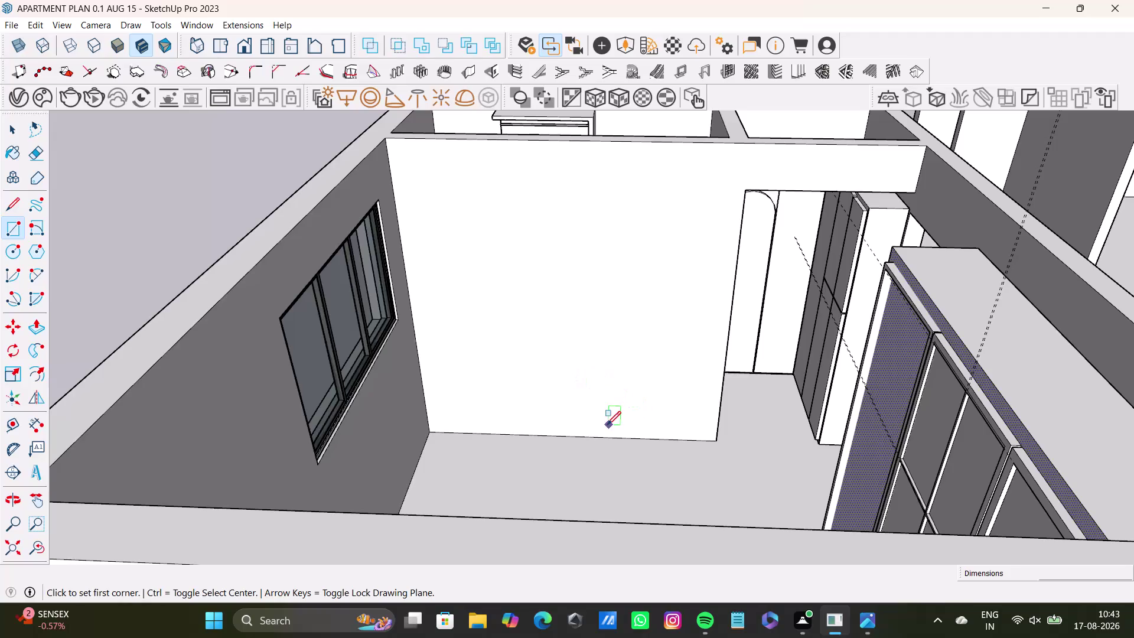
Frame the white wall head-on and draw a rectangle corner to corner across it.
scroll(down, 3)
scroll(up, 3)
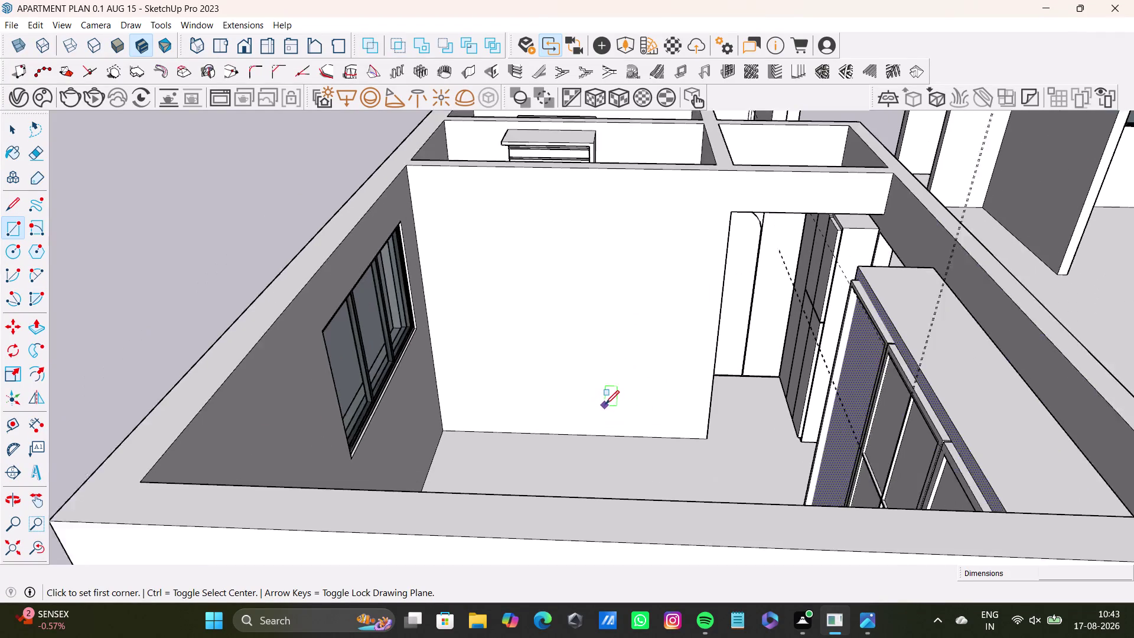
scroll(up, 3)
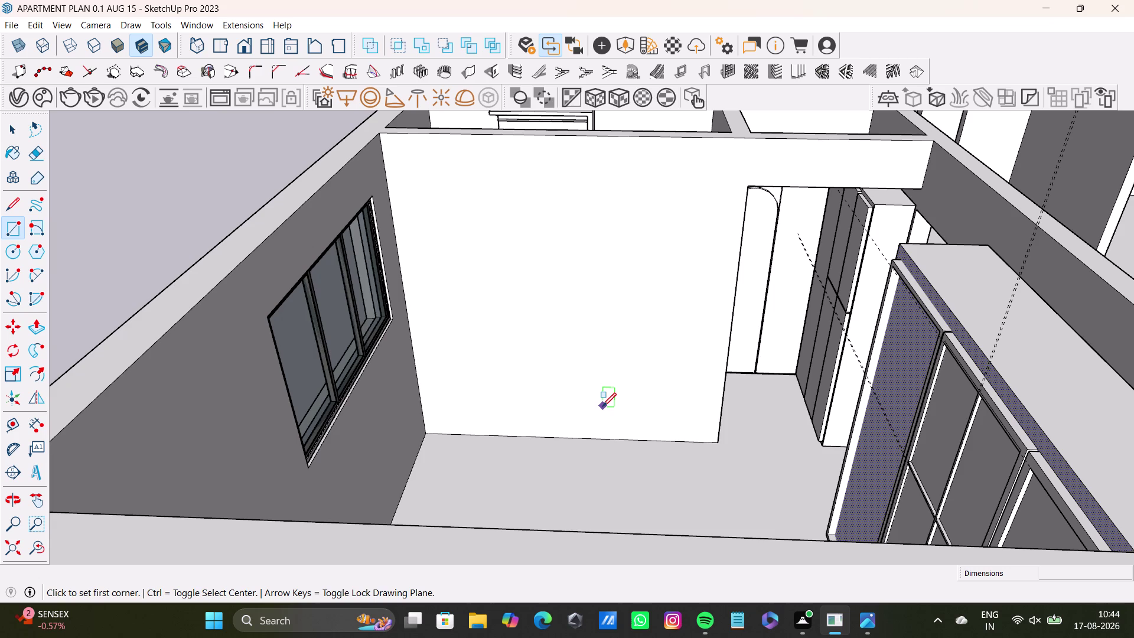
scroll(up, 3)
scroll(down, 3)
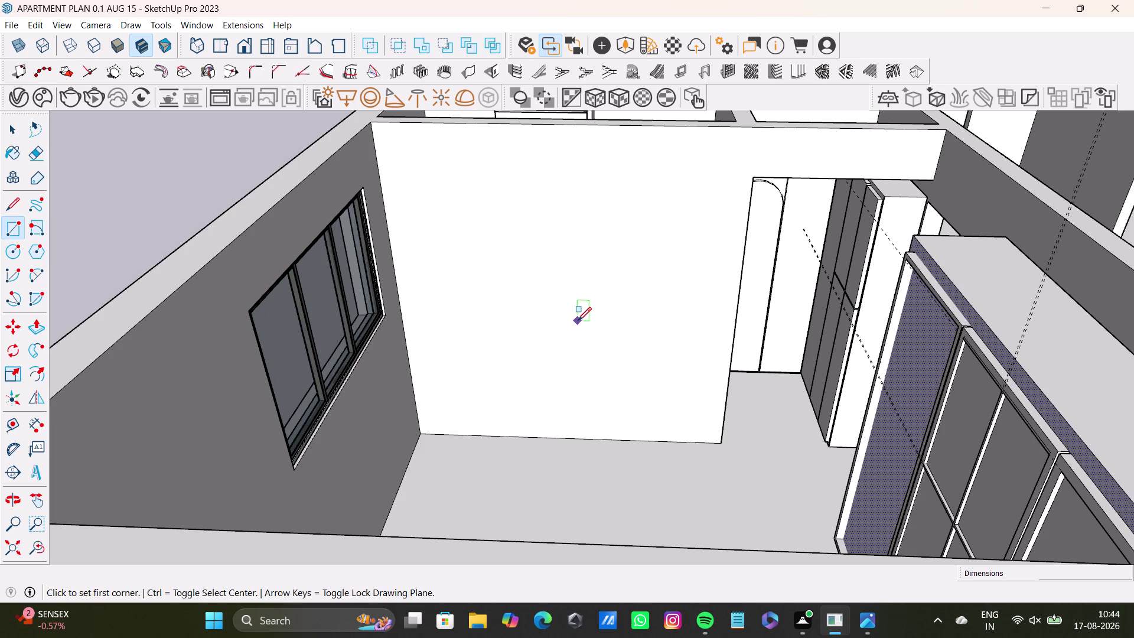
scroll(down, 3)
middle_drag(586, 314, 550, 457)
scroll(up, 3)
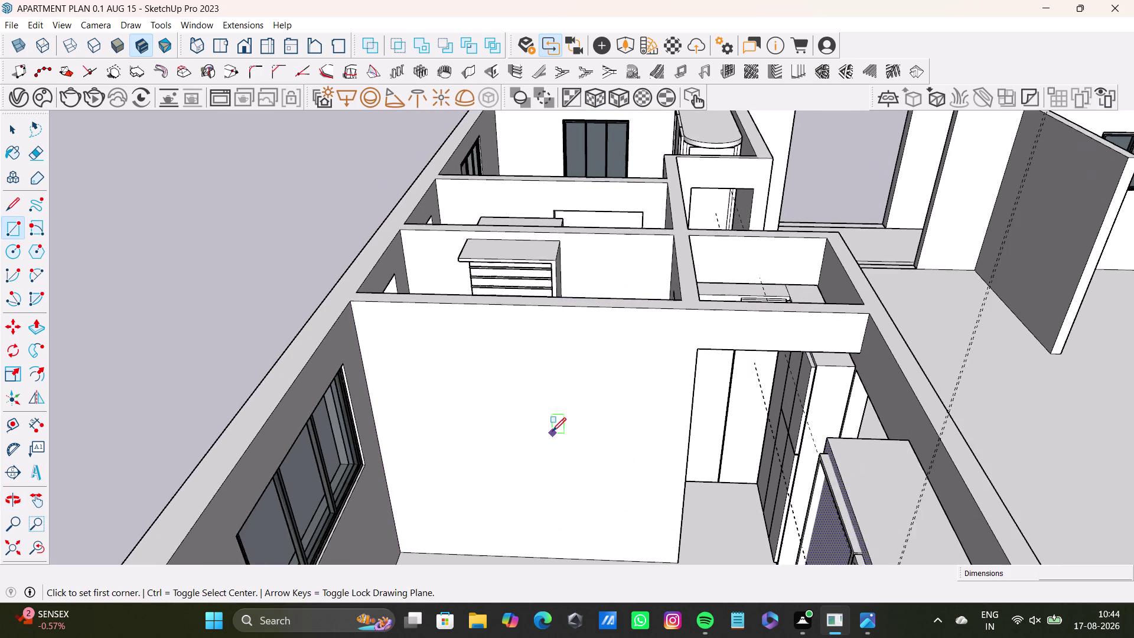
middle_drag(560, 407, 577, 357)
middle_drag(587, 386, 604, 482)
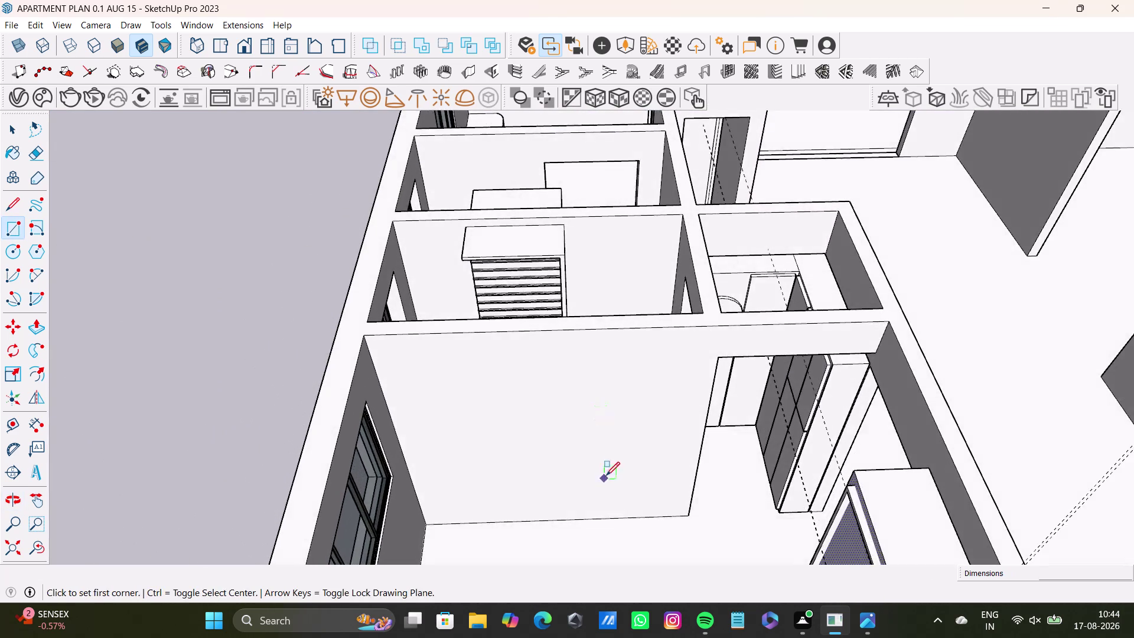
scroll(up, 3)
middle_drag(611, 461, 645, 426)
middle_drag(644, 433, 618, 349)
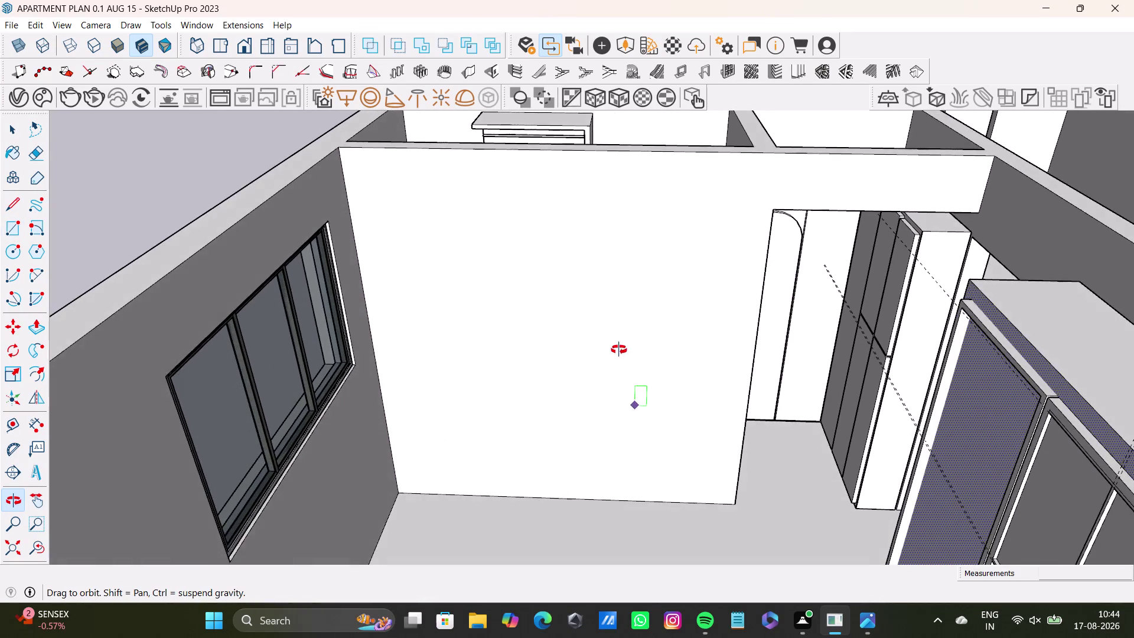
middle_drag(618, 350, 617, 374)
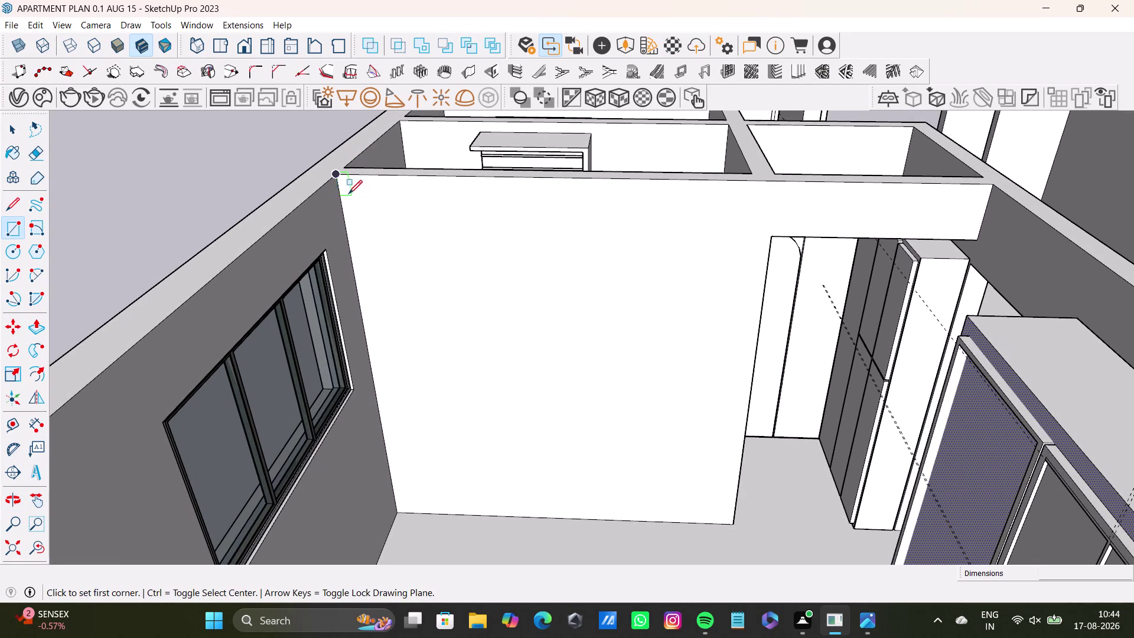
click(337, 177)
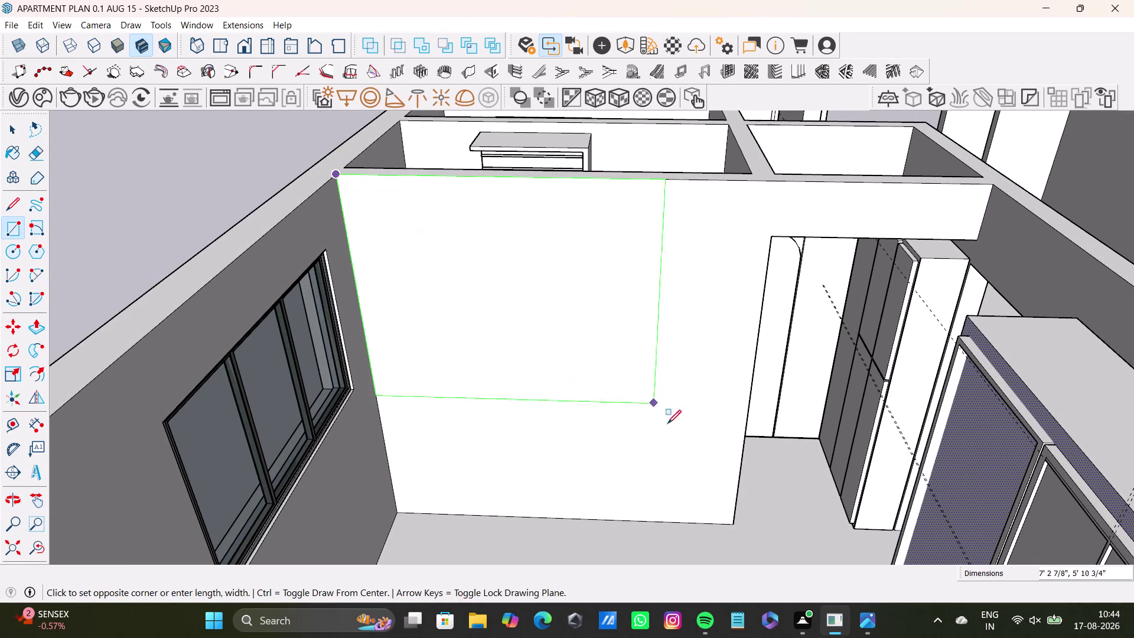
scroll(down, 3)
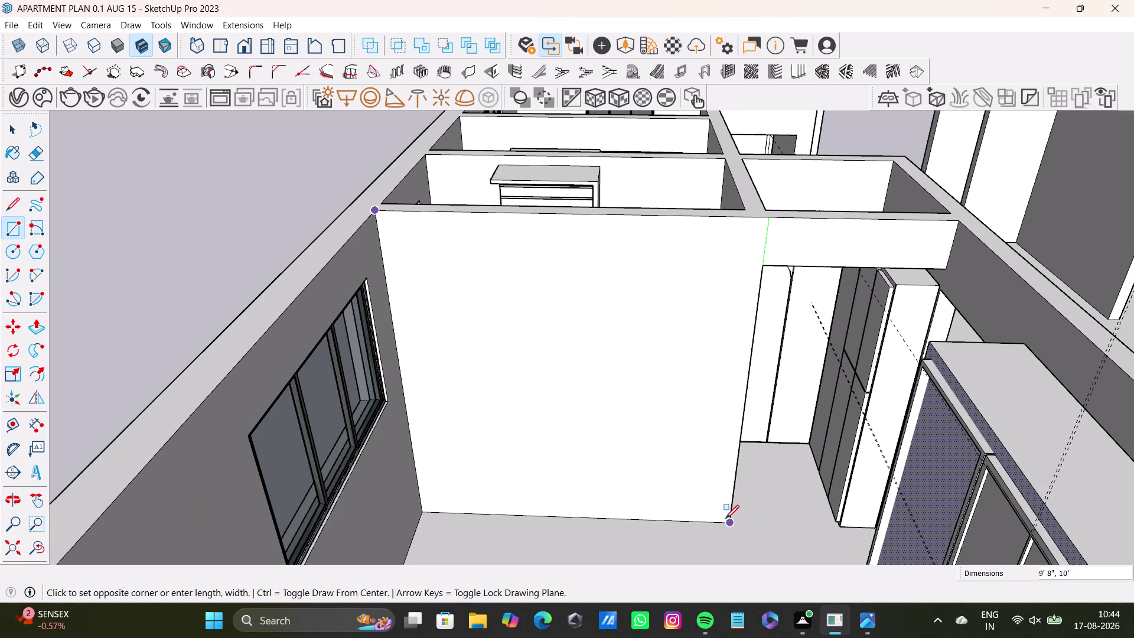
click(724, 521)
key(space)
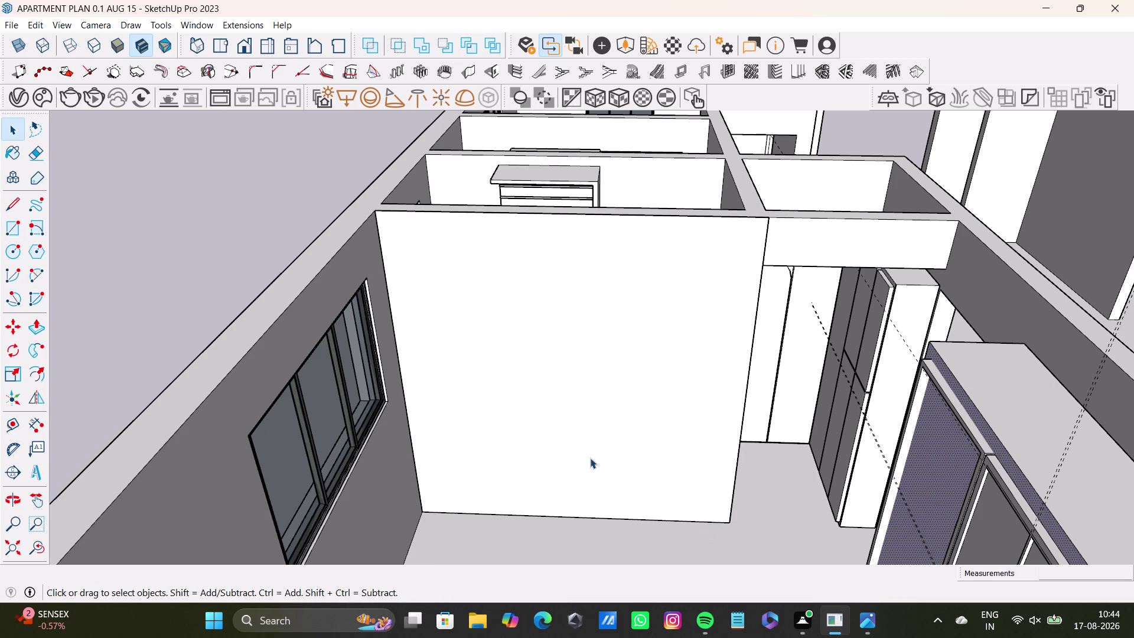
Select the rectangle face and Push/Pull it out 5/8" from the wall.
right_click(590, 456)
triple_click(538, 388)
click(540, 387)
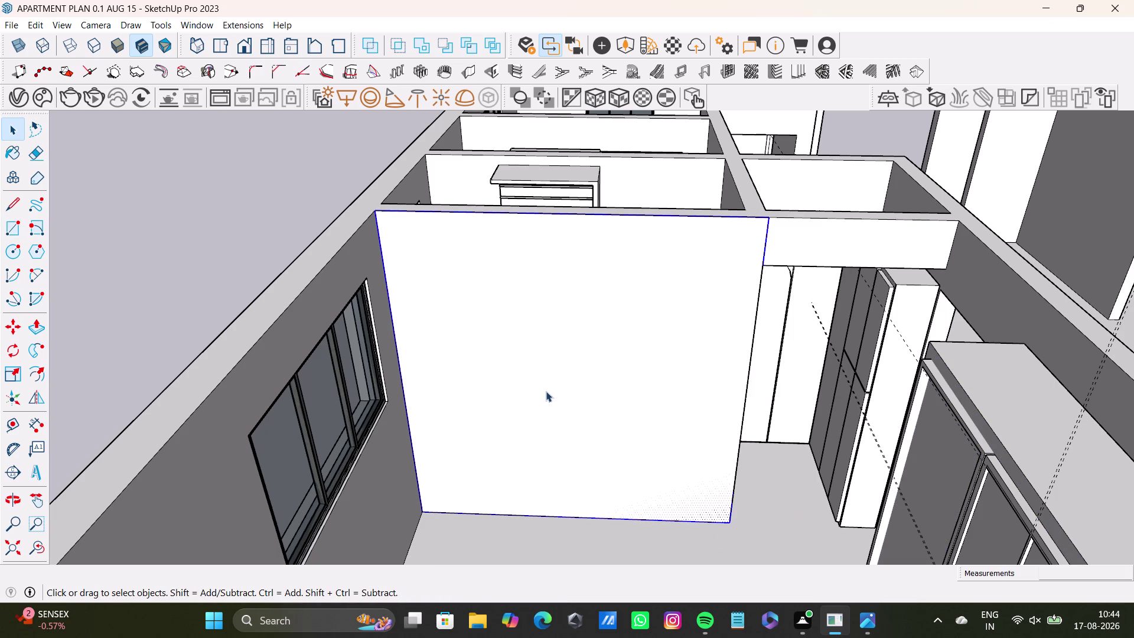
middle_drag(649, 398, 439, 452)
middle_drag(535, 404, 557, 448)
scroll(up, 3)
middle_drag(565, 406, 586, 346)
key(p)
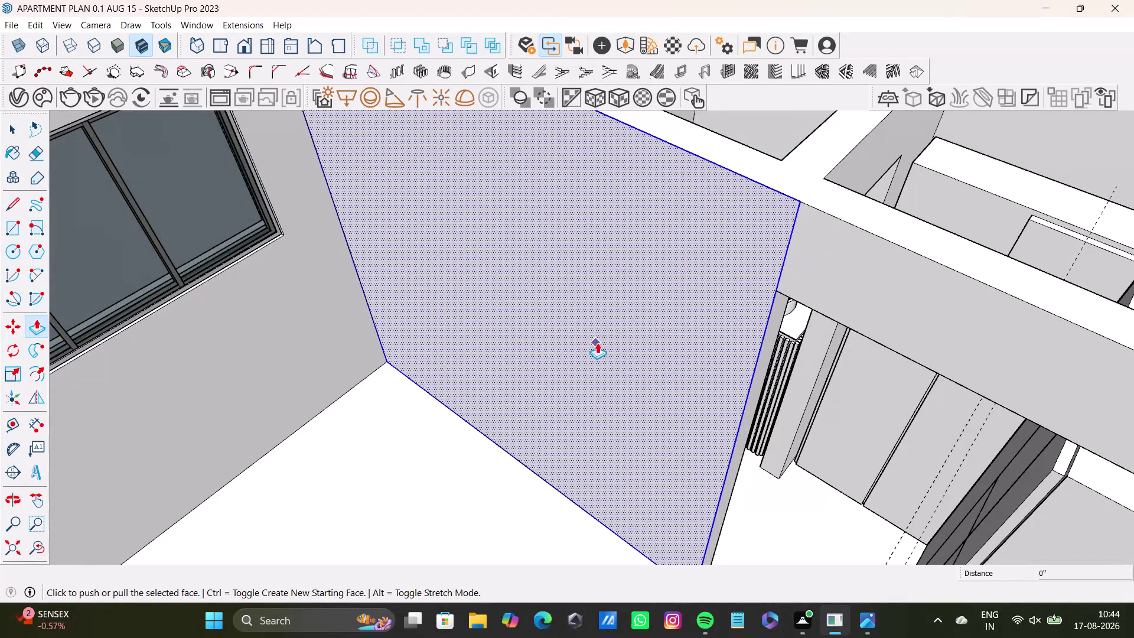
click(598, 339)
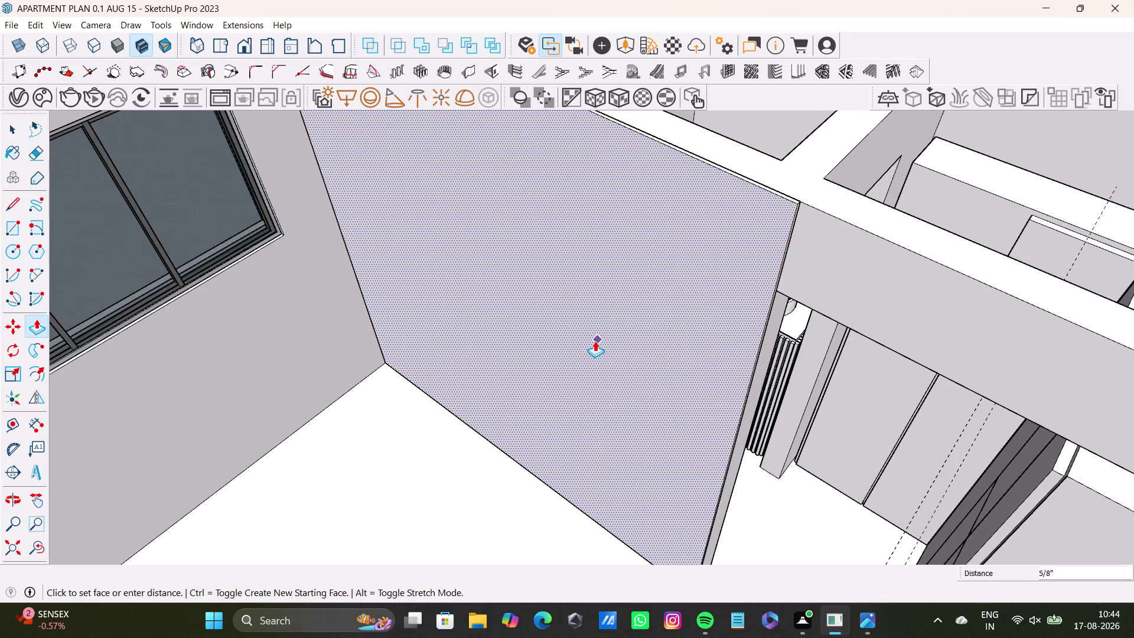
click(594, 340)
key(space)
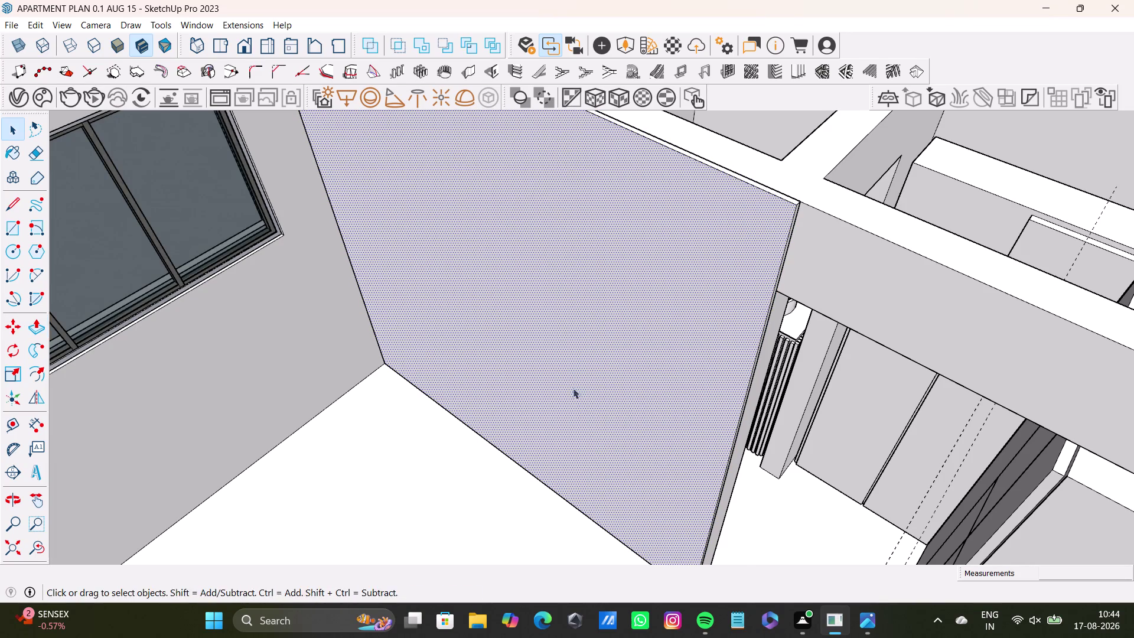
Orbit around the pulled panel to inspect its thickness and sides.
middle_drag(578, 403, 658, 417)
triple_click(621, 393)
middle_drag(620, 419, 726, 471)
middle_drag(723, 445, 723, 390)
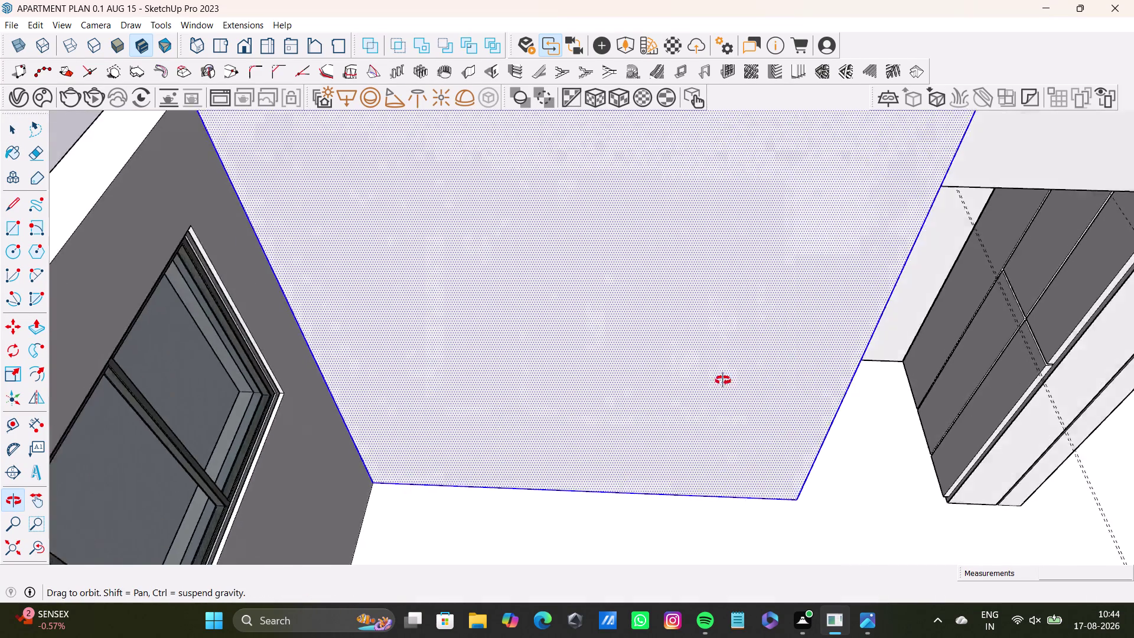
middle_drag(723, 390, 795, 502)
scroll(up, 3)
middle_drag(511, 420, 500, 456)
scroll(up, 3)
middle_drag(466, 429, 592, 297)
scroll(up, 3)
middle_drag(515, 368, 481, 263)
scroll(down, 3)
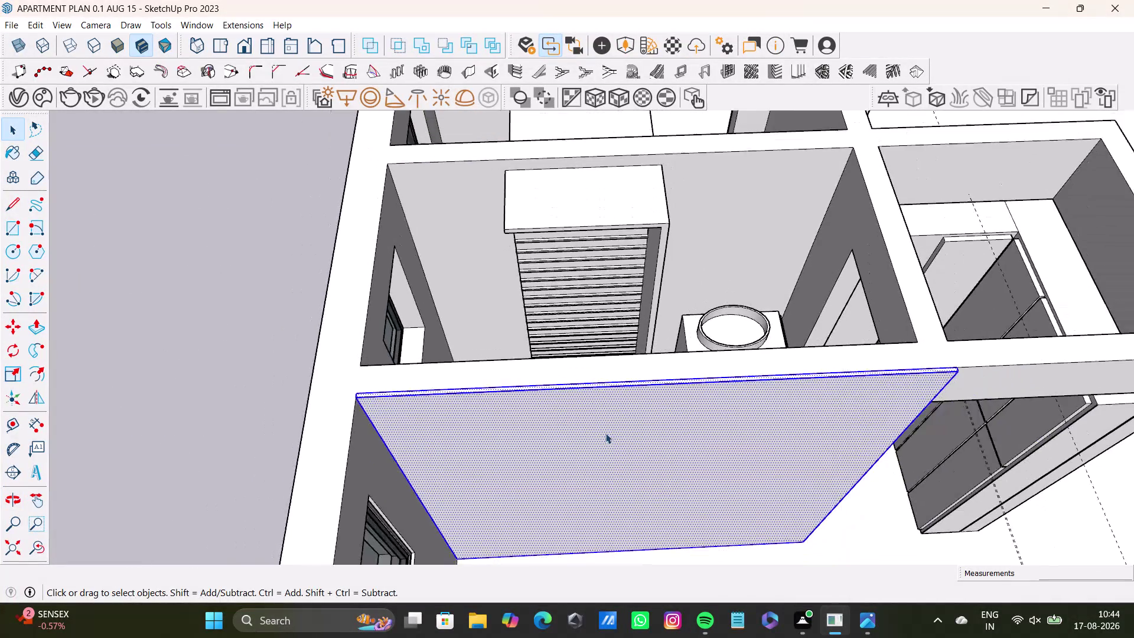
scroll(down, 3)
middle_drag(626, 448, 511, 316)
middle_drag(563, 368, 242, 329)
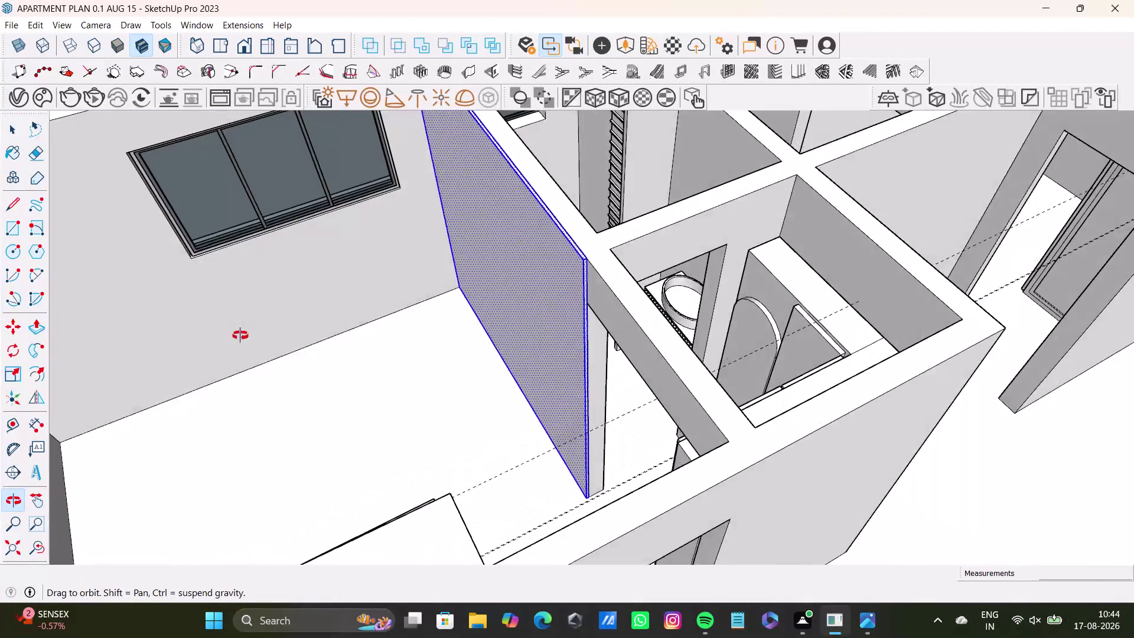
middle_drag(242, 330, 535, 325)
middle_drag(559, 357, 633, 346)
Reverse the panel's faces, then select the whole panel from an overview.
right_click(542, 337)
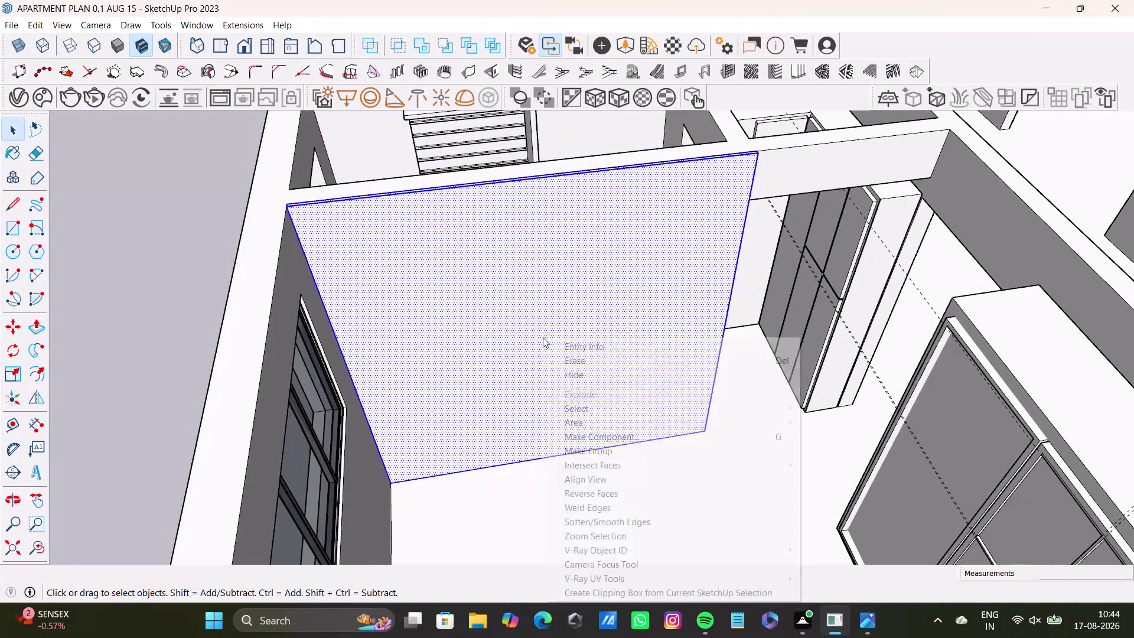
right_click(543, 338)
right_click(542, 337)
click(597, 449)
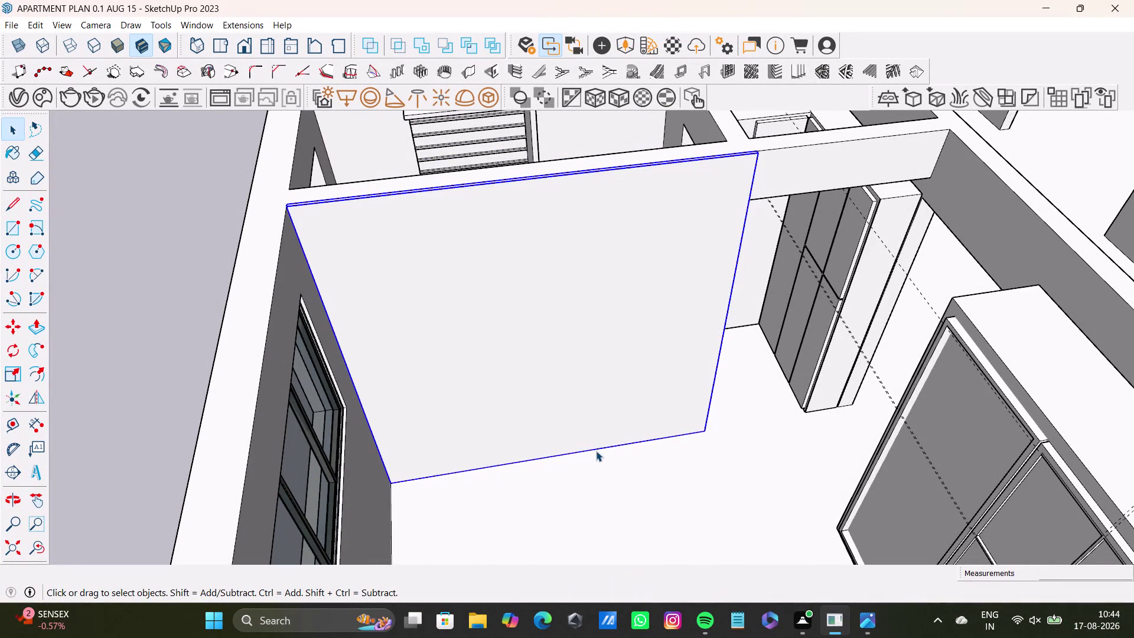
key(space)
scroll(down, 3)
middle_drag(558, 444, 483, 360)
key(space)
triple_click(497, 355)
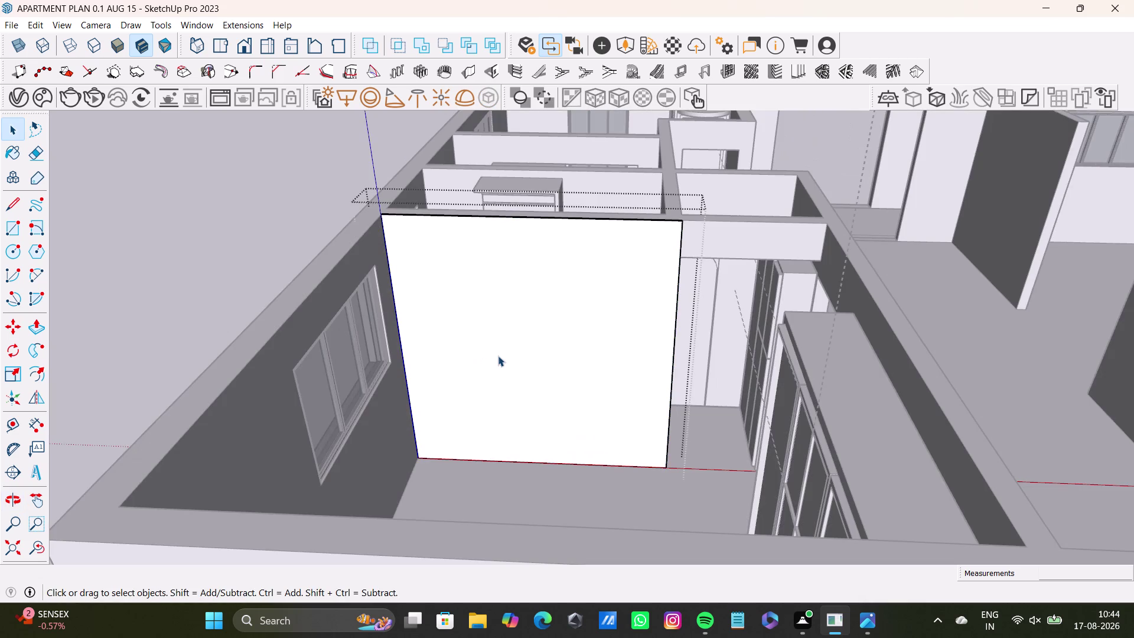
click(497, 379)
With the Tape Measure, place horizontal guides offset below the panel's top edge.
key(space)
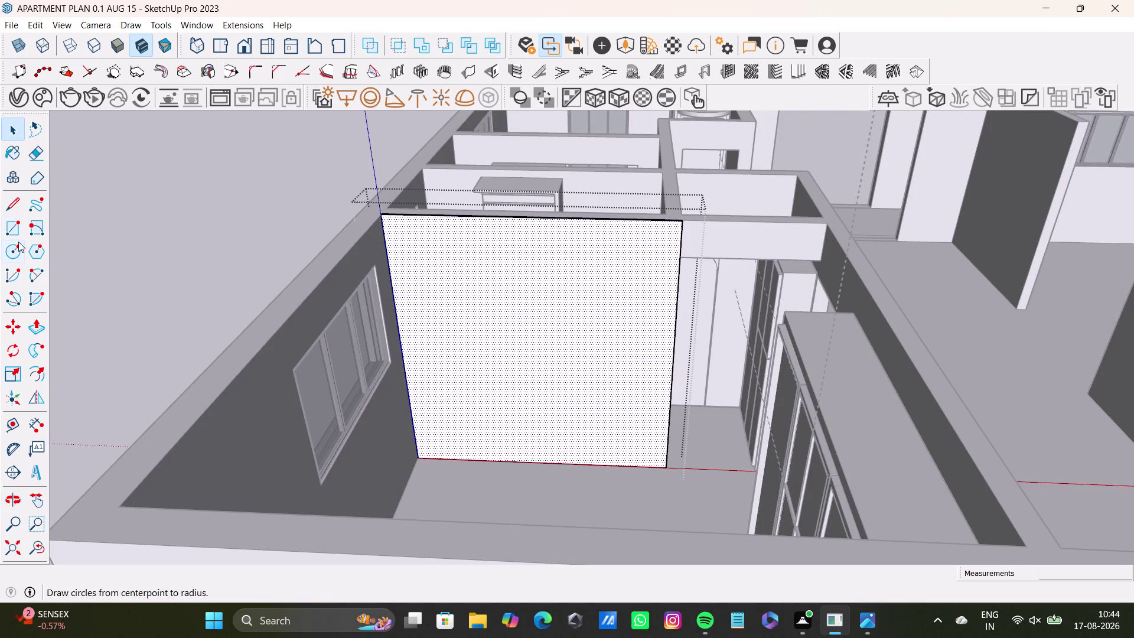
middle_drag(558, 384, 541, 466)
middle_drag(537, 485, 563, 456)
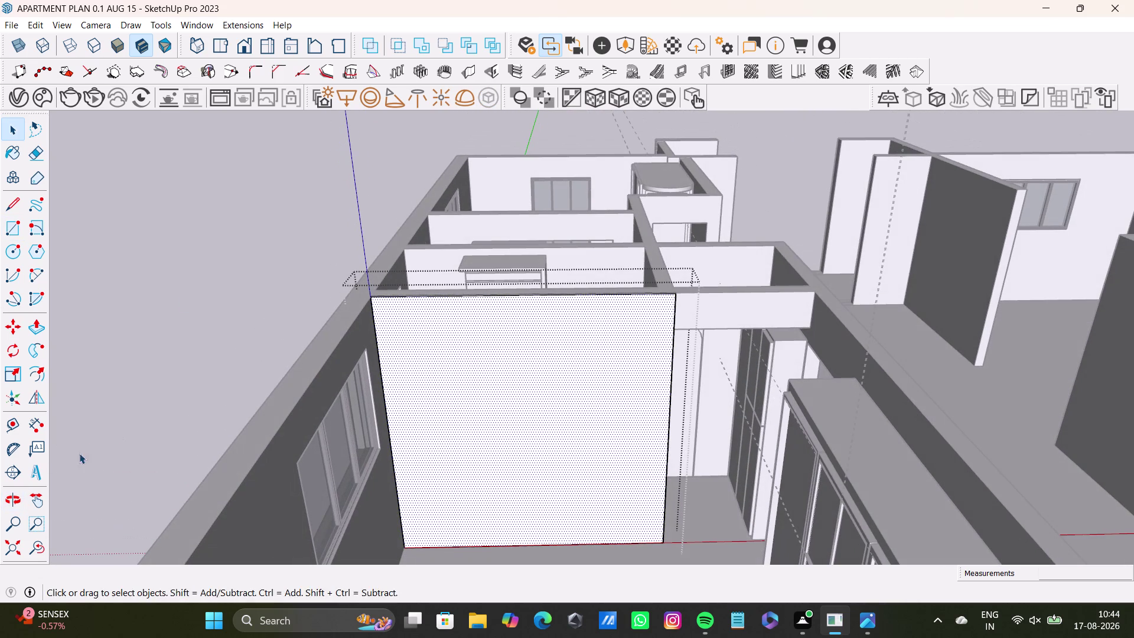
click(13, 424)
scroll(up, 3)
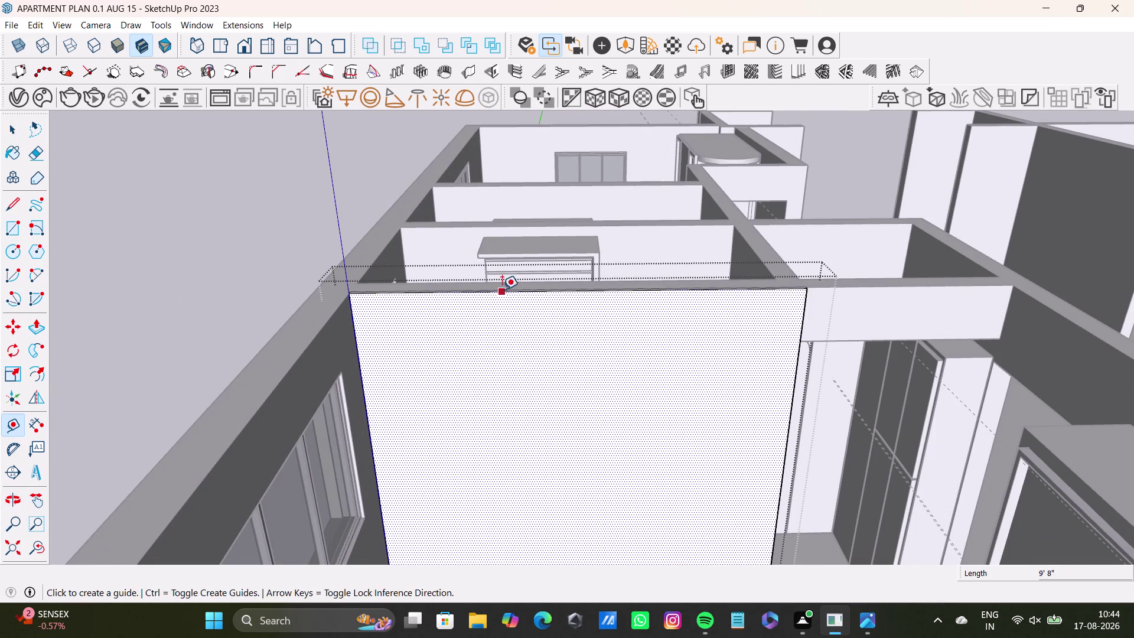
click(502, 290)
click(509, 320)
scroll(down, 3)
middle_drag(584, 388, 504, 319)
click(528, 259)
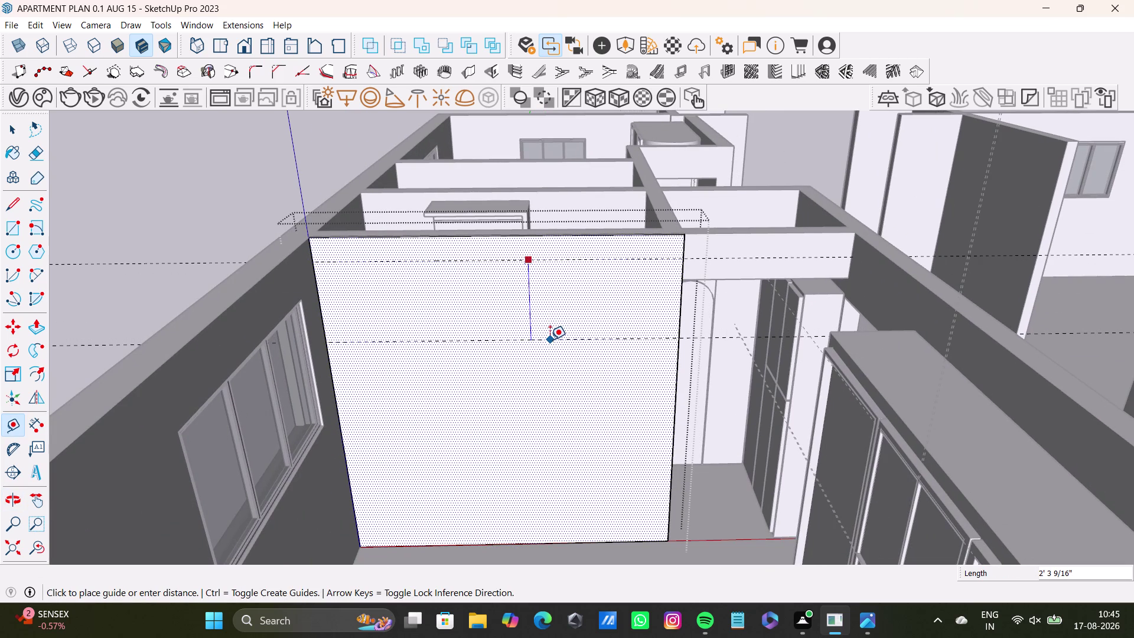
click(549, 340)
middle_drag(557, 424, 549, 430)
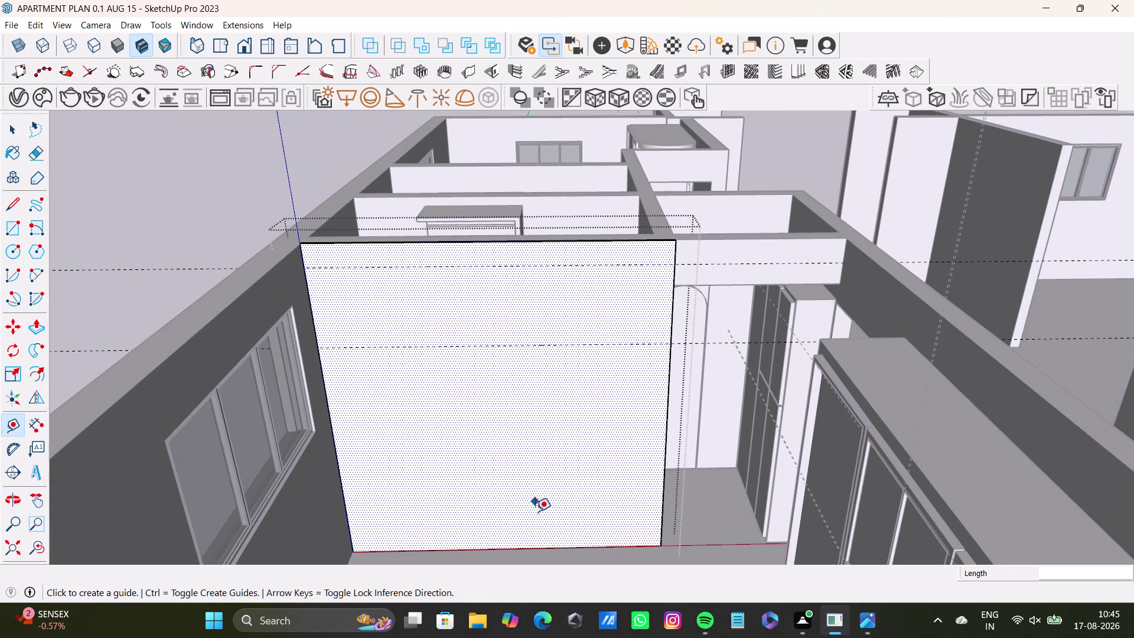
Place guides offset upward from the panel's bottom edge.
click(530, 546)
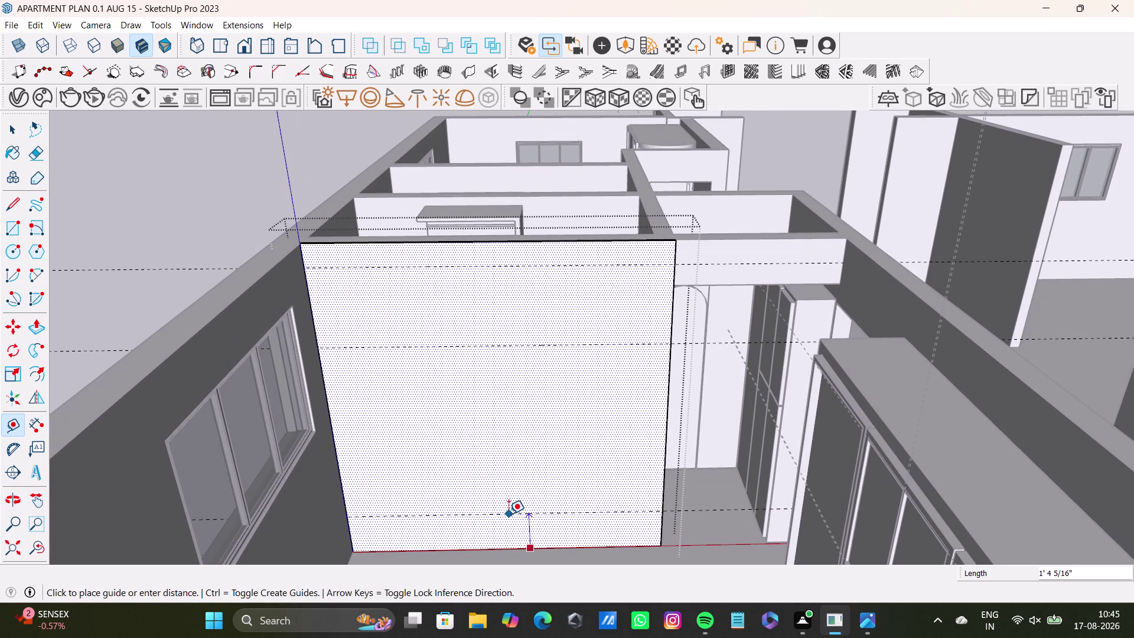
key(Up)
click(522, 512)
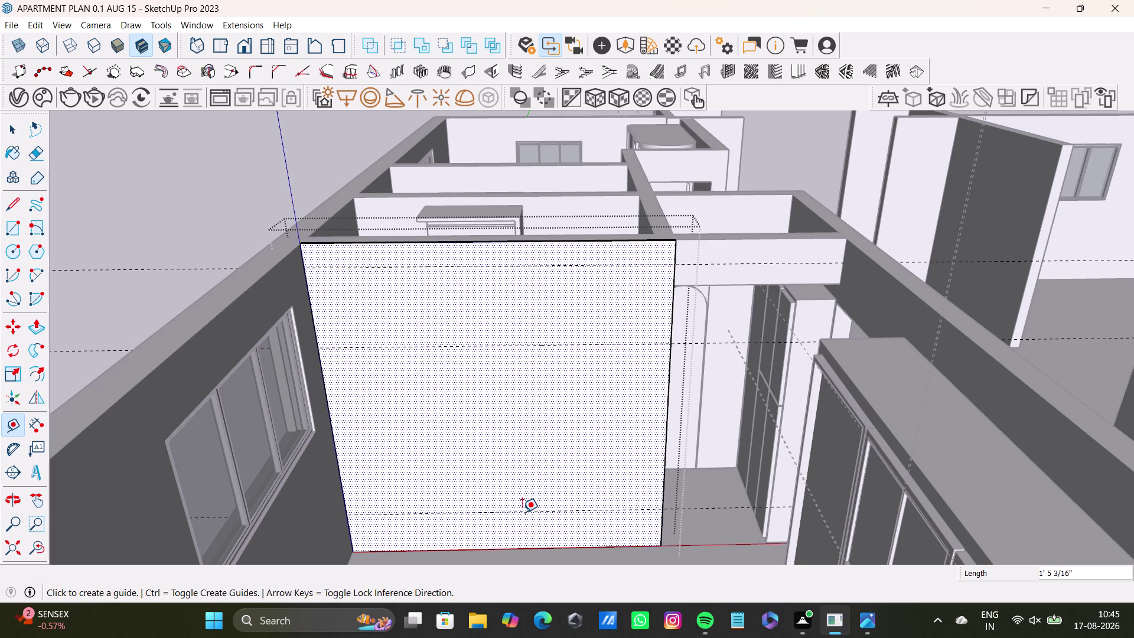
click(540, 547)
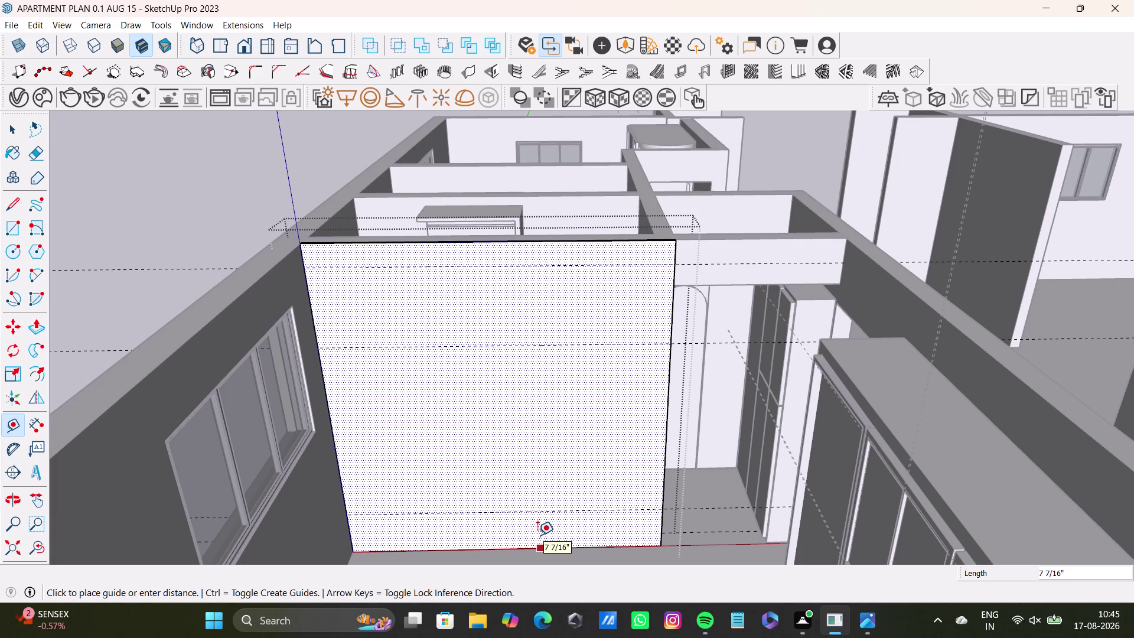
key(Up)
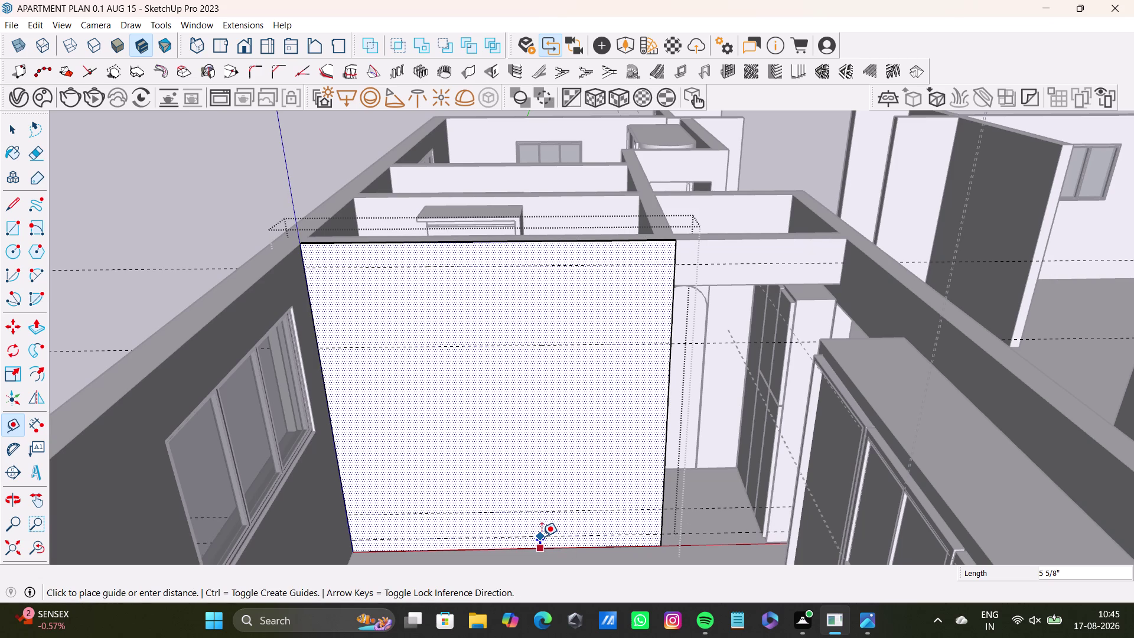
scroll(up, 3)
scroll(up, 3)
scroll(down, 3)
Add one more guide up from the bottom edge and check the lower panel.
middle_drag(543, 530, 539, 449)
middle_drag(535, 435, 514, 534)
middle_drag(539, 304, 518, 543)
middle_drag(540, 526, 546, 480)
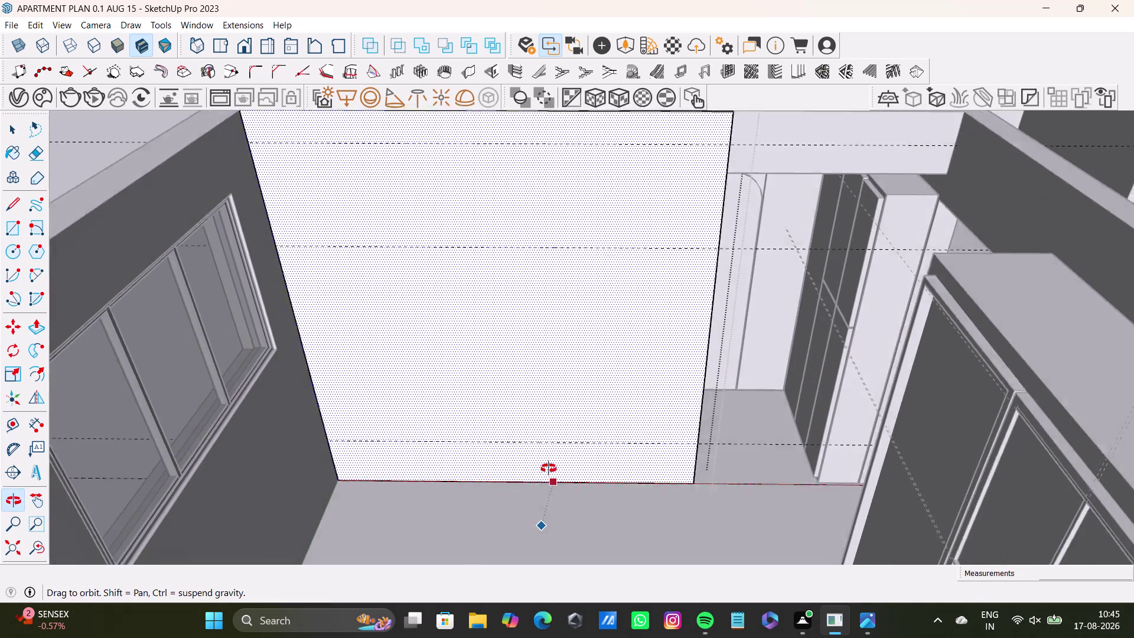
middle_drag(546, 480, 542, 468)
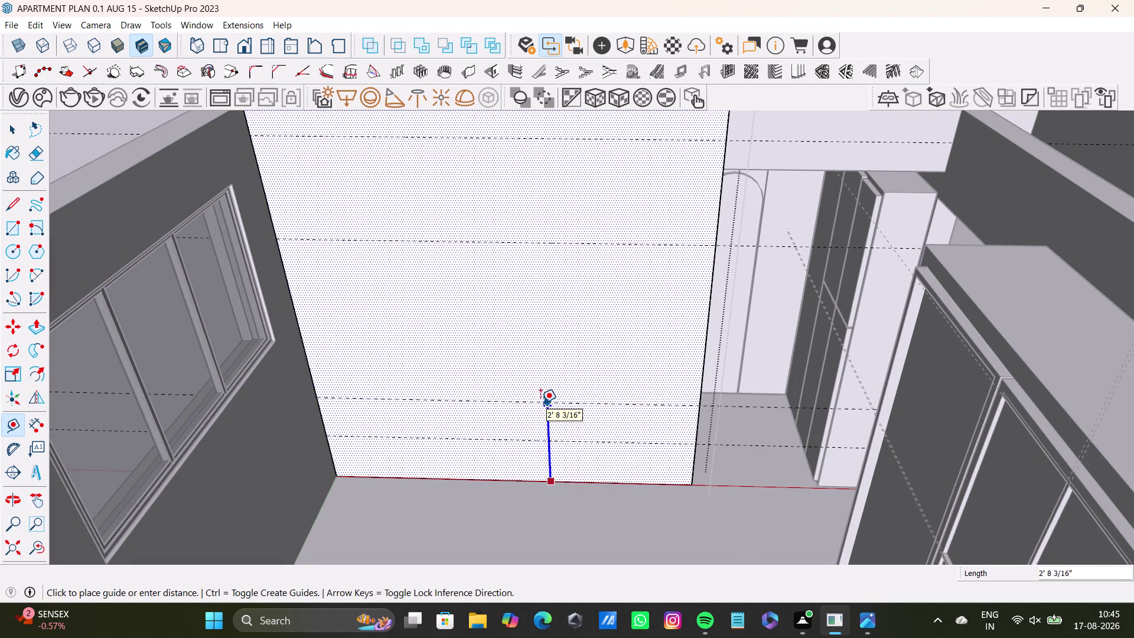
click(540, 403)
key(space)
scroll(down, 3)
middle_drag(508, 464, 509, 524)
scroll(up, 3)
middle_drag(313, 452, 368, 447)
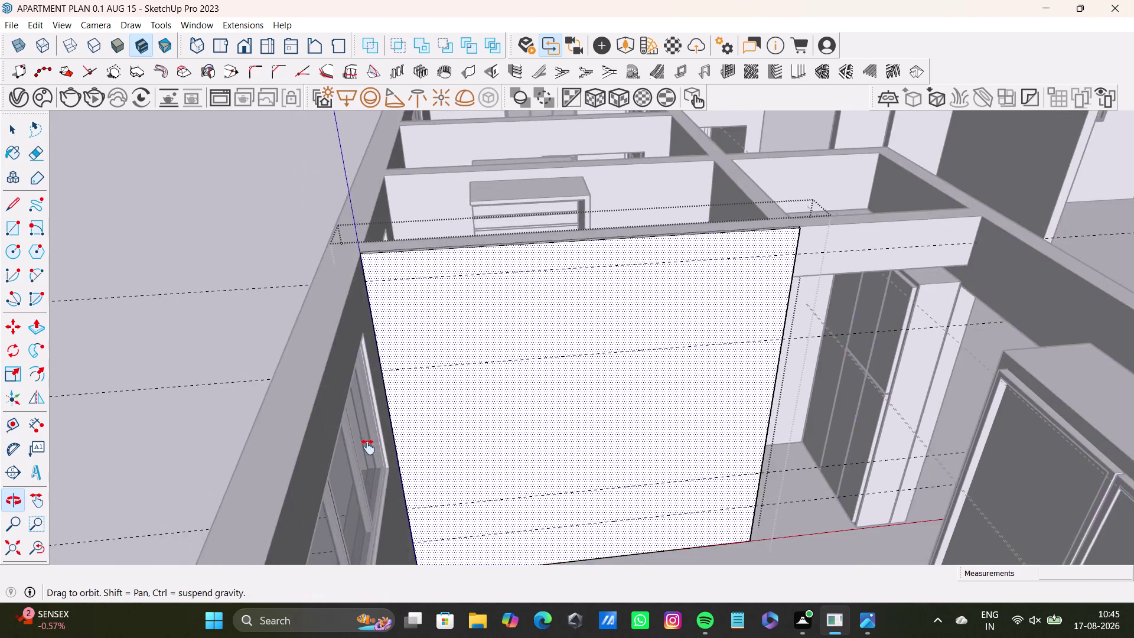
middle_drag(368, 447, 300, 427)
middle_drag(485, 512, 440, 481)
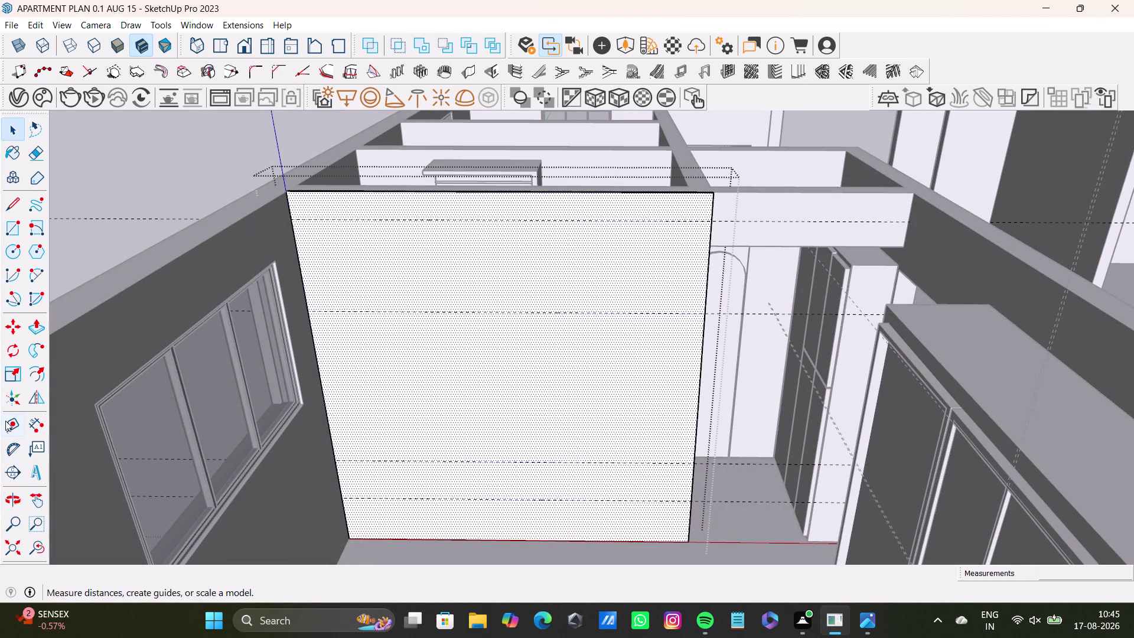
Place vertical guides inset from the panel's left and right edges.
click(5, 420)
scroll(up, 3)
click(339, 400)
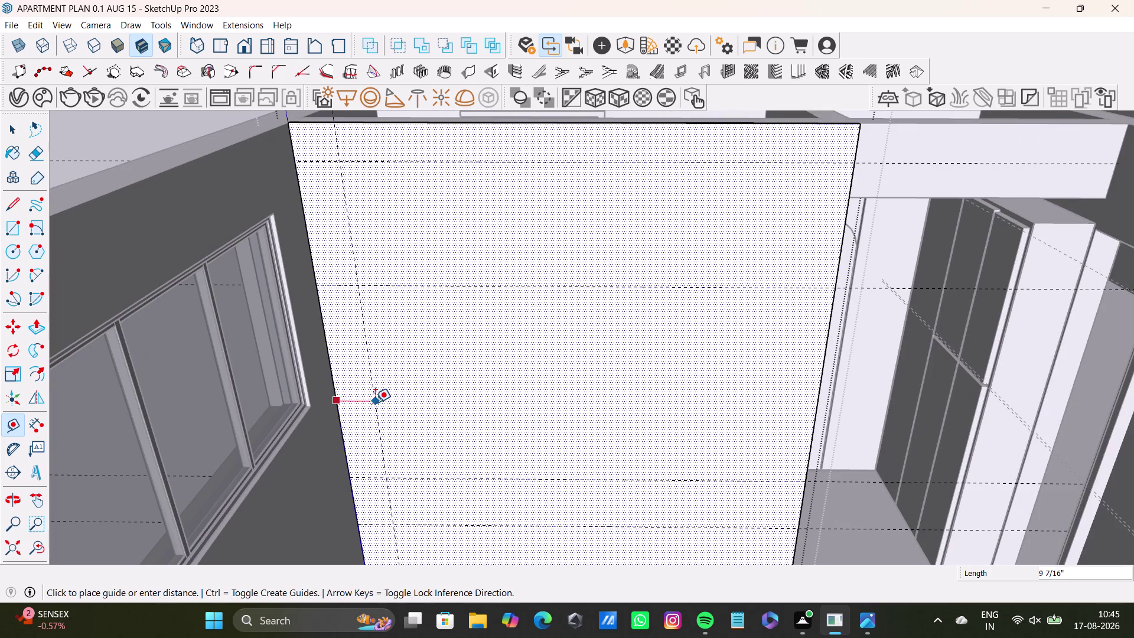
click(375, 402)
click(809, 451)
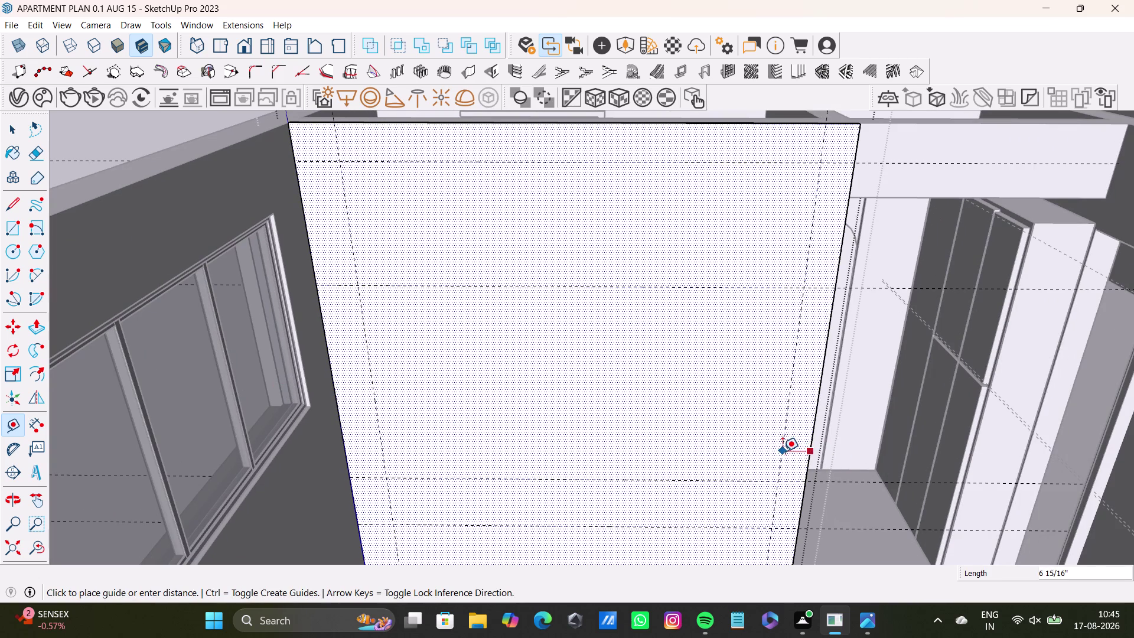
click(782, 451)
key(space)
Select and delete an unwanted item on the panel.
scroll(down, 3)
middle_drag(605, 469, 591, 511)
key(space)
click(596, 380)
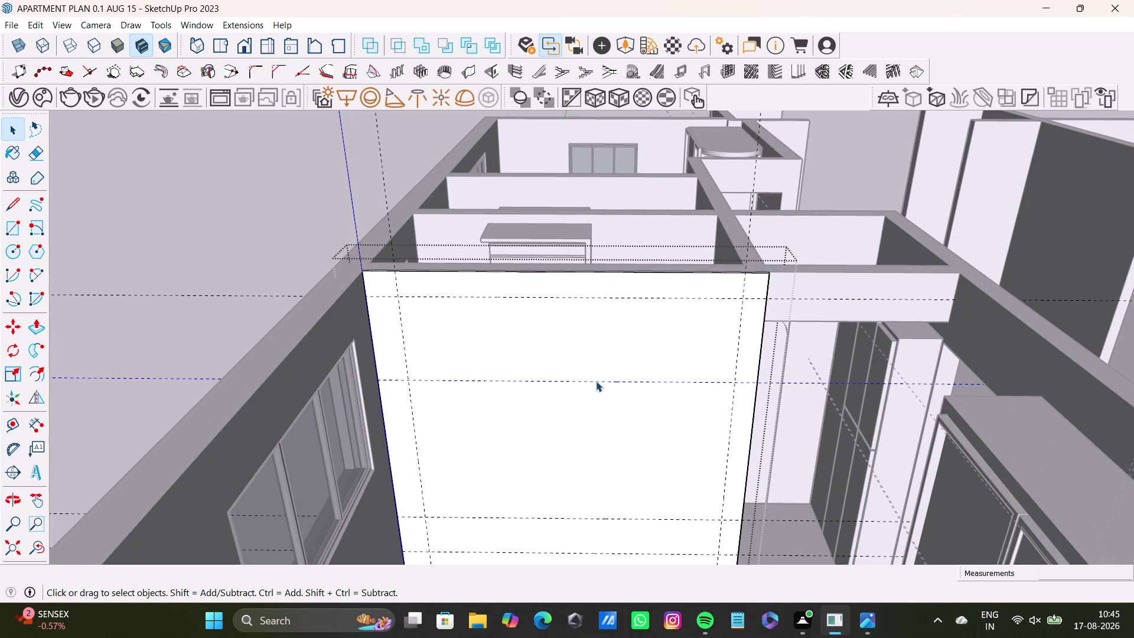
key(Delete)
scroll(down, 3)
middle_drag(567, 408, 559, 426)
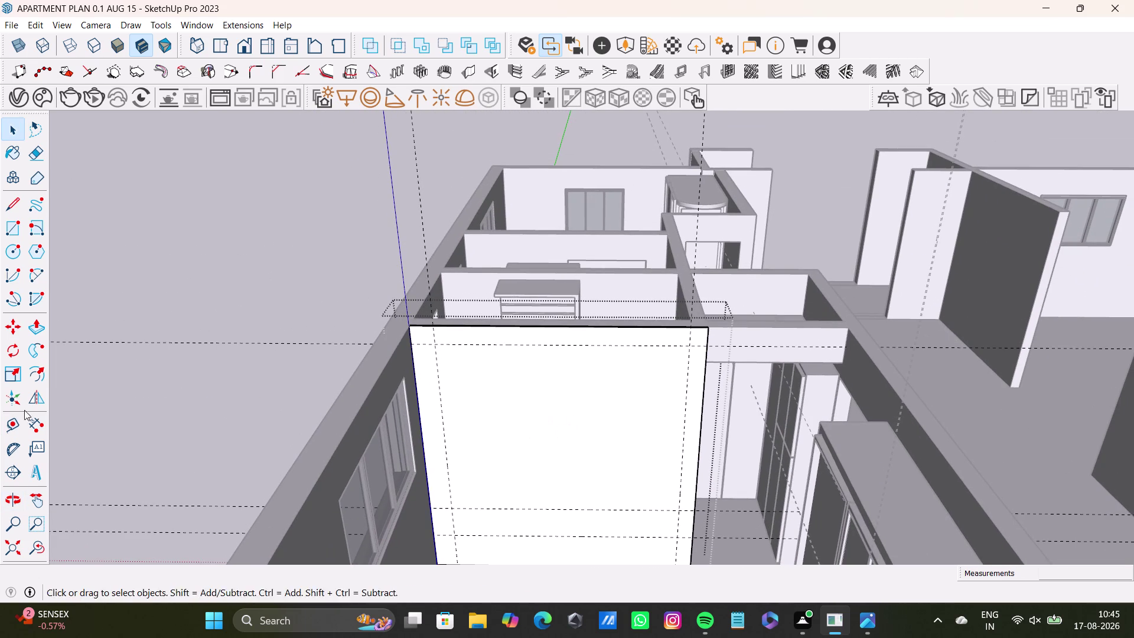
drag(10, 233, 25, 232)
scroll(up, 3)
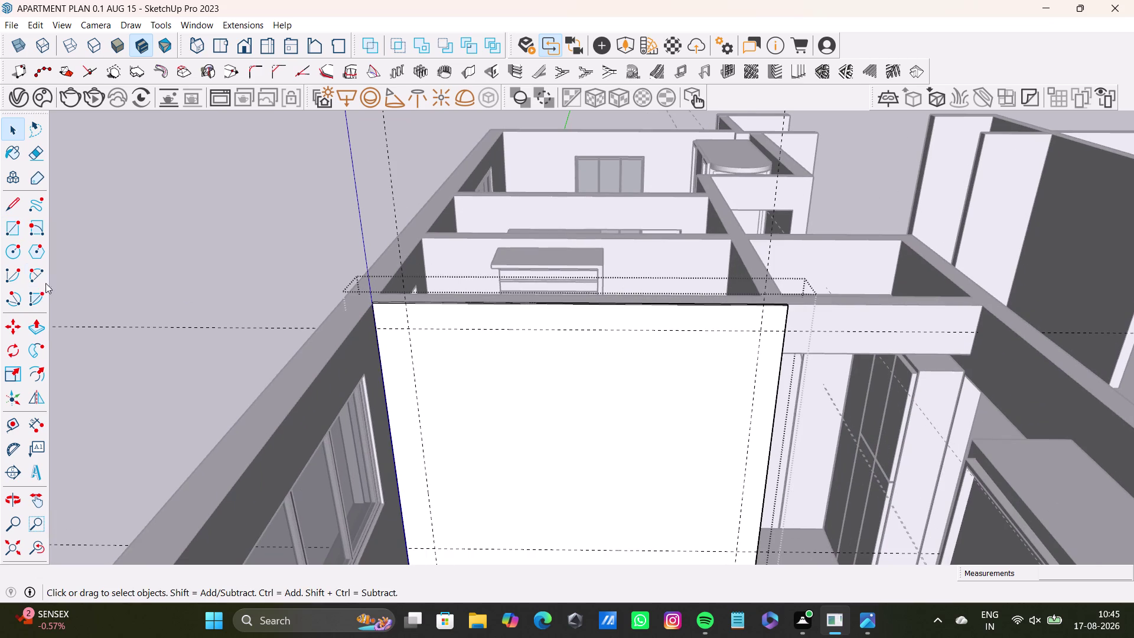
Add horizontal guides below the top guide across the panel's upper part.
click(9, 430)
scroll(up, 3)
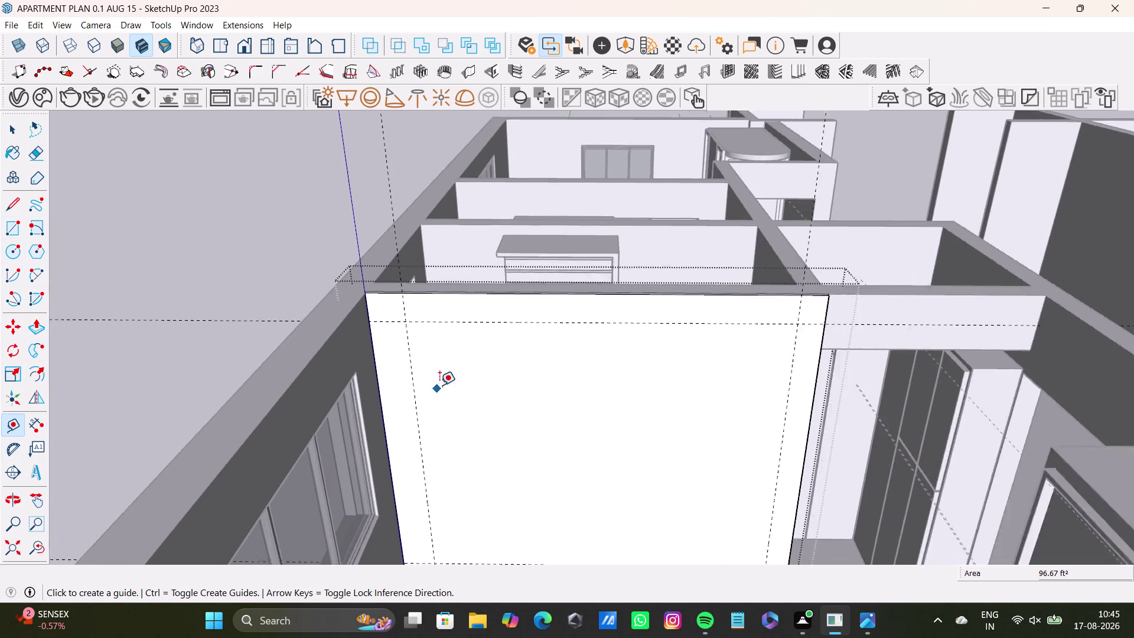
scroll(up, 3)
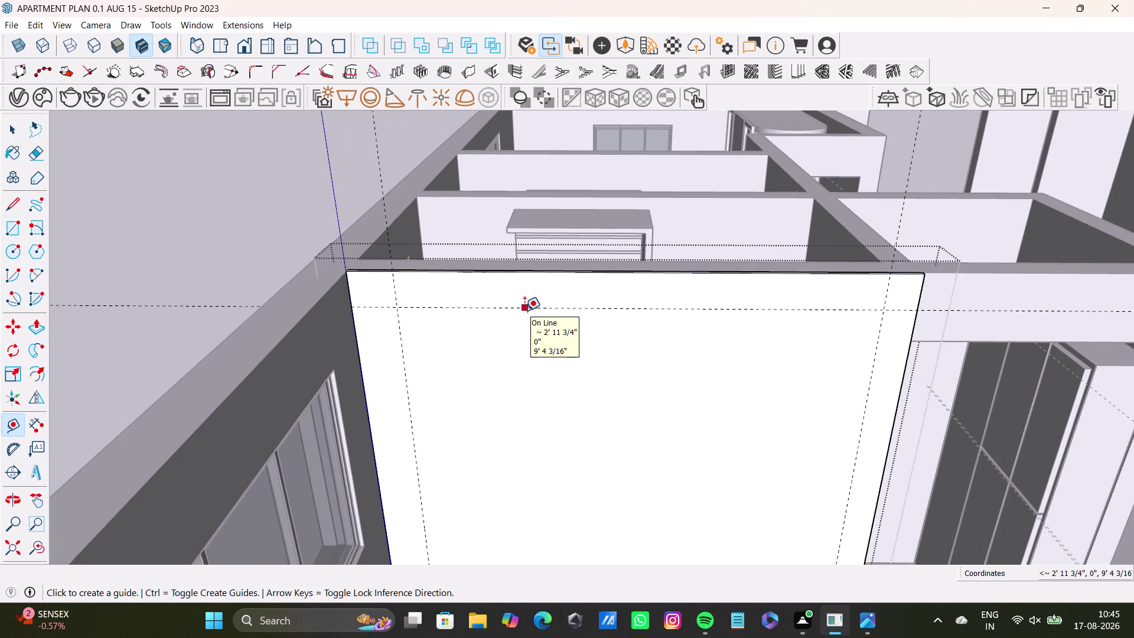
click(526, 310)
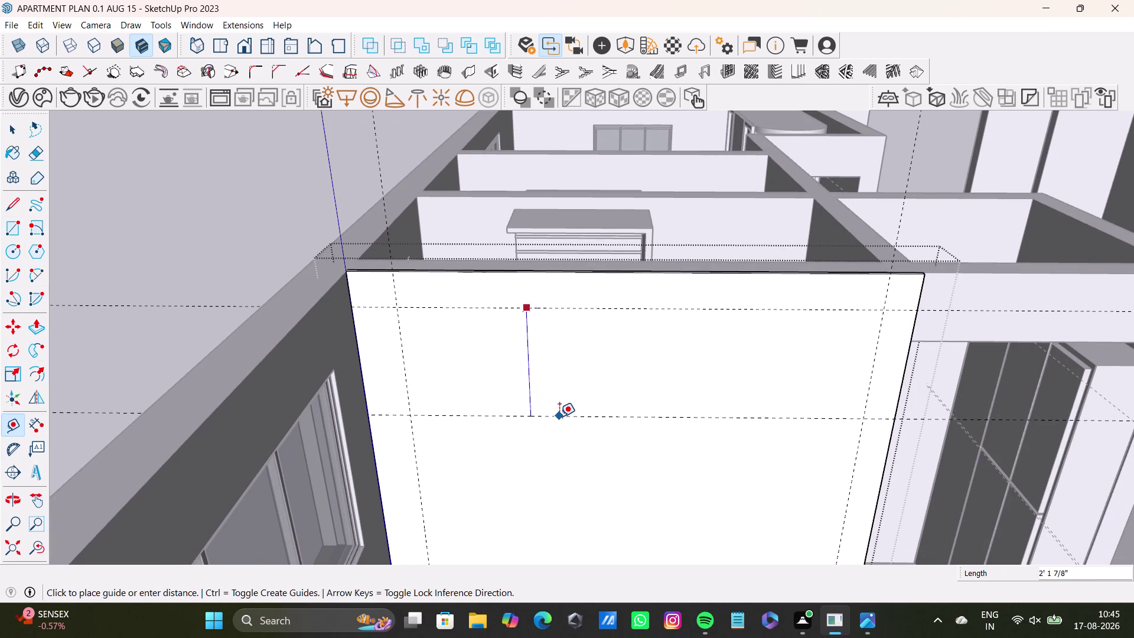
click(687, 350)
middle_drag(675, 430, 676, 469)
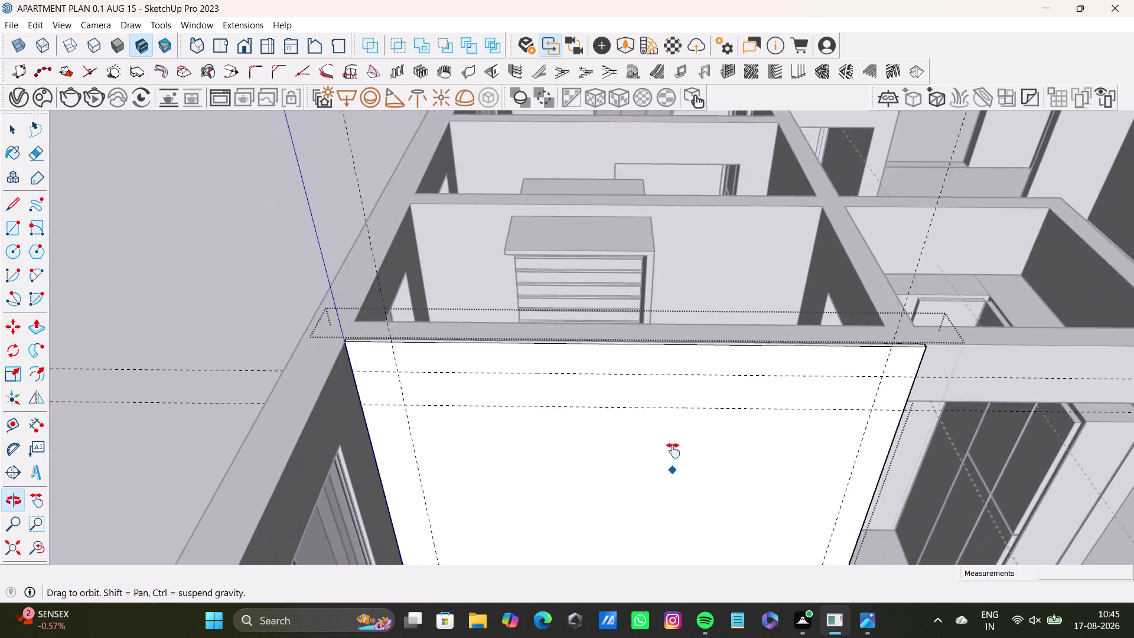
middle_drag(676, 468, 648, 391)
middle_drag(649, 389, 631, 374)
drag(642, 307, 647, 317)
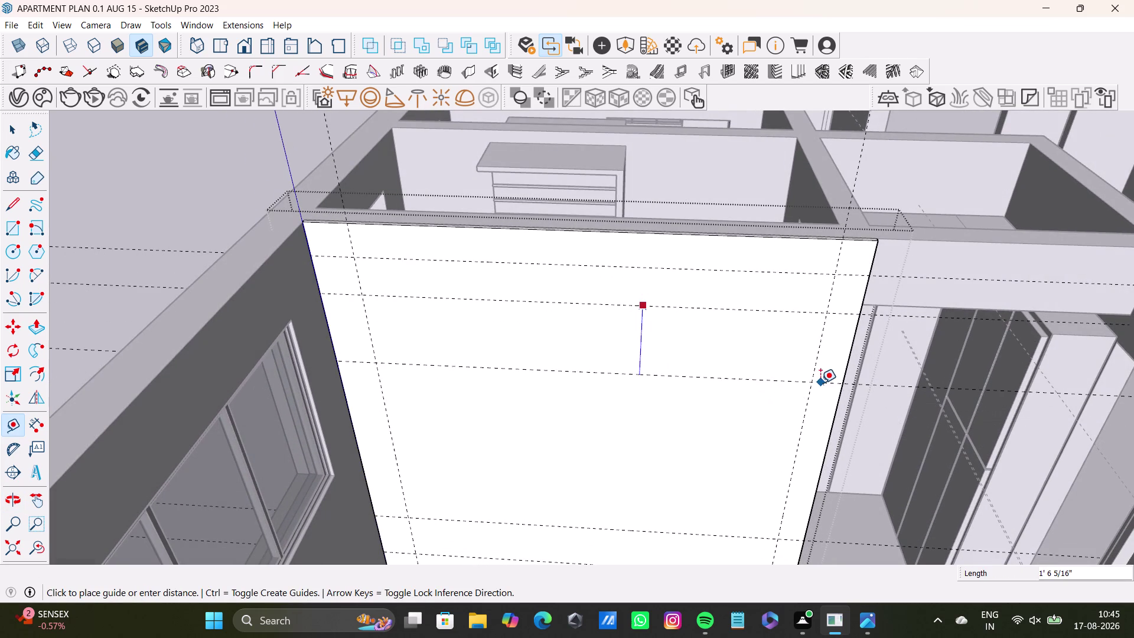
click(816, 392)
key(space)
scroll(down, 3)
middle_drag(579, 431, 435, 413)
middle_drag(474, 430, 475, 431)
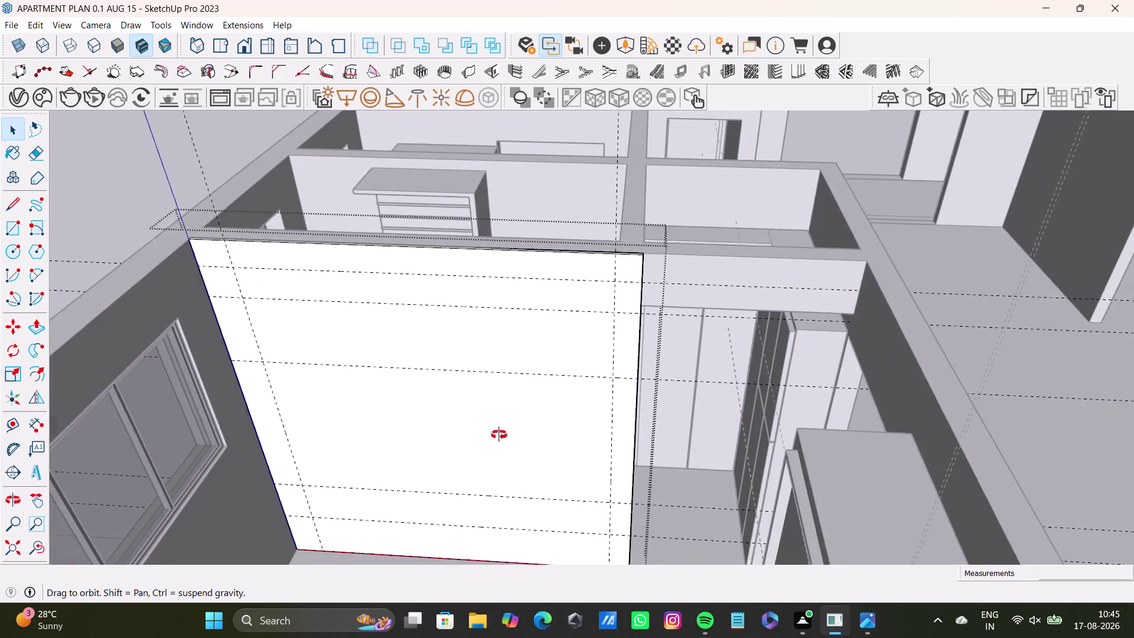
middle_drag(474, 431, 568, 426)
middle_drag(564, 440, 570, 414)
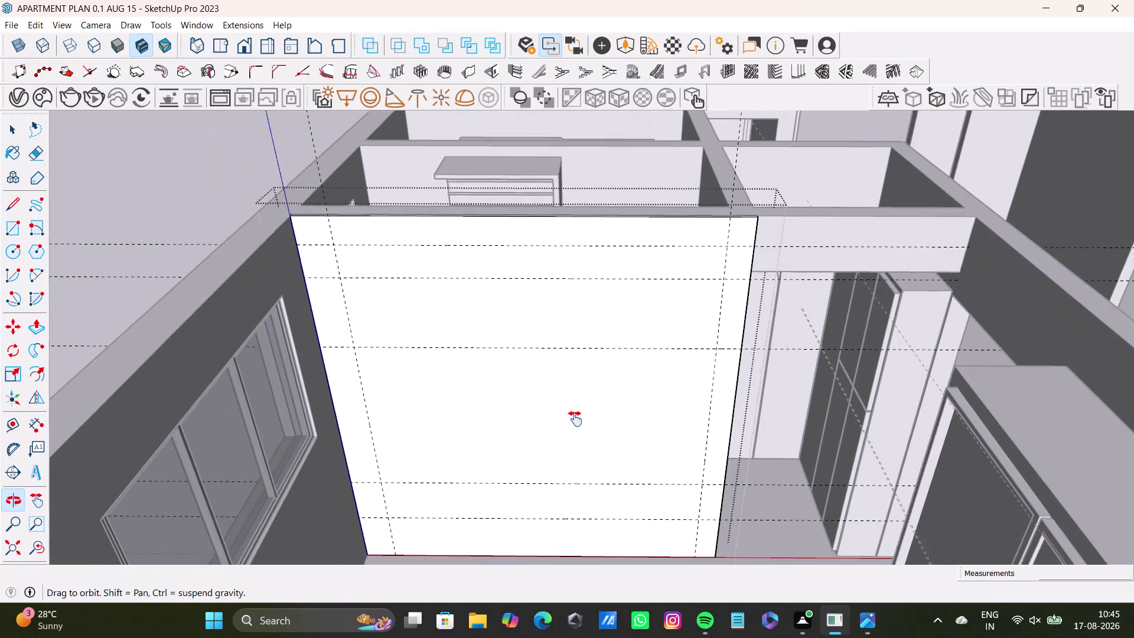
middle_drag(569, 414, 578, 424)
middle_drag(583, 431, 576, 441)
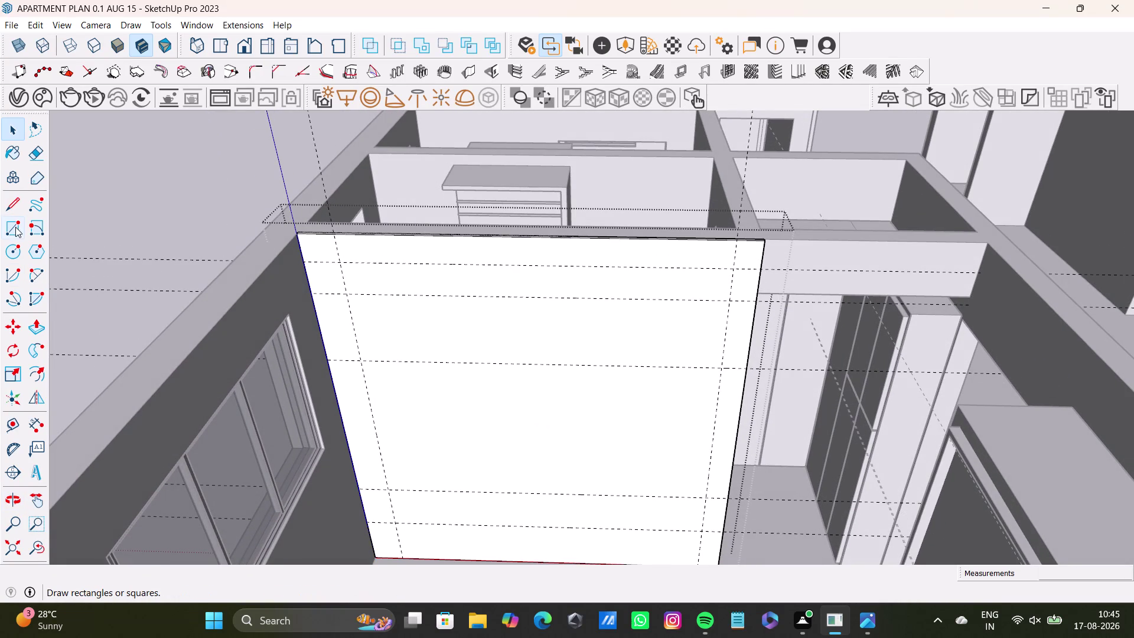
click(15, 226)
scroll(up, 3)
click(333, 287)
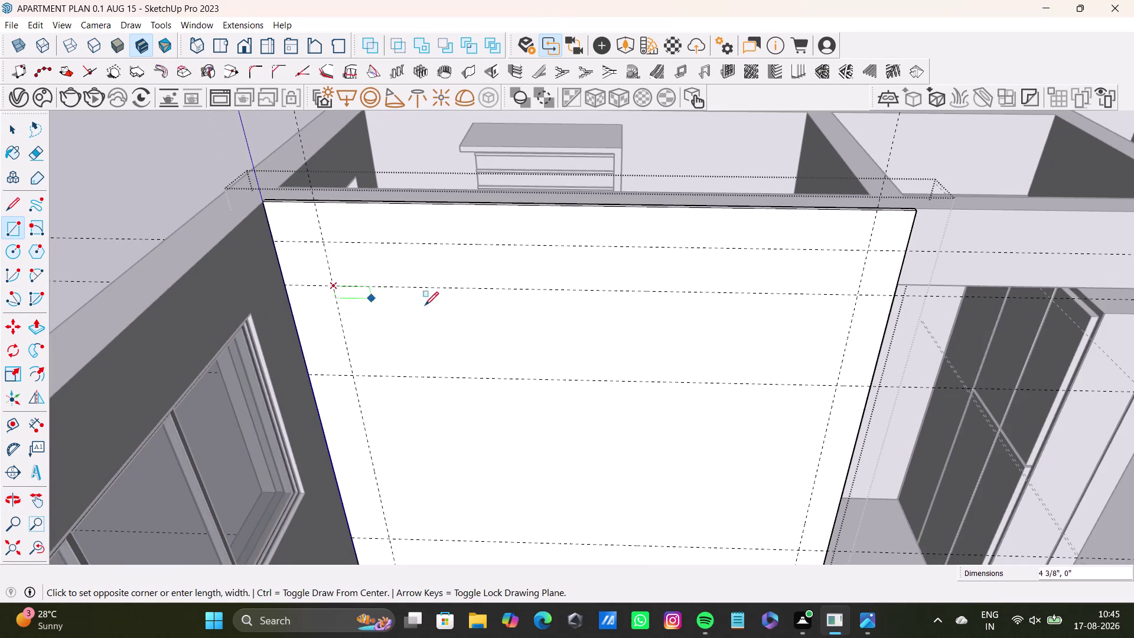
key(Right)
key(Left)
click(838, 386)
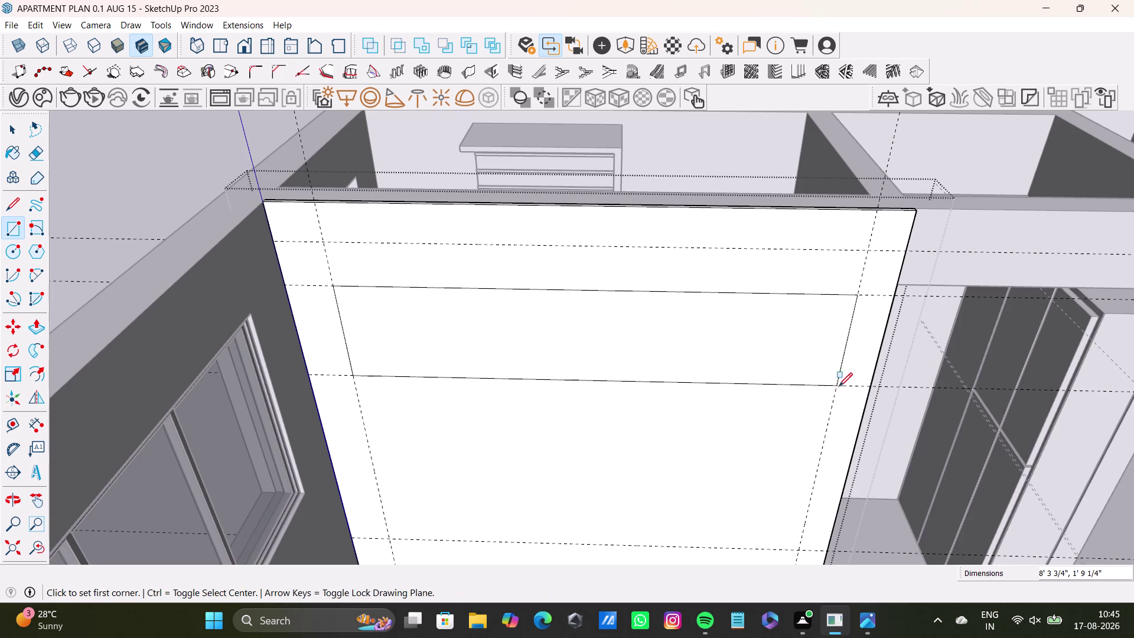
key(space)
scroll(down, 3)
middle_drag(426, 353, 398, 371)
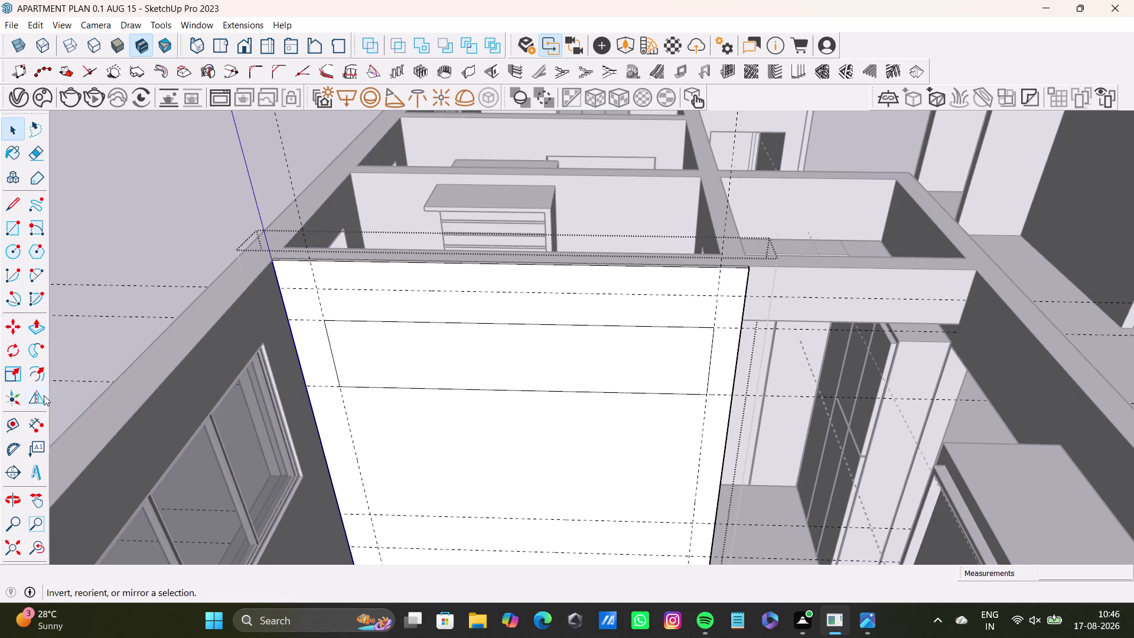
key(ctrl+z)
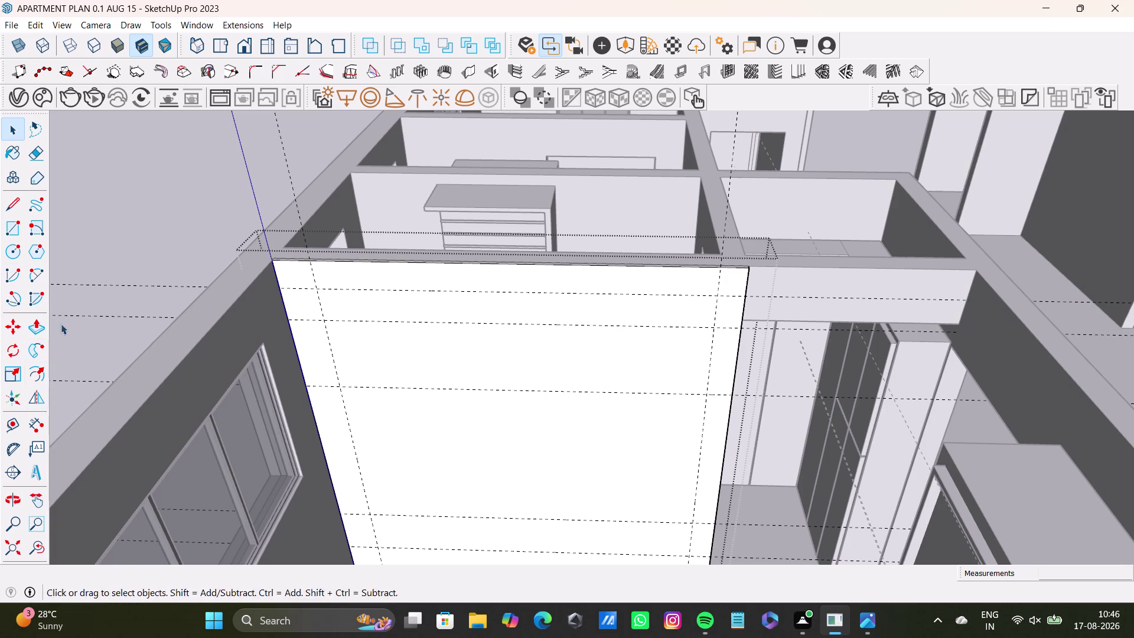
click(17, 419)
scroll(up, 3)
drag(330, 366, 337, 366)
key(space)
click(23, 425)
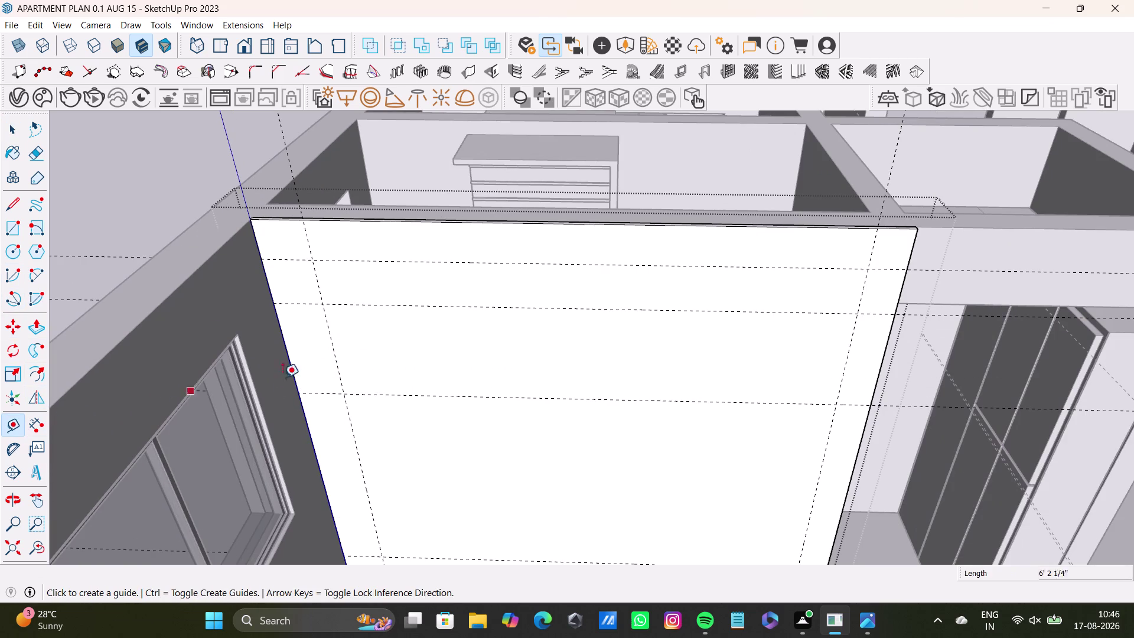
Add inset guides parallel to the panel's left and right edges.
drag(338, 372, 345, 372)
click(398, 379)
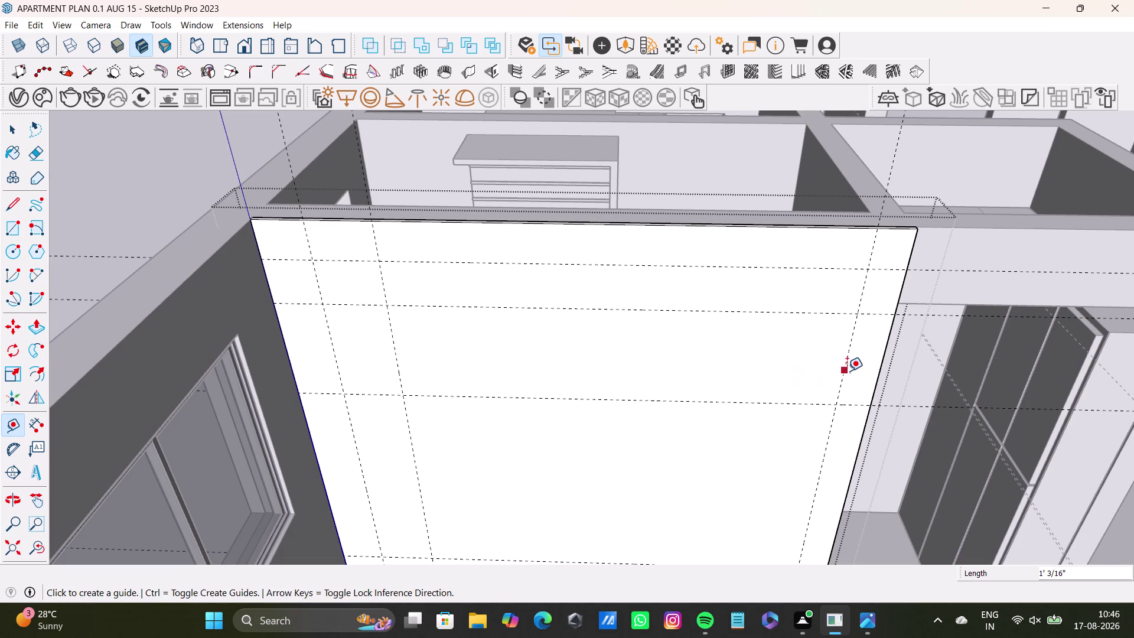
click(846, 373)
click(803, 375)
middle_drag(675, 415, 657, 336)
middle_drag(657, 370, 646, 374)
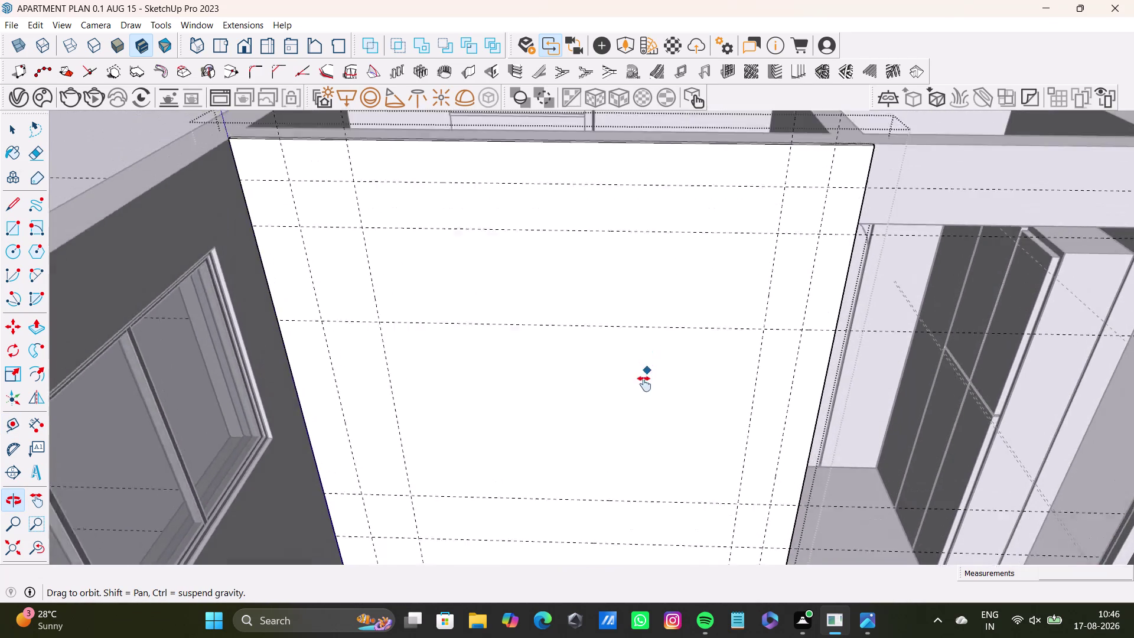
middle_drag(646, 374, 637, 411)
middle_drag(632, 413, 617, 354)
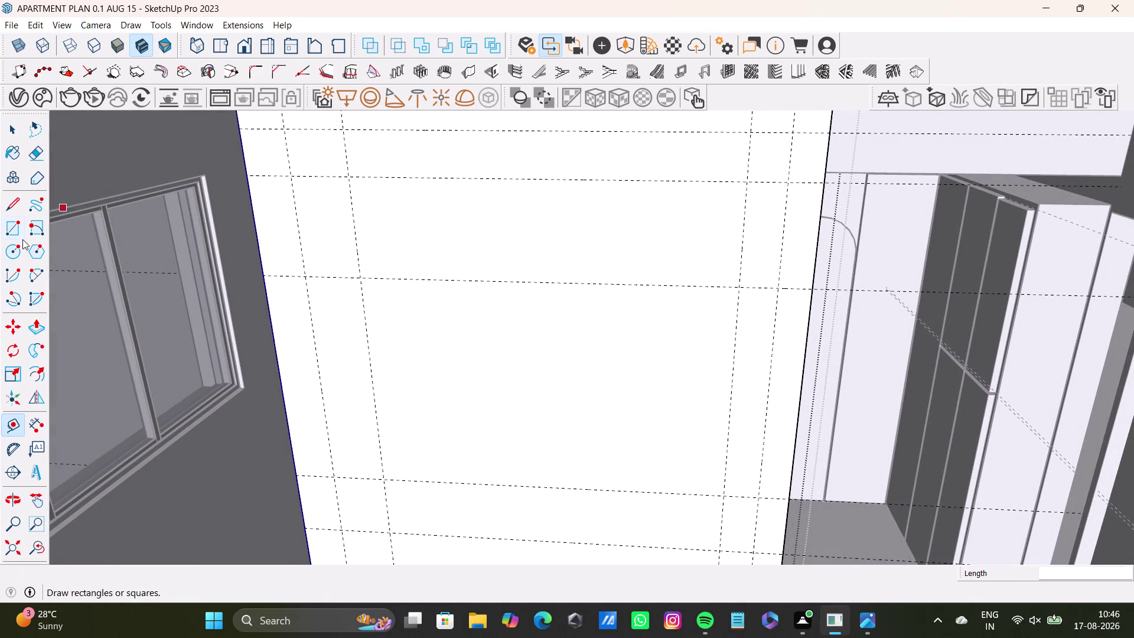
Draw the upper horizontal edge along the upper guide.
click(11, 233)
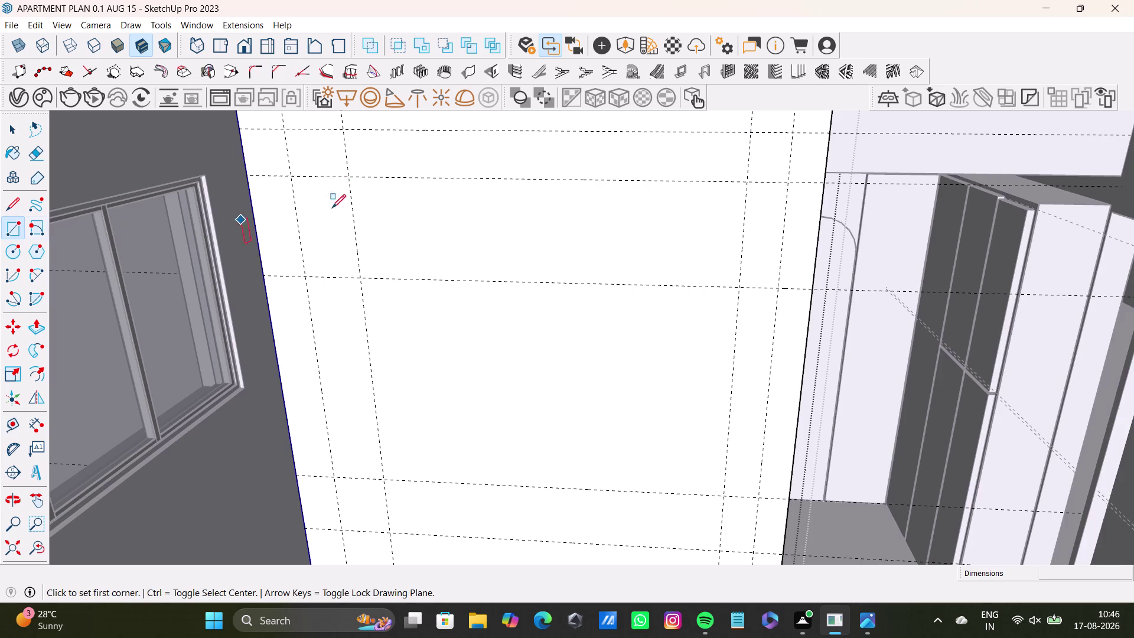
click(9, 208)
scroll(up, 3)
middle_drag(408, 192, 407, 233)
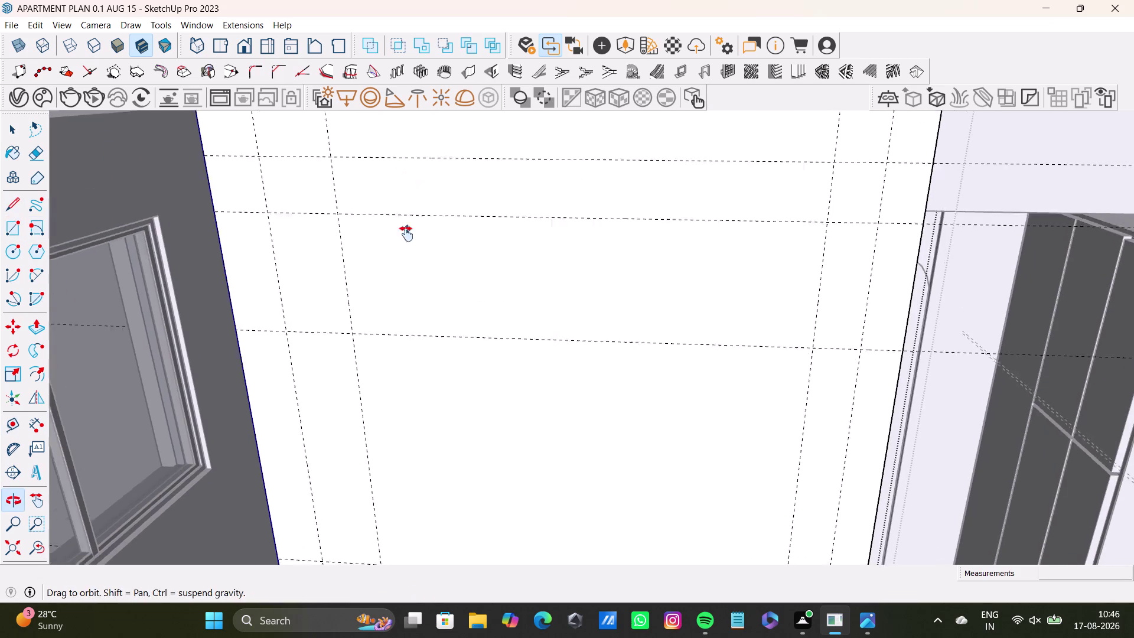
middle_drag(406, 232, 402, 253)
drag(331, 238, 359, 244)
click(823, 247)
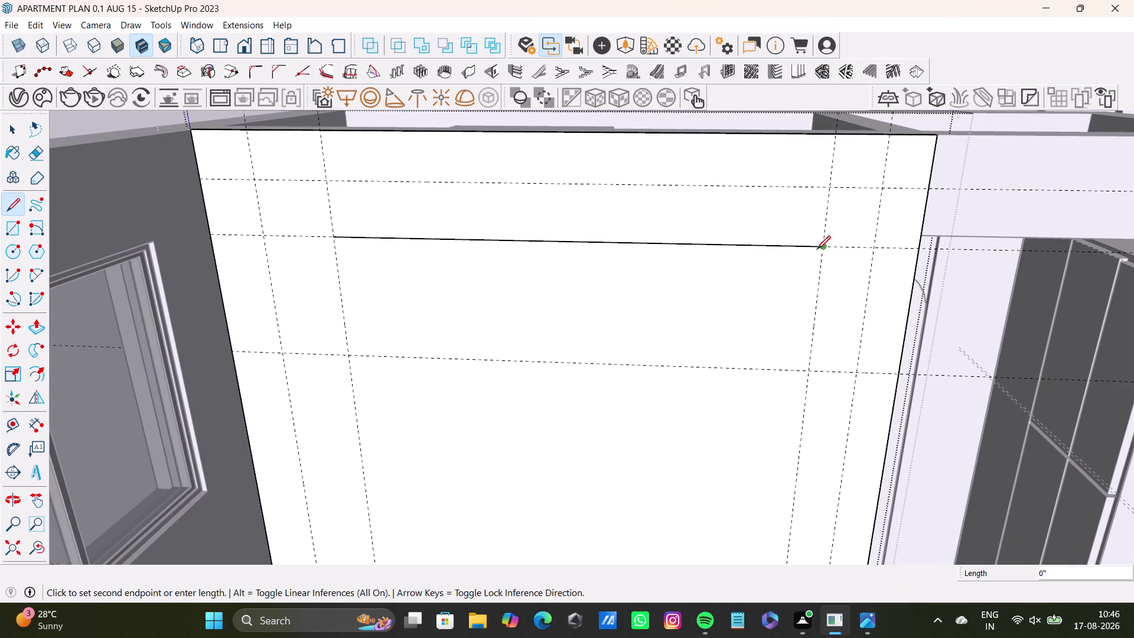
key(space)
Draw the lower horizontal edge, ending it at the right inner guide.
drag(8, 209, 29, 211)
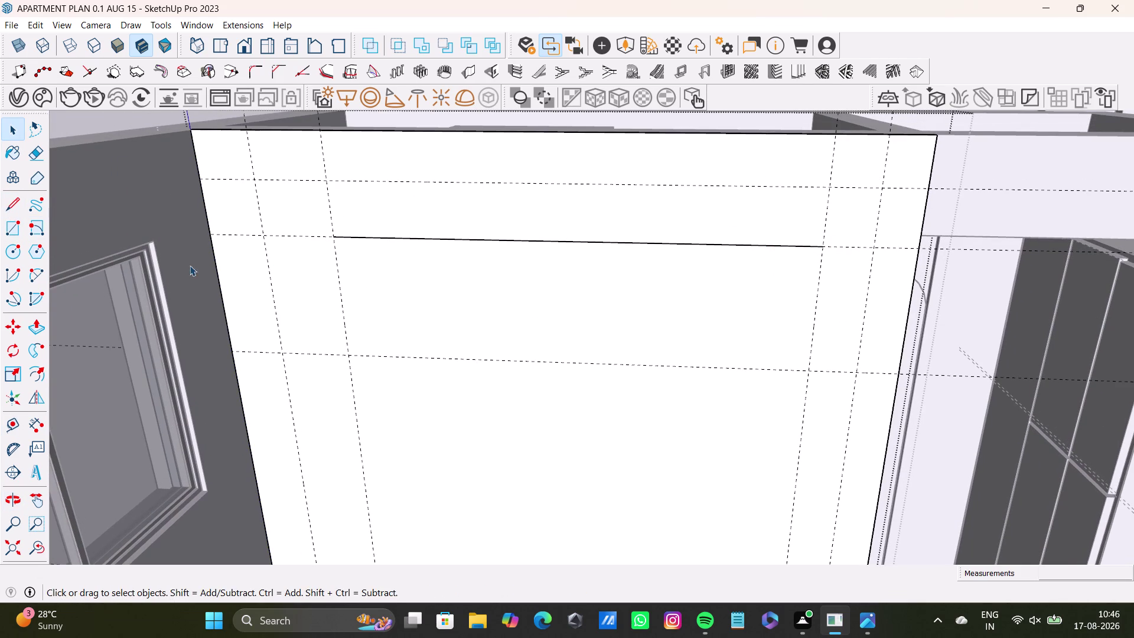
click(15, 209)
drag(346, 355, 374, 360)
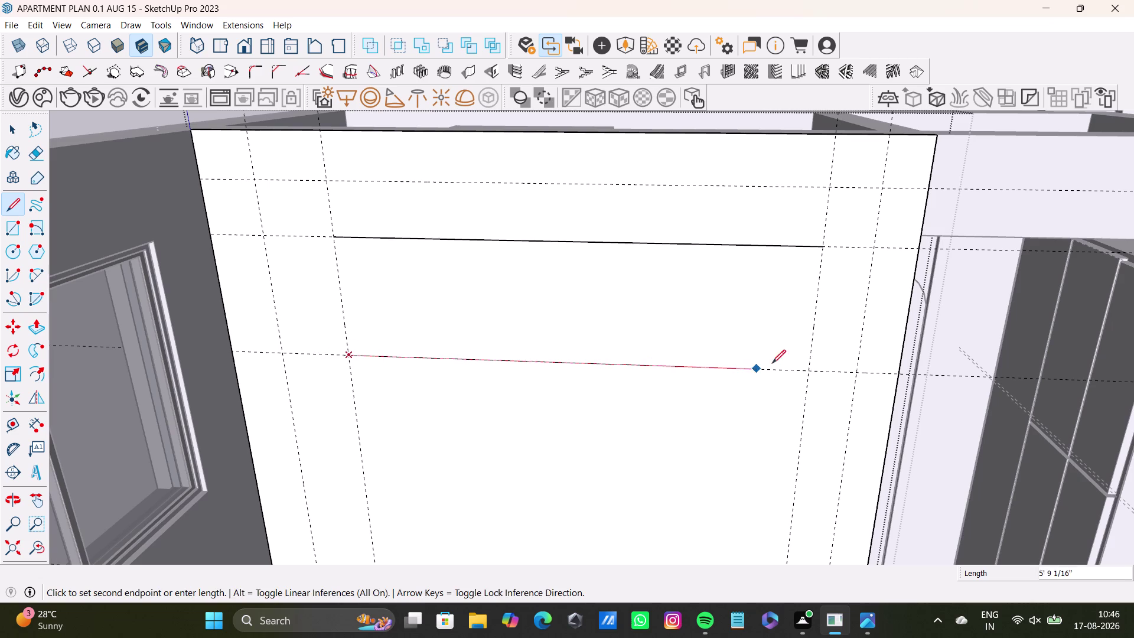
click(805, 369)
key(space)
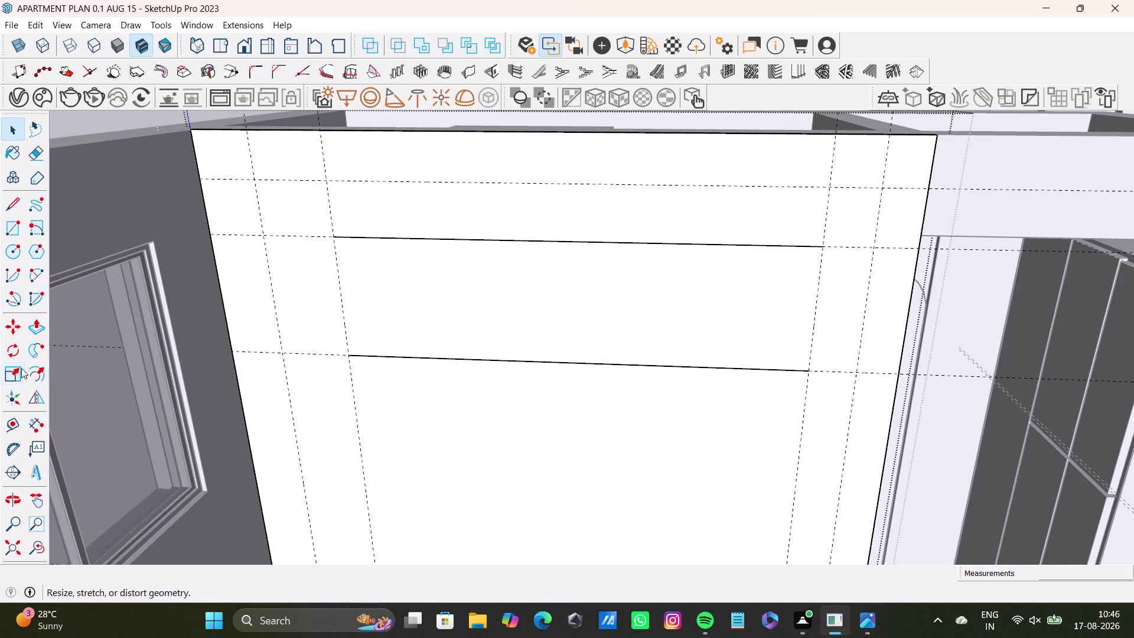
drag(38, 273, 44, 274)
click(334, 239)
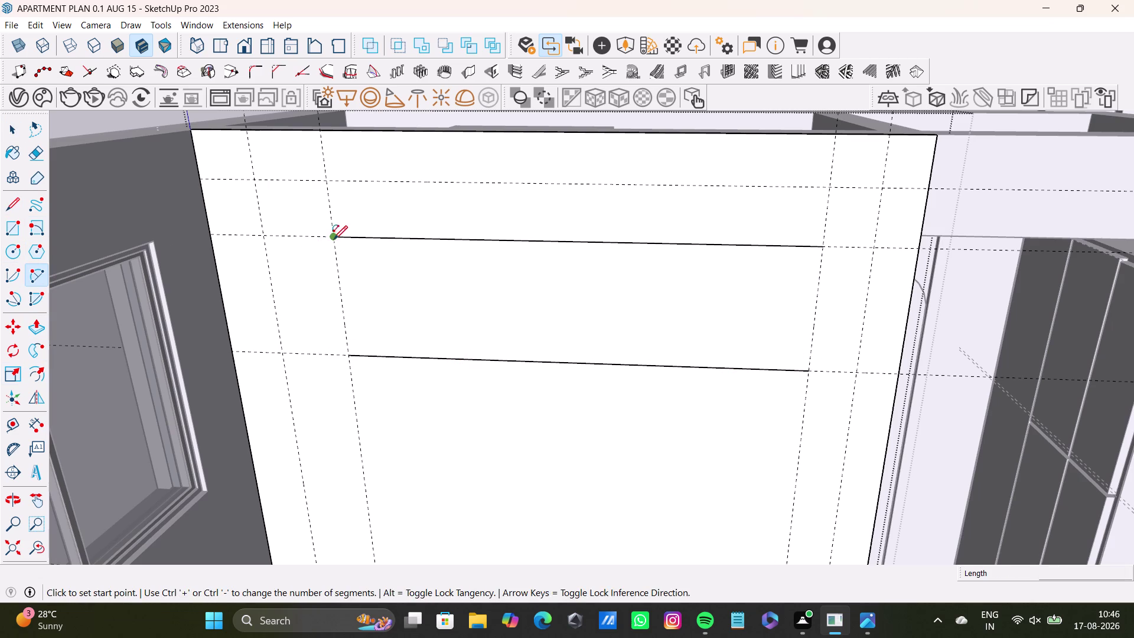
Round the outline's left end with a 2-point arc.
click(354, 351)
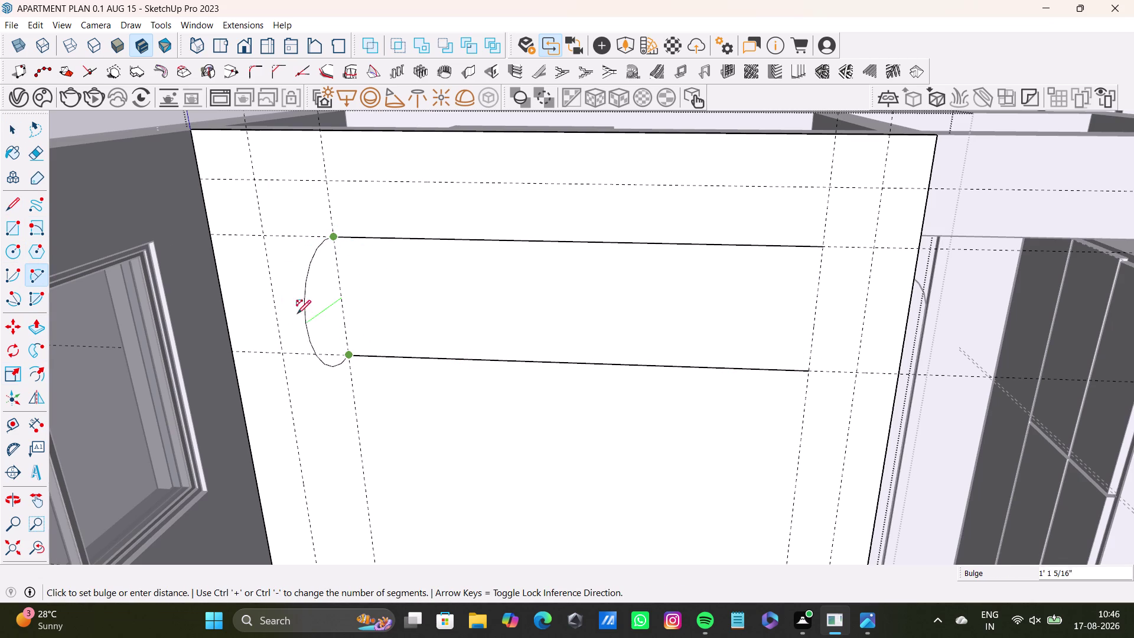
click(282, 297)
scroll(down, 3)
middle_drag(402, 288, 321, 295)
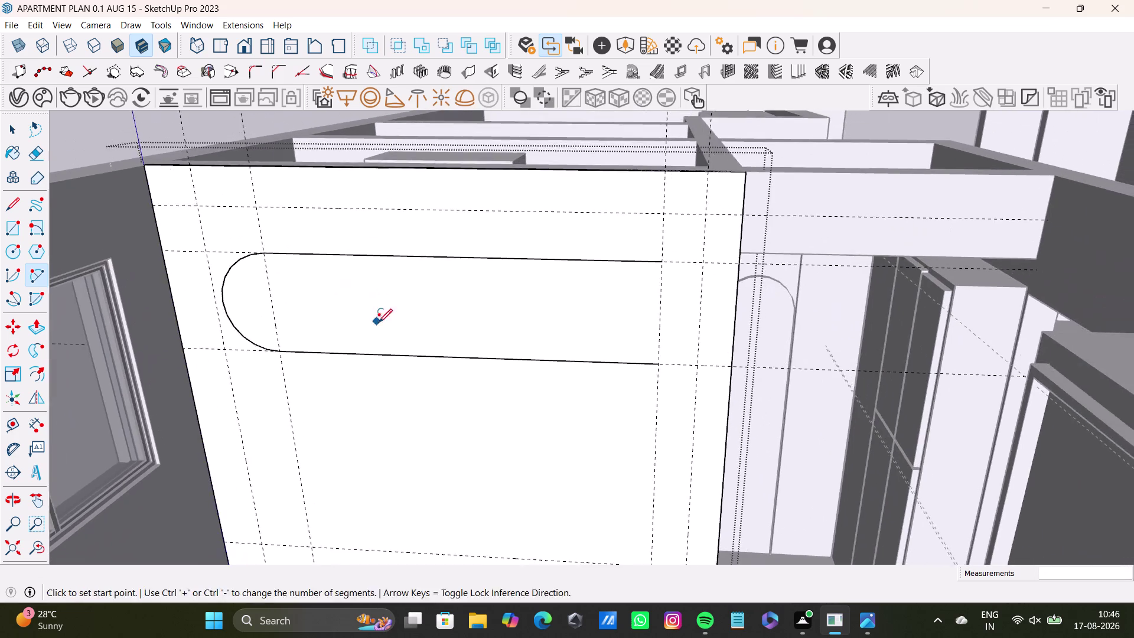
middle_drag(378, 325, 435, 320)
middle_drag(311, 298, 300, 300)
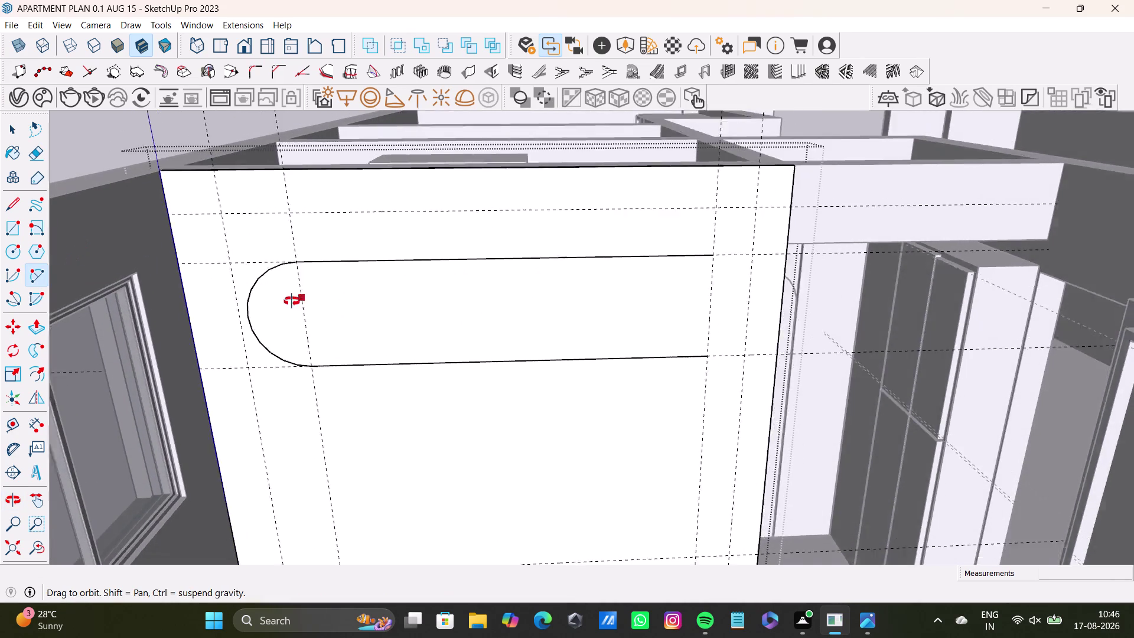
middle_drag(300, 301, 283, 276)
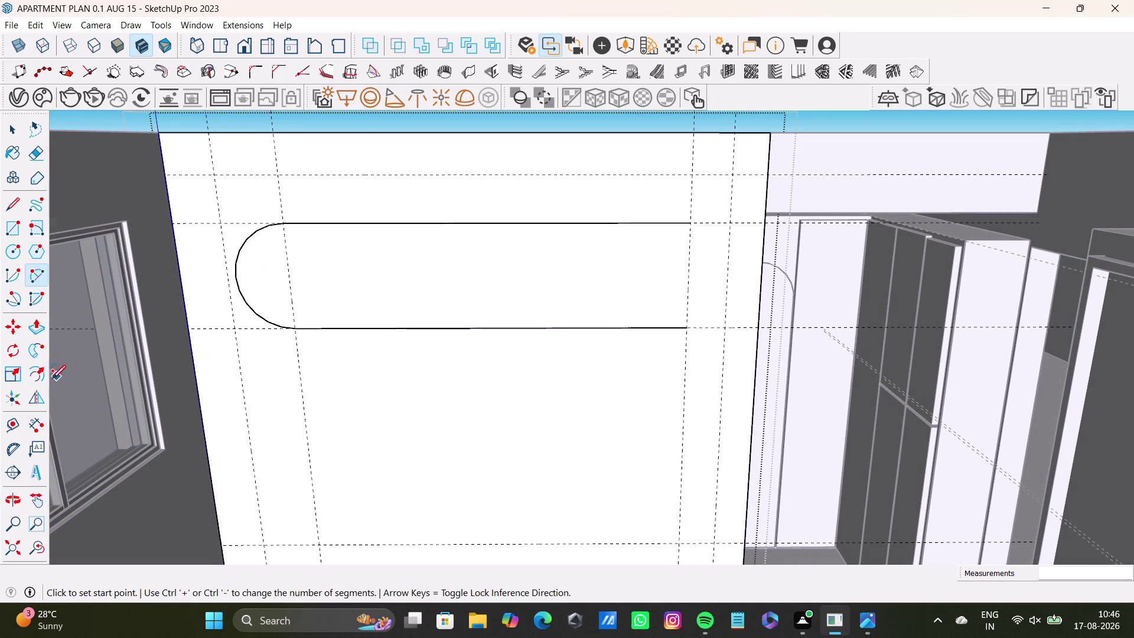
Join the top and bottom lines' right ends with a bulging arc.
click(33, 273)
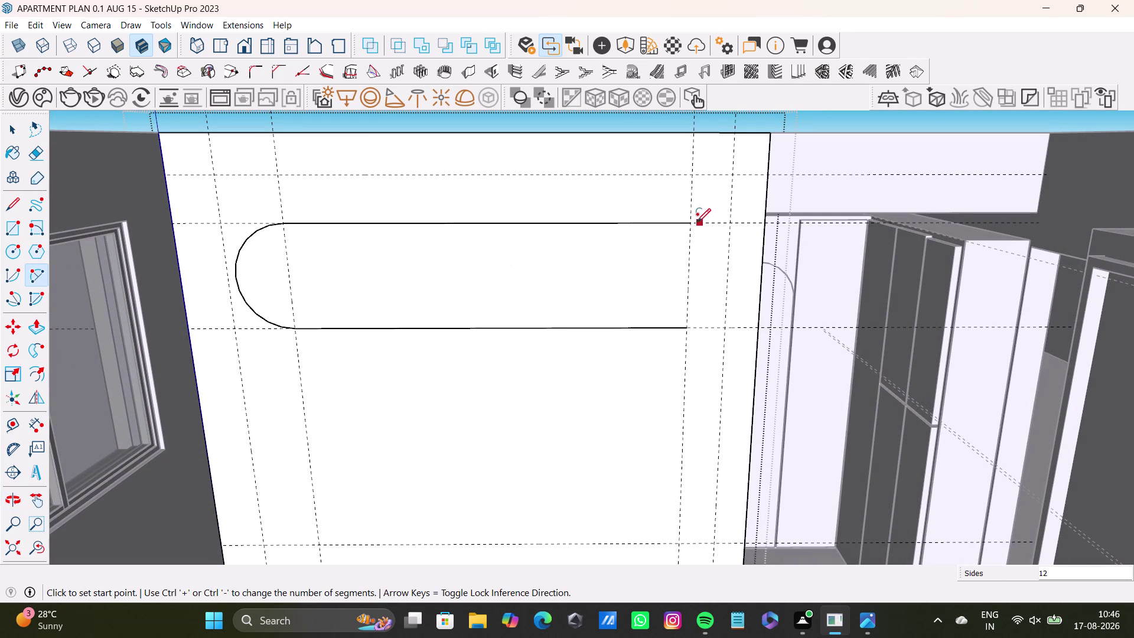
click(694, 222)
click(686, 326)
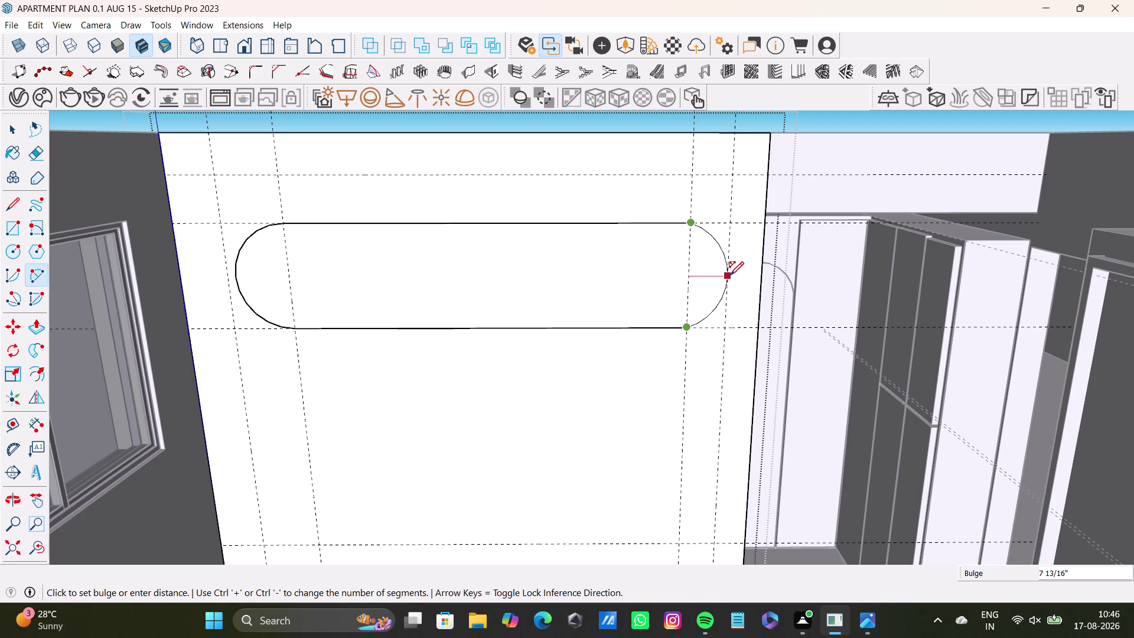
click(731, 275)
scroll(down, 3)
middle_drag(648, 324, 645, 385)
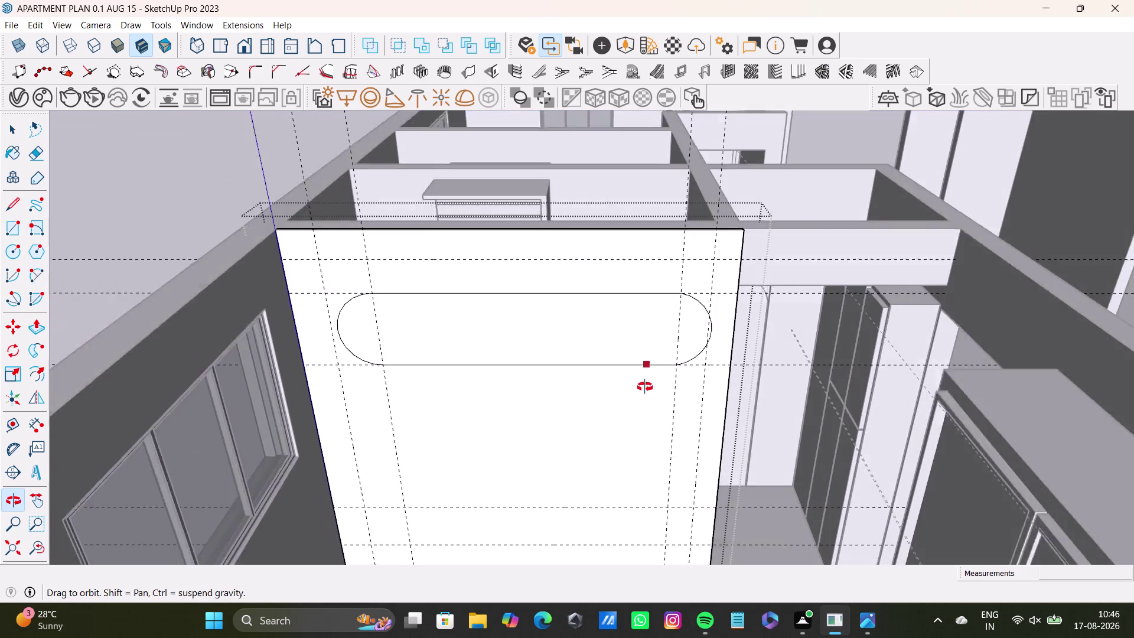
middle_drag(645, 384, 640, 406)
key(space)
Offset the stadium outline inward to form a thin rim.
click(564, 323)
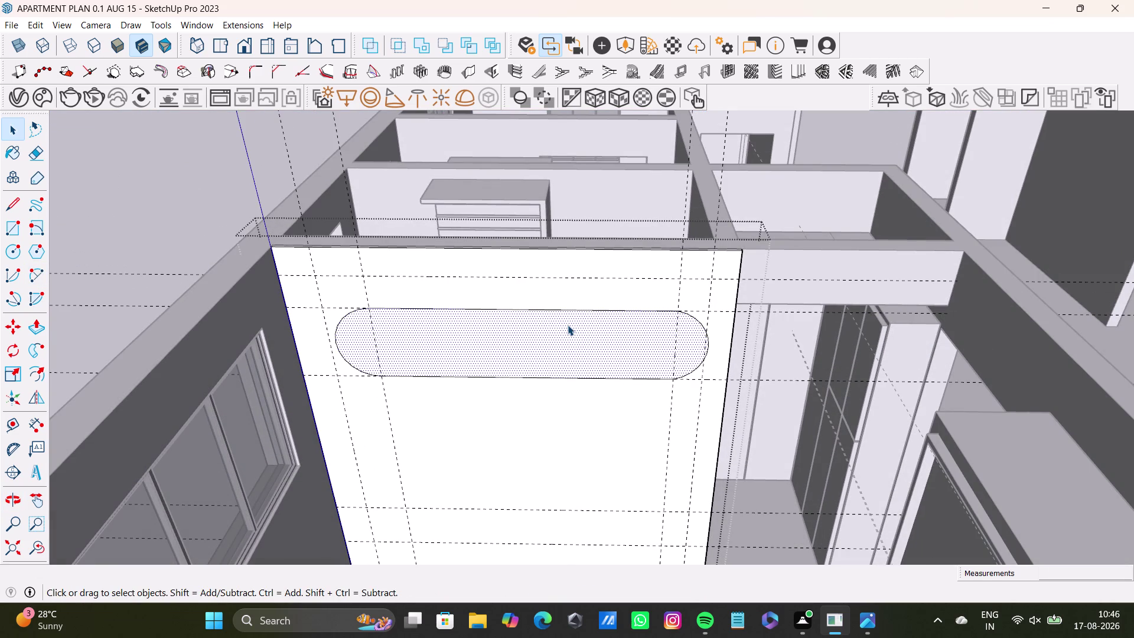
key(f)
click(567, 329)
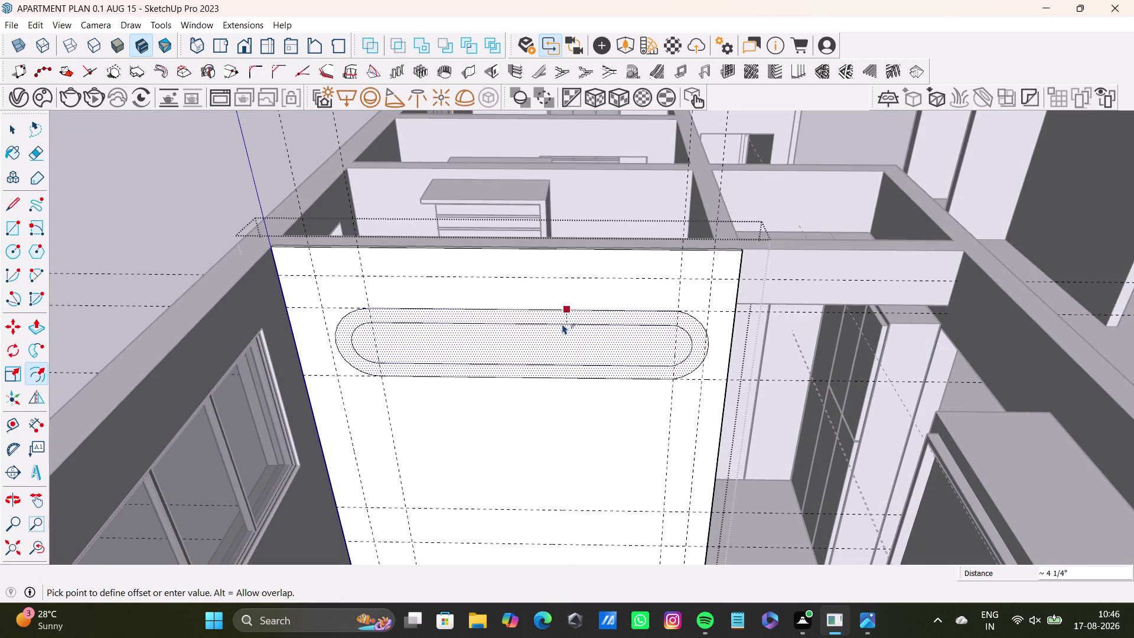
click(564, 318)
scroll(up, 3)
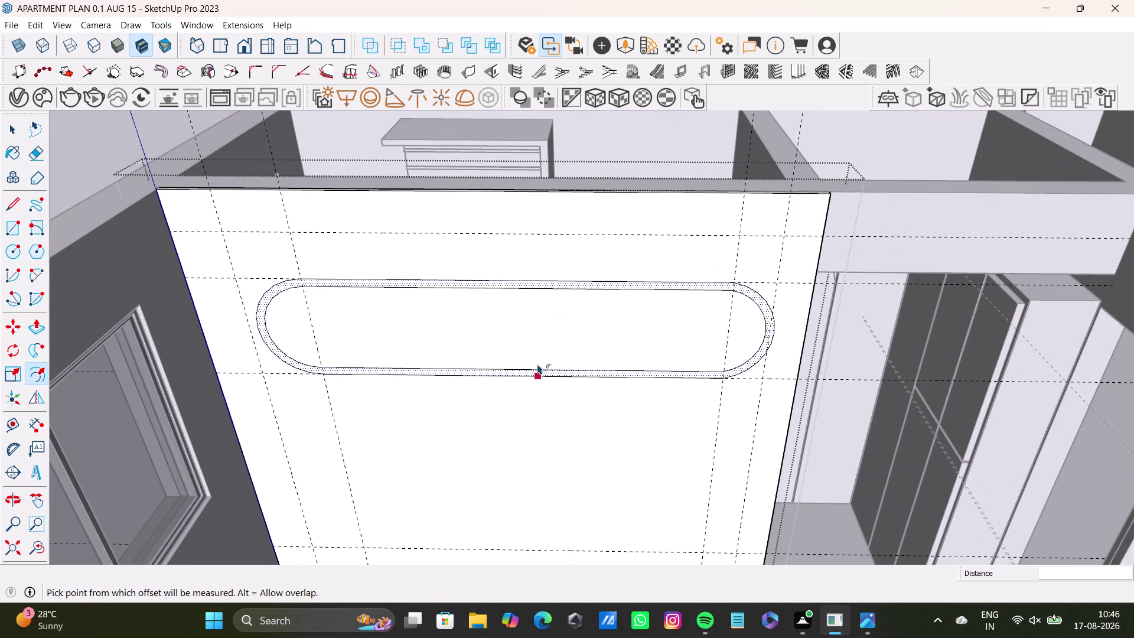
middle_drag(526, 343, 498, 364)
middle_drag(510, 356, 501, 300)
key(space)
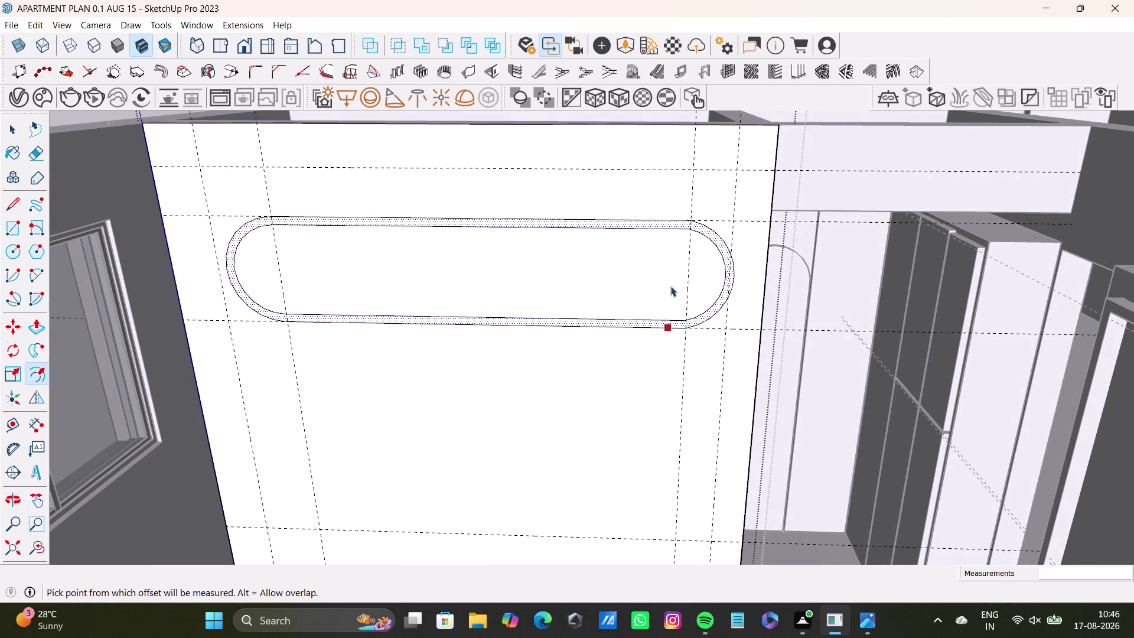
key(space)
Push the inner stadium face about 11 7/16" into the wall and inspect the recess.
click(722, 299)
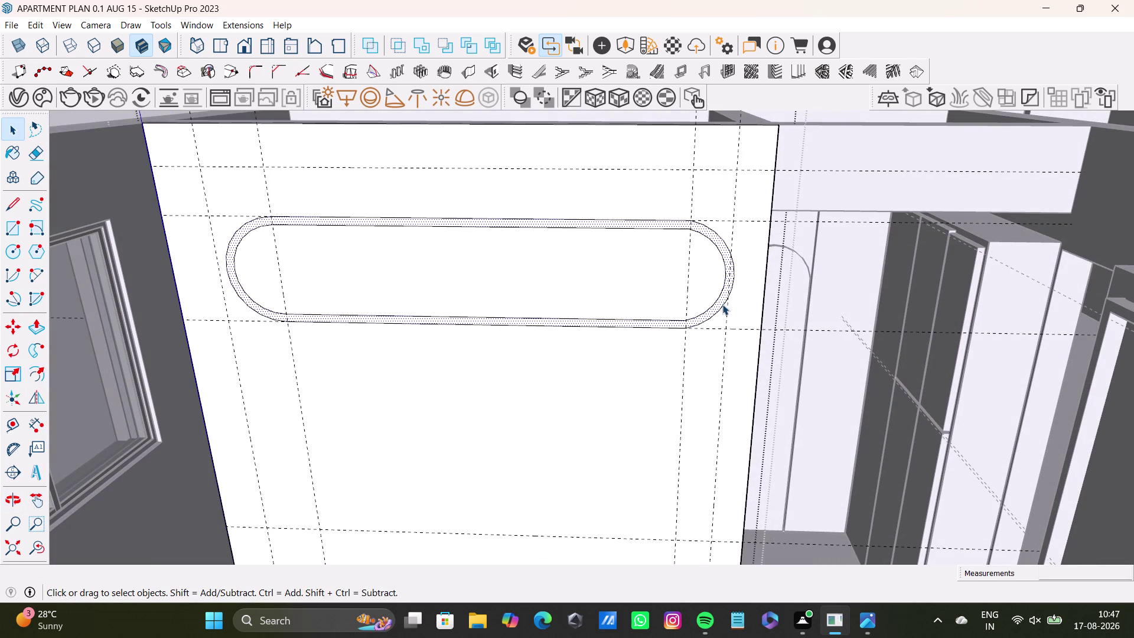
key(p)
click(722, 304)
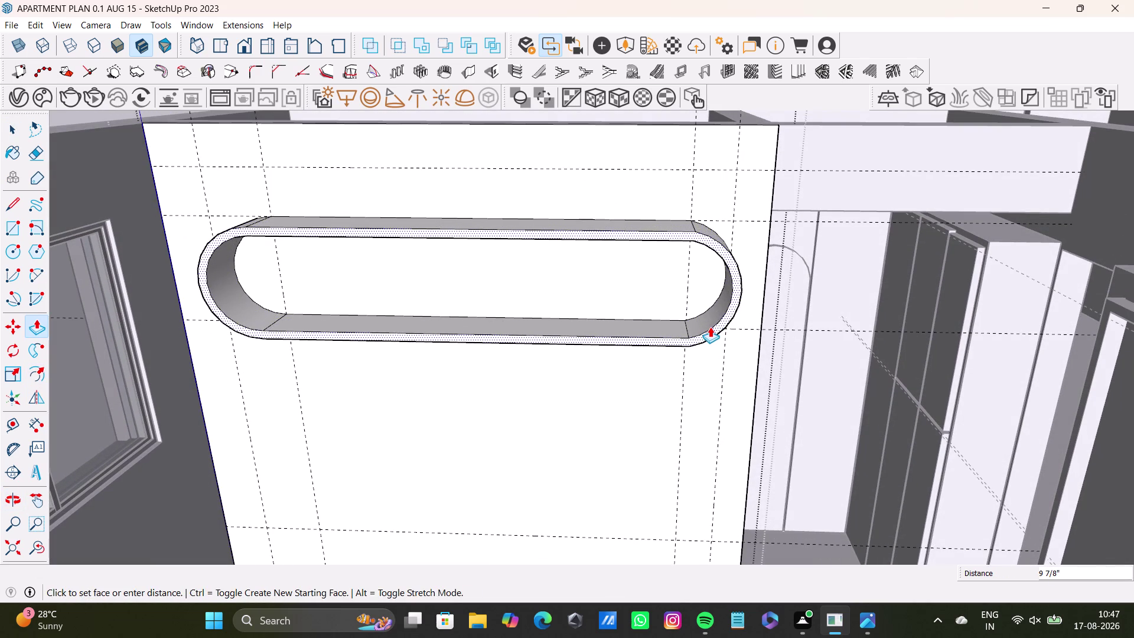
click(707, 330)
middle_drag(705, 337, 774, 301)
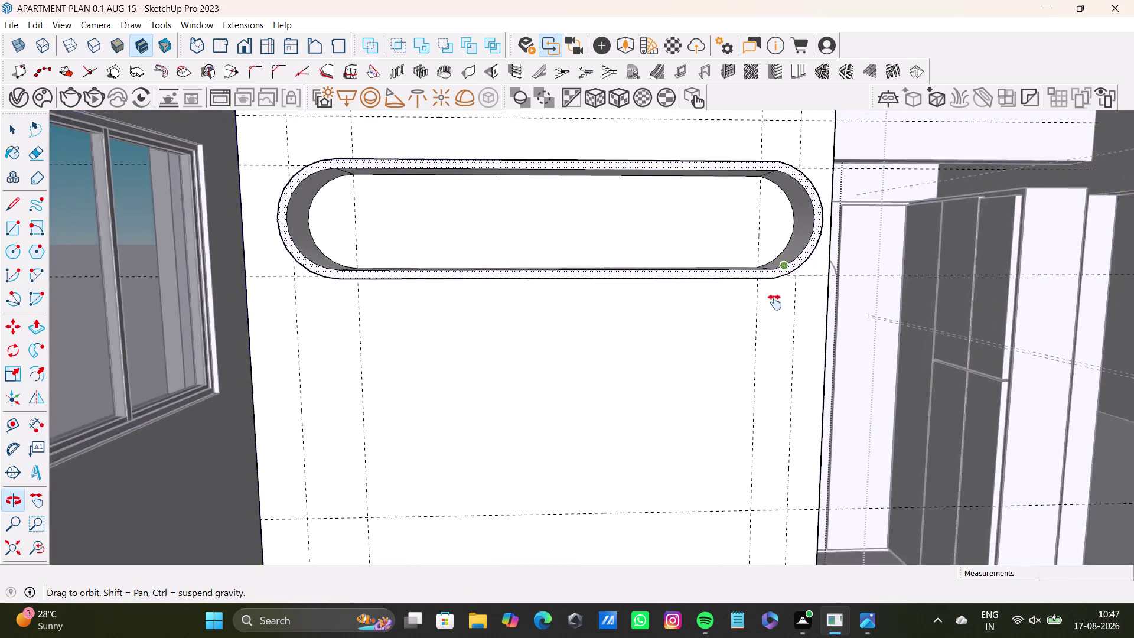
middle_drag(774, 301, 770, 339)
middle_drag(764, 347, 672, 414)
scroll(down, 3)
middle_drag(631, 384, 710, 320)
scroll(up, 3)
middle_drag(659, 379, 659, 378)
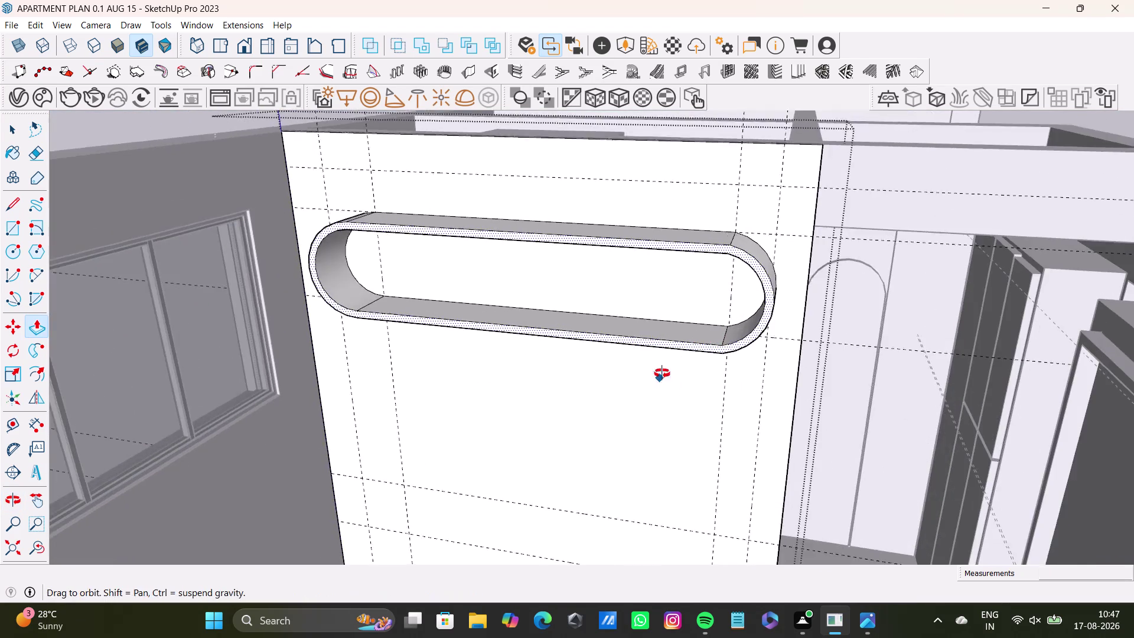
middle_drag(659, 378, 690, 356)
scroll(down, 3)
middle_drag(658, 349, 600, 407)
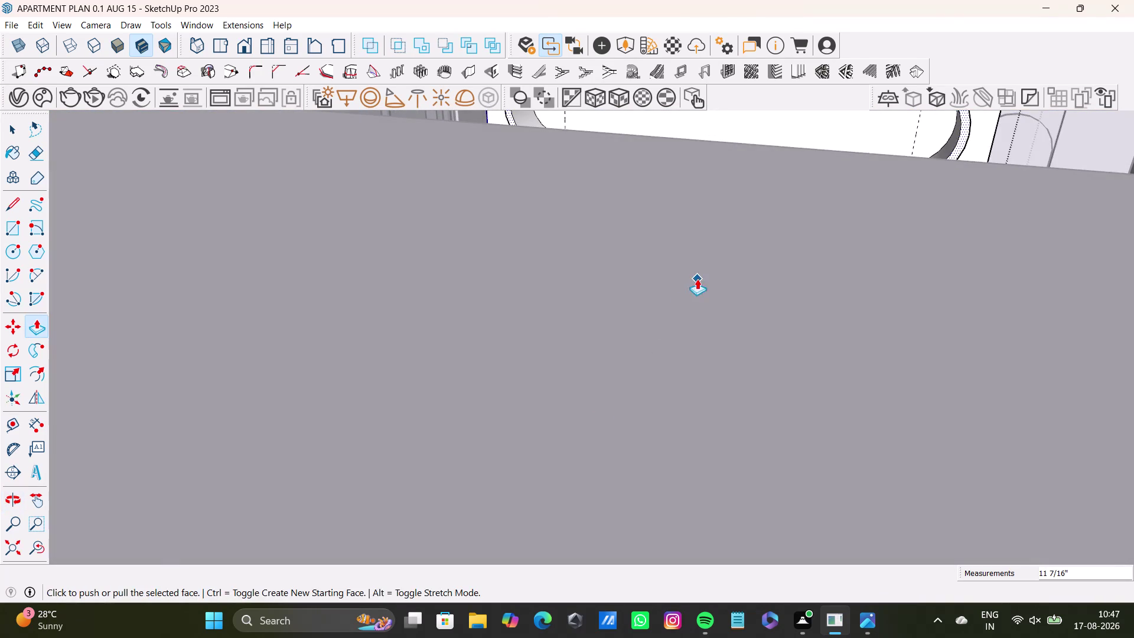
scroll(down, 3)
click(37, 548)
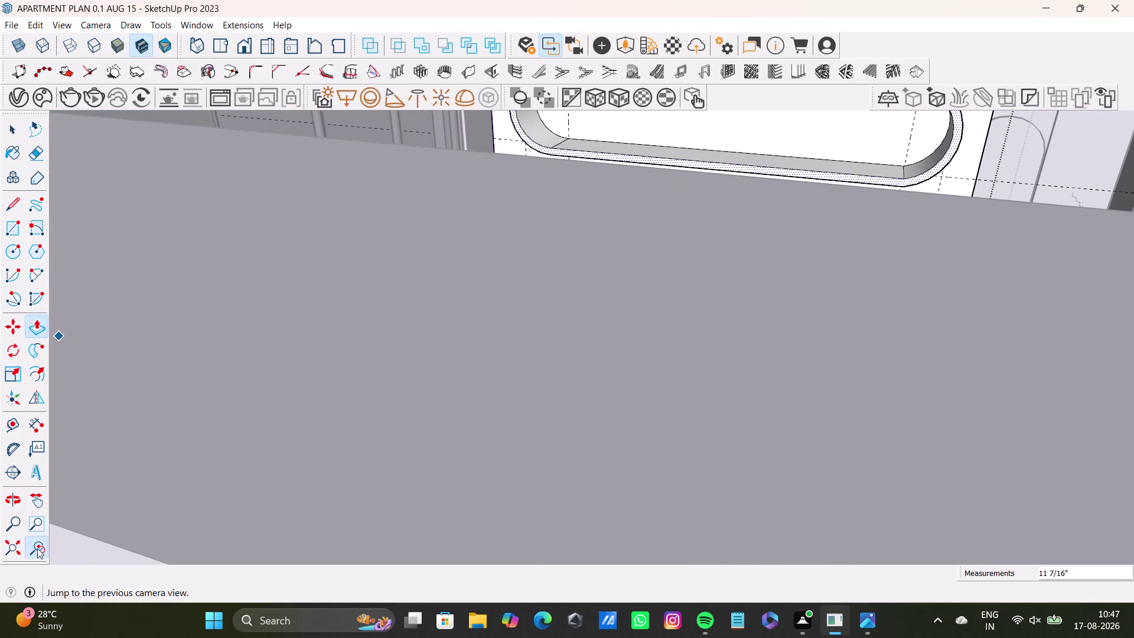
drag(11, 549, 19, 541)
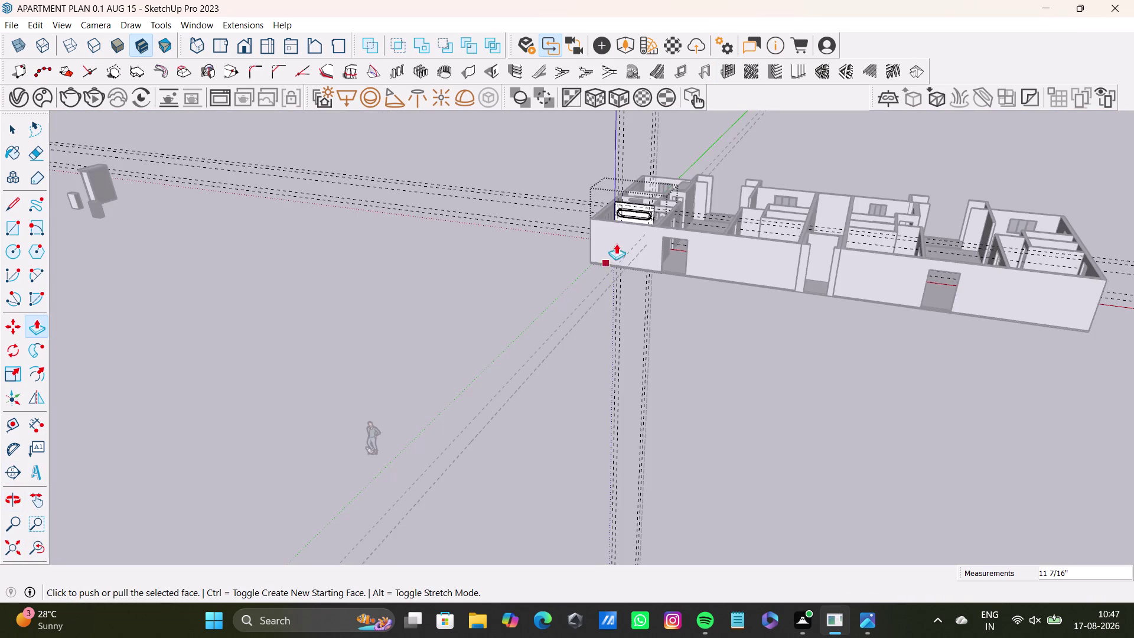
scroll(up, 3)
middle_drag(685, 287, 468, 373)
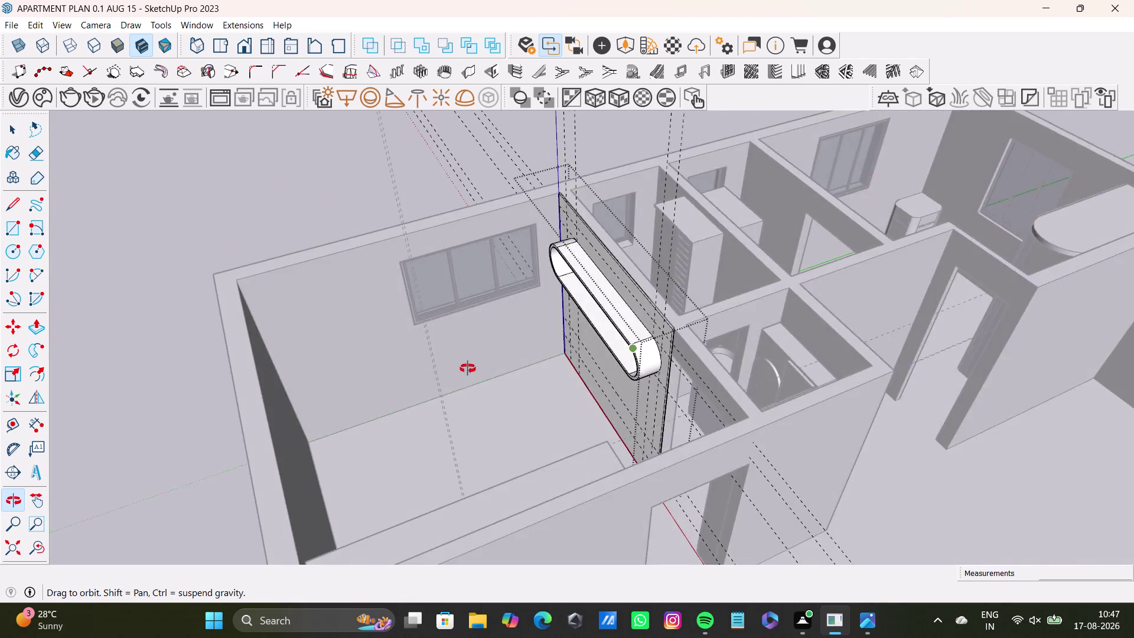
middle_drag(469, 373, 733, 437)
scroll(up, 3)
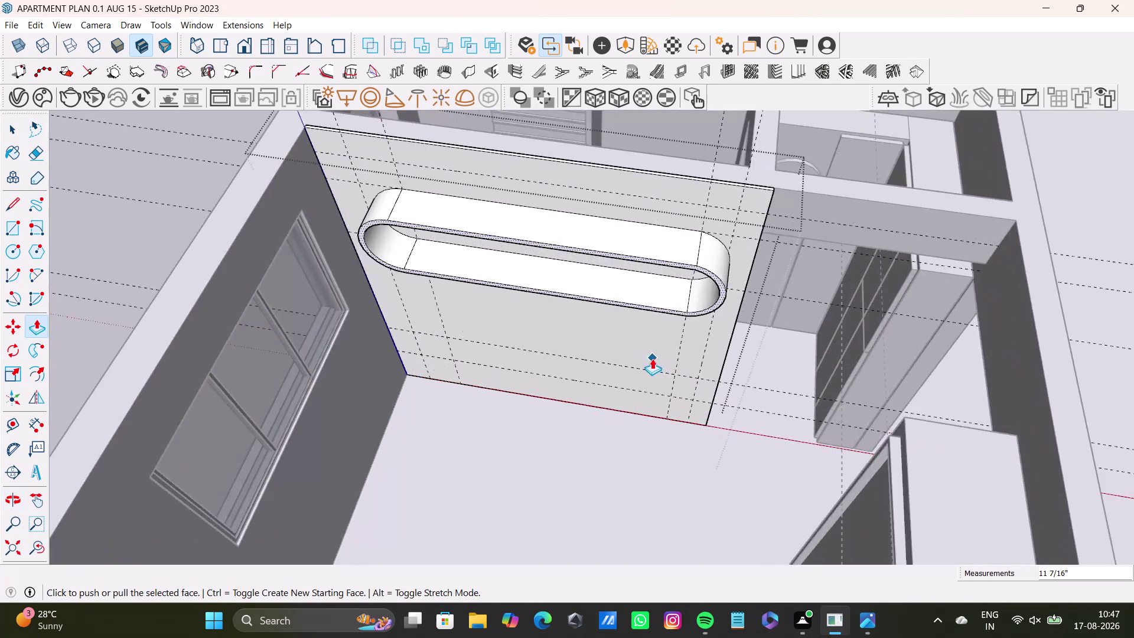
middle_drag(652, 357, 625, 428)
middle_drag(482, 527, 527, 400)
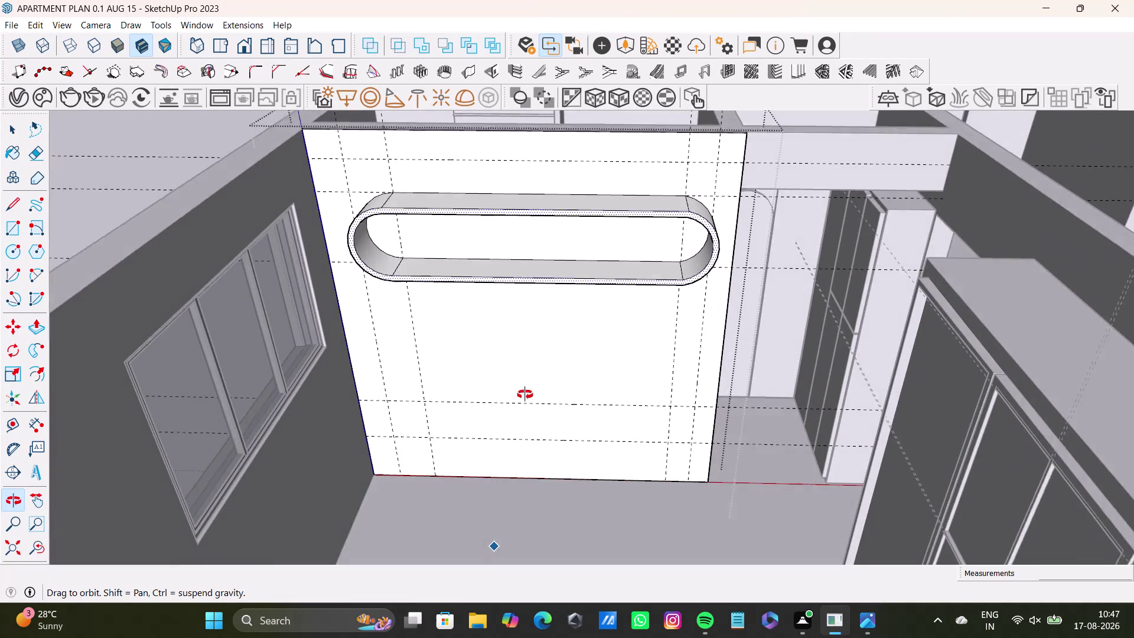
middle_drag(527, 399, 522, 386)
scroll(up, 3)
middle_drag(489, 319, 504, 427)
middle_drag(516, 428, 518, 368)
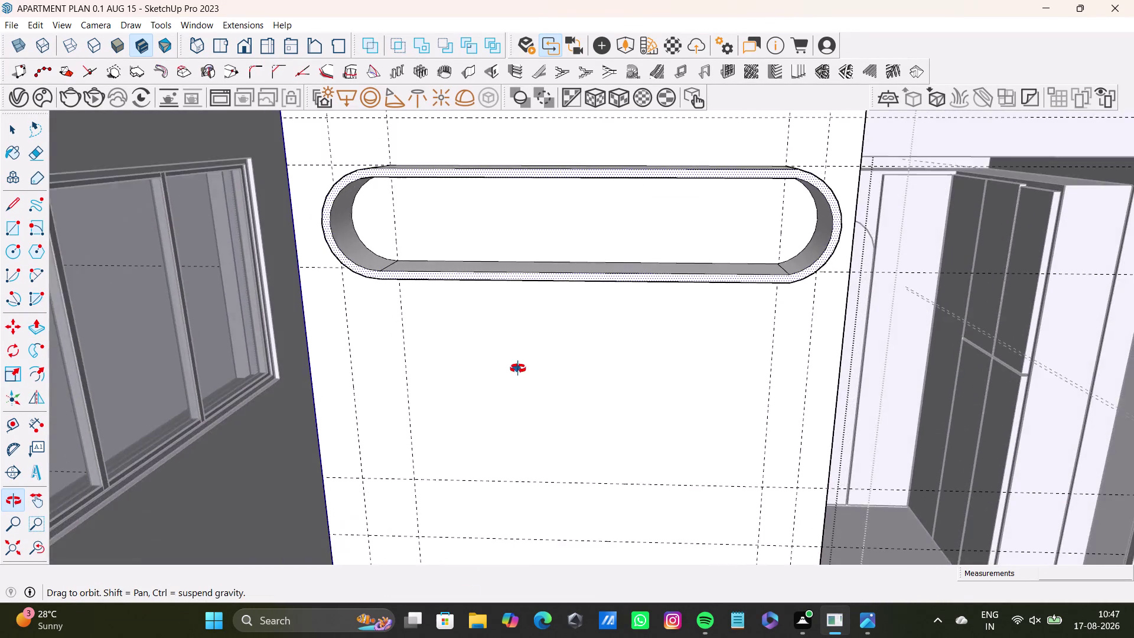
middle_drag(517, 368, 508, 346)
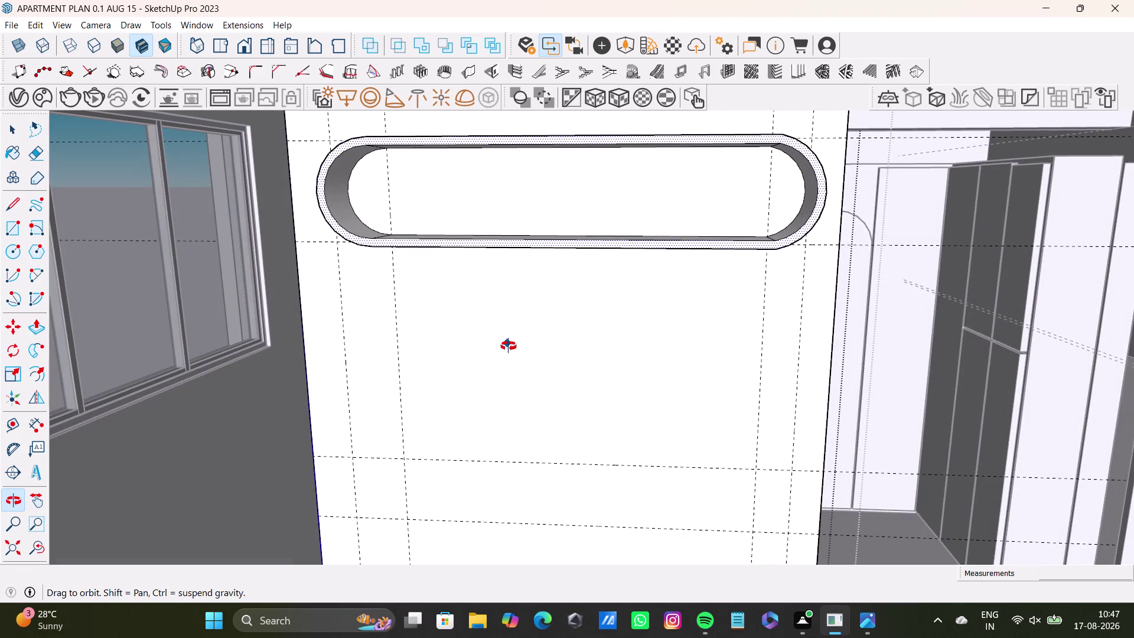
middle_drag(508, 346, 497, 401)
middle_drag(502, 399, 508, 417)
middle_drag(509, 417, 517, 364)
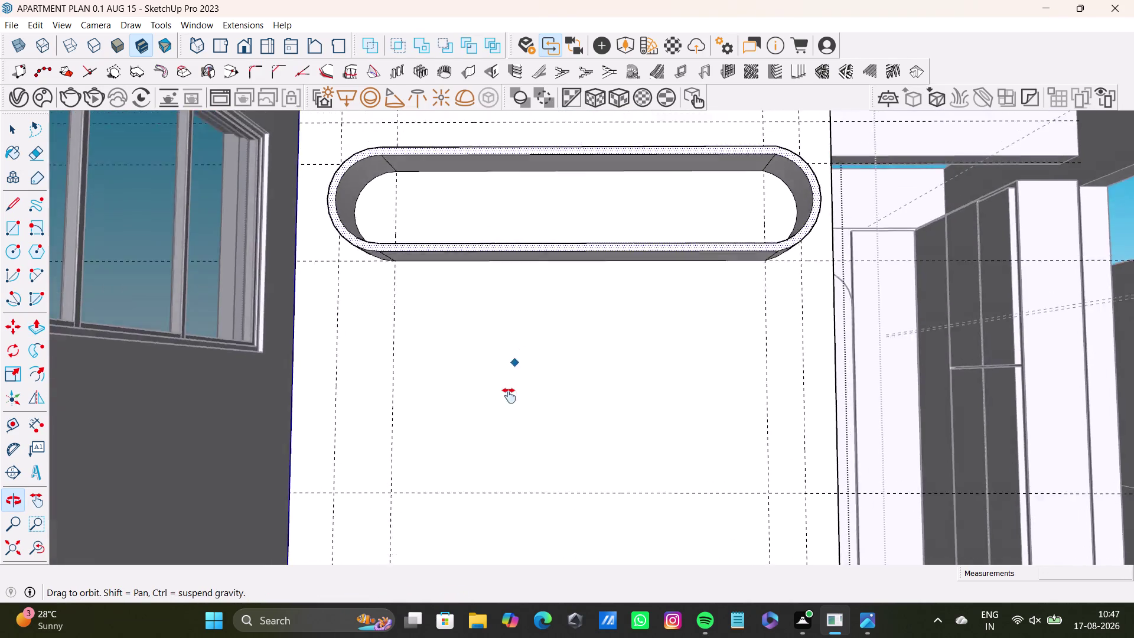
middle_drag(517, 364, 507, 405)
middle_drag(507, 405, 481, 370)
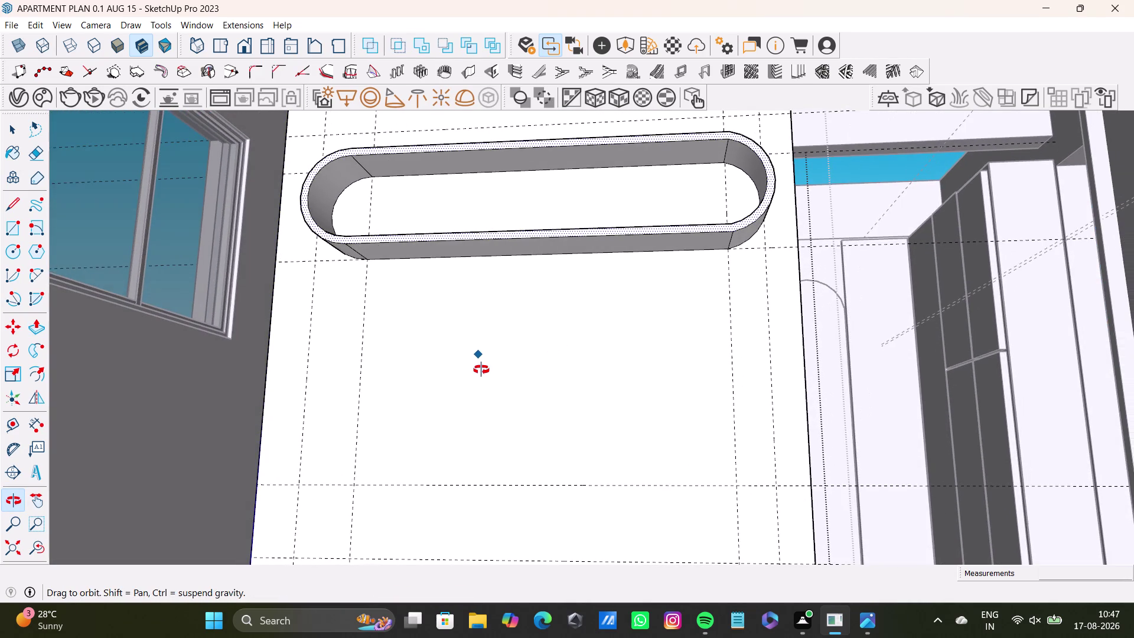
middle_drag(482, 369, 501, 425)
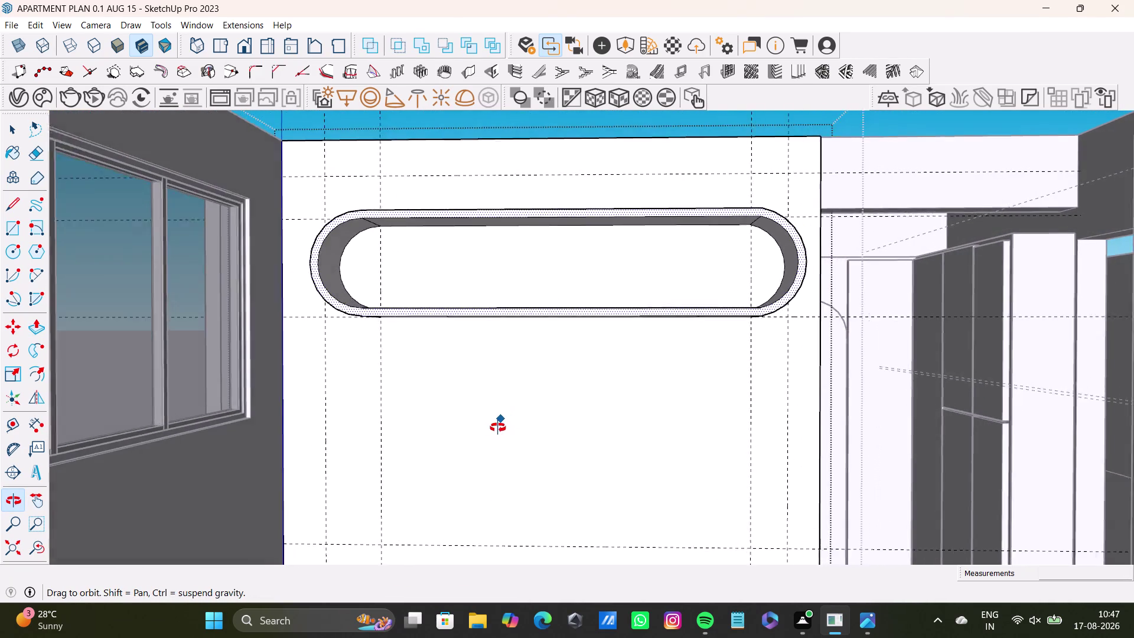
middle_drag(501, 425, 493, 431)
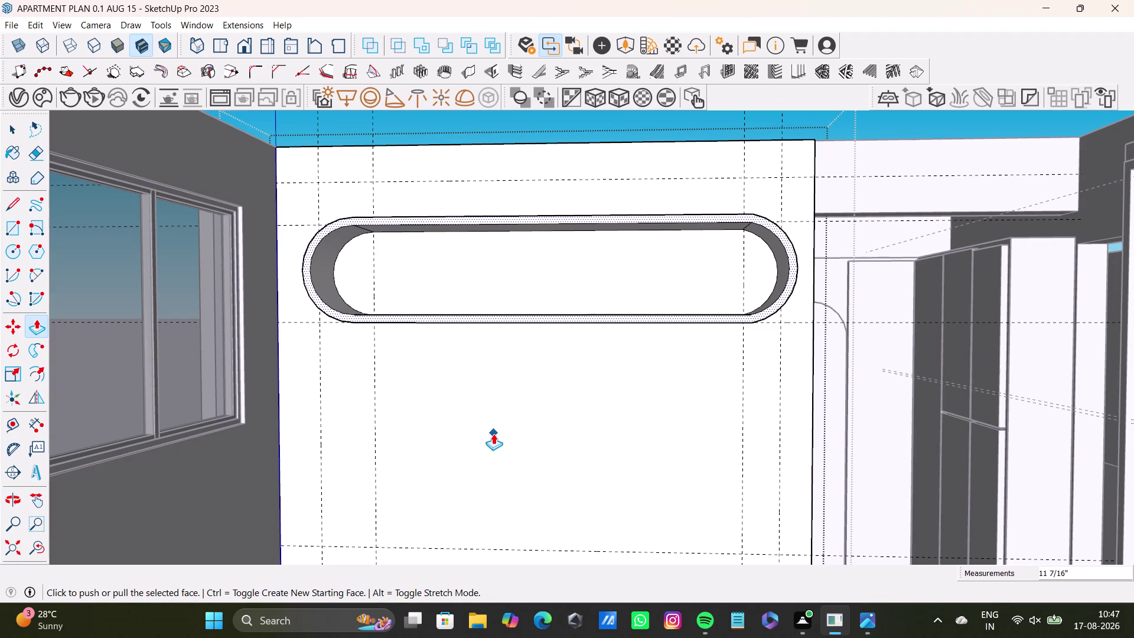
scroll(down, 3)
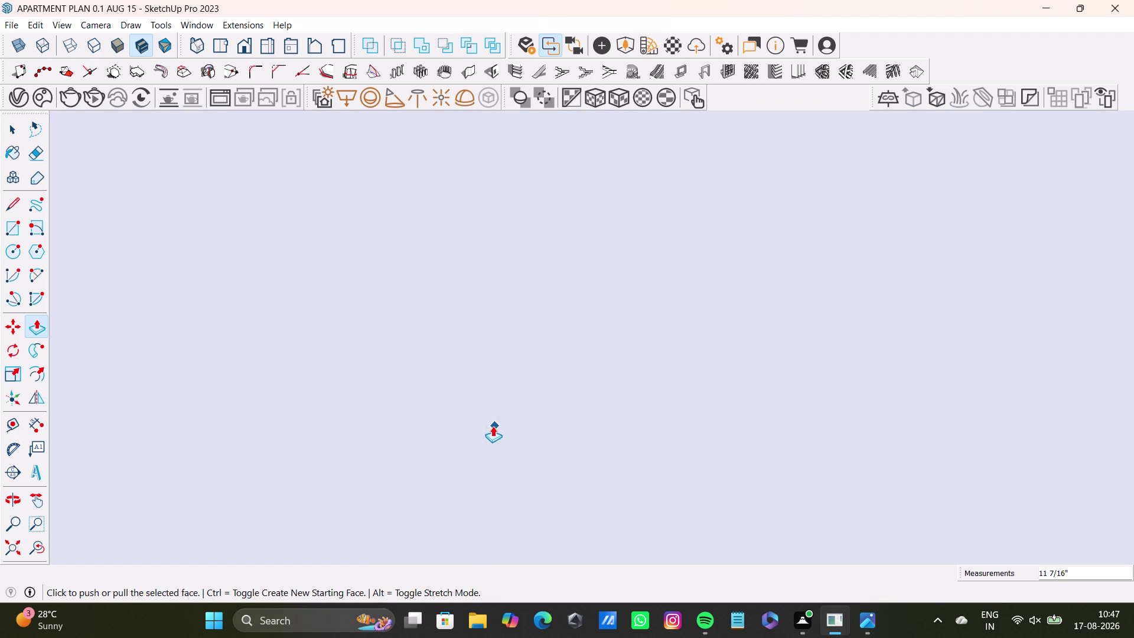
click(15, 549)
scroll(up, 3)
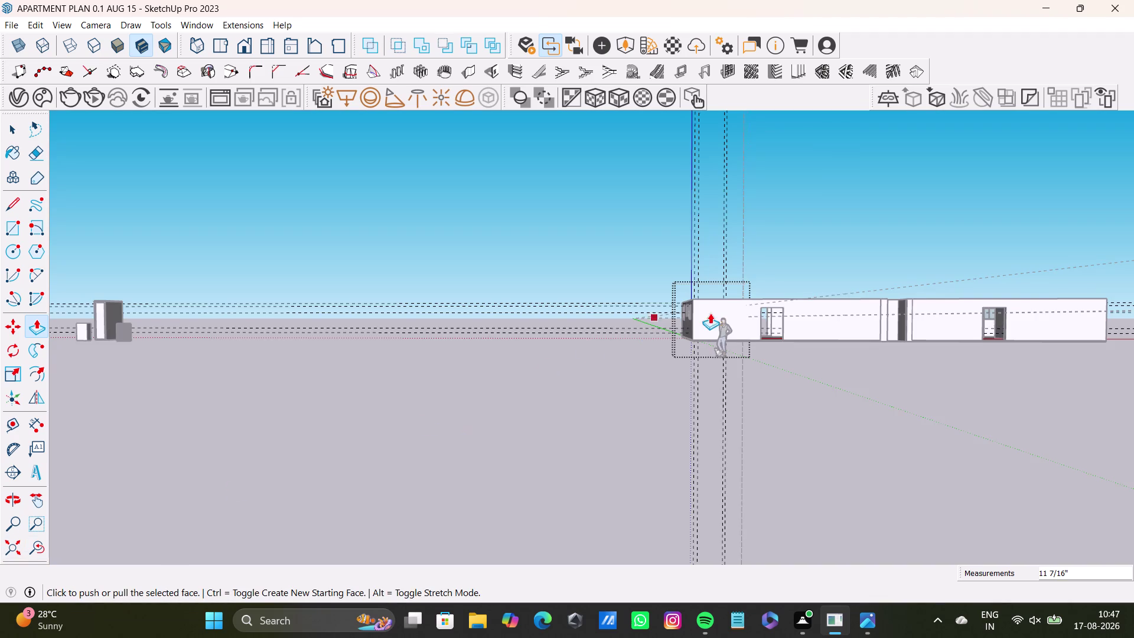
scroll(up, 3)
middle_drag(742, 308, 723, 536)
scroll(up, 3)
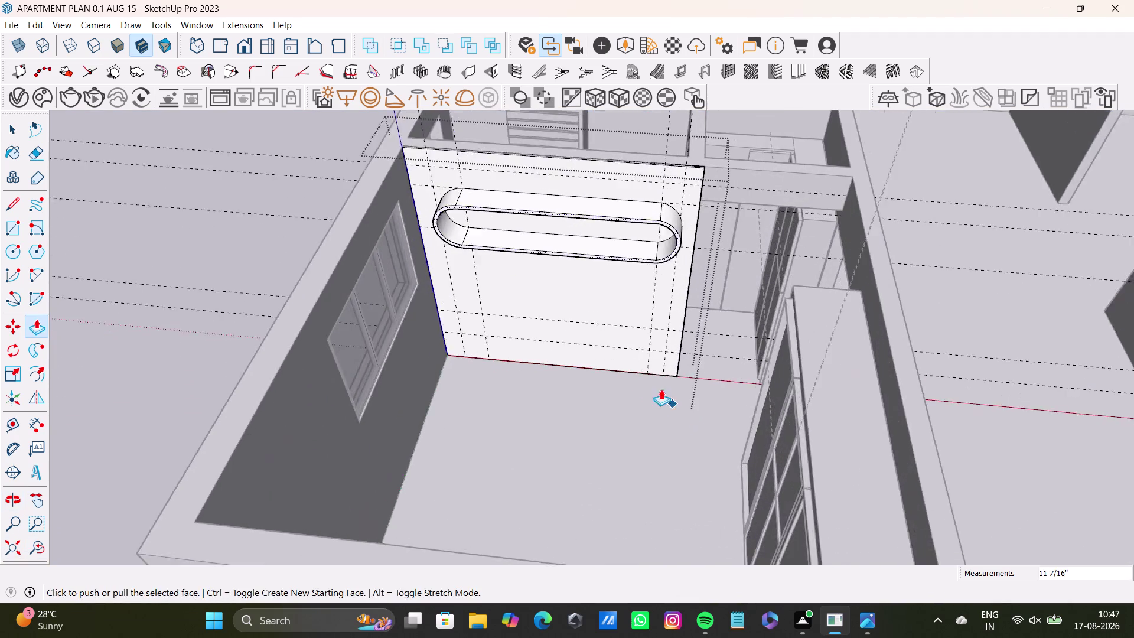
scroll(up, 3)
middle_drag(643, 379, 643, 539)
middle_drag(649, 521, 654, 413)
scroll(up, 3)
middle_drag(647, 409, 660, 363)
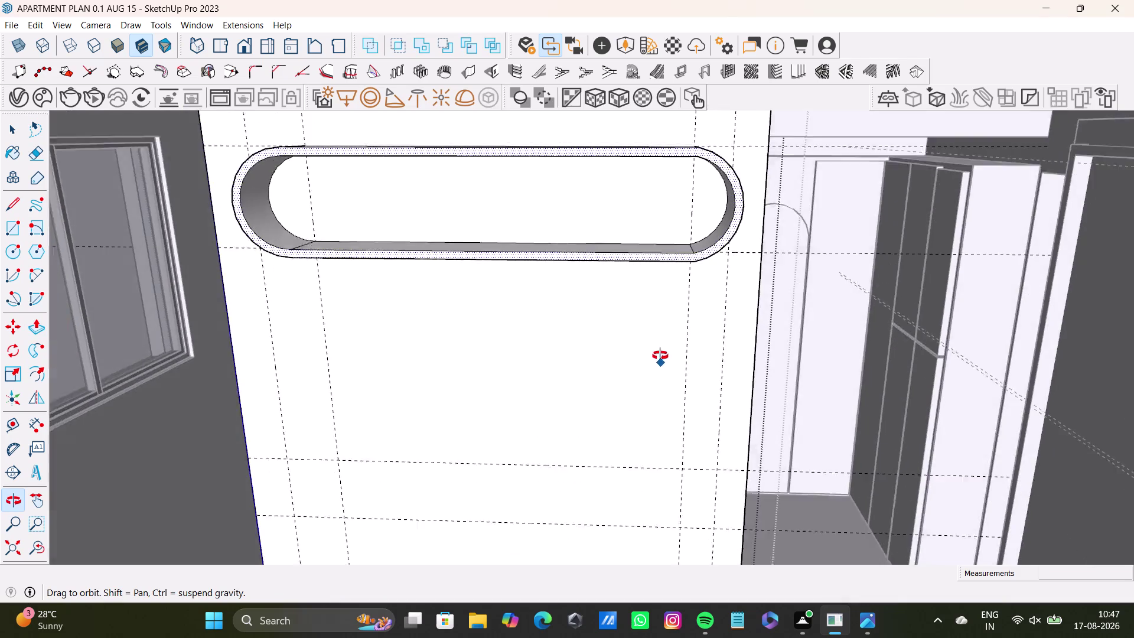
middle_drag(660, 363, 692, 311)
middle_drag(696, 307, 715, 301)
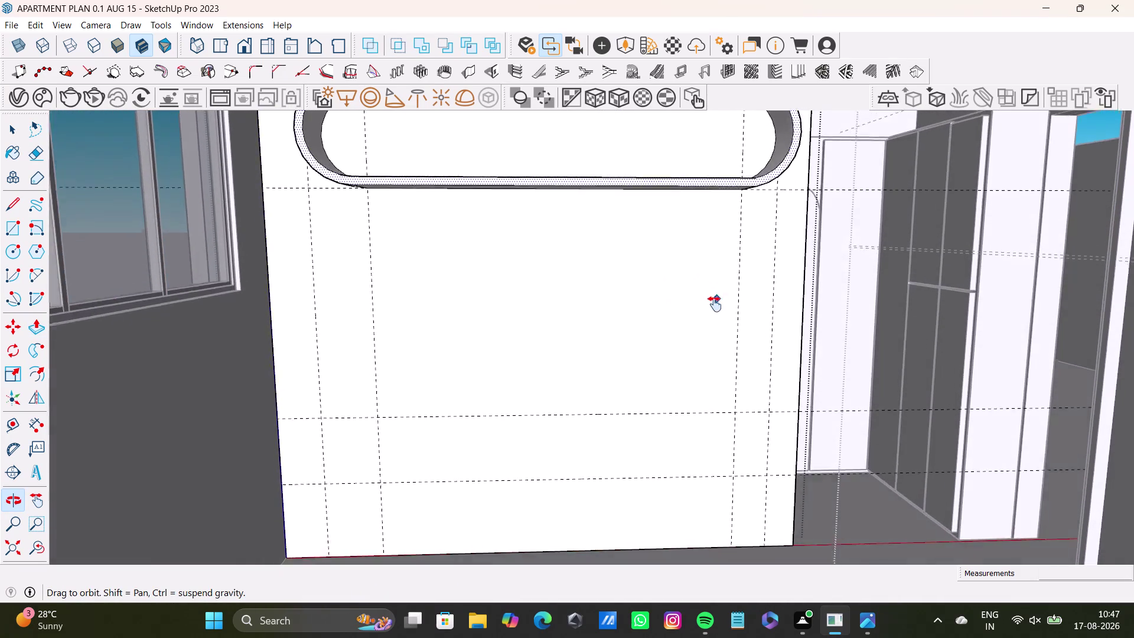
middle_drag(715, 301, 699, 323)
middle_drag(707, 338, 684, 308)
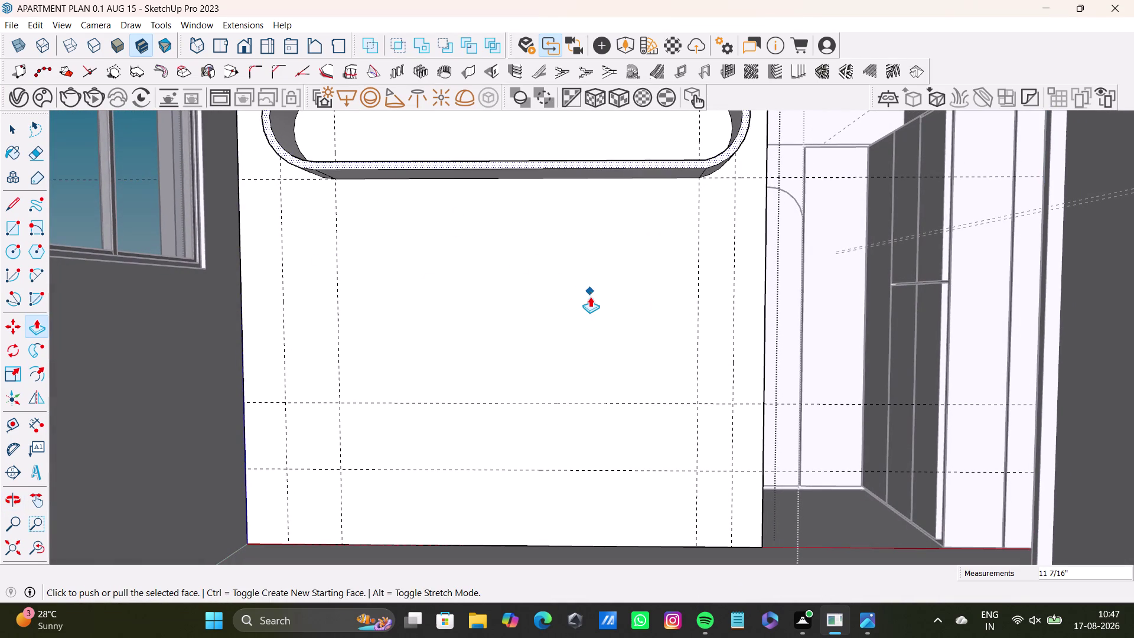
scroll(down, 3)
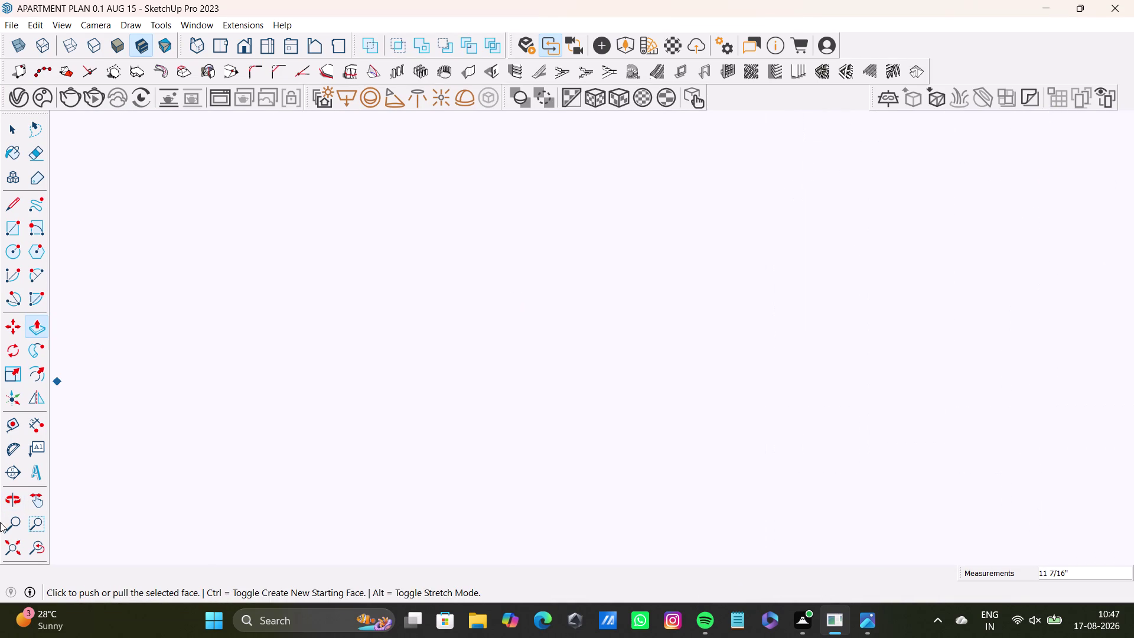
click(39, 548)
Undo the niche recess and its preceding modelling steps.
middle_drag(459, 307, 473, 392)
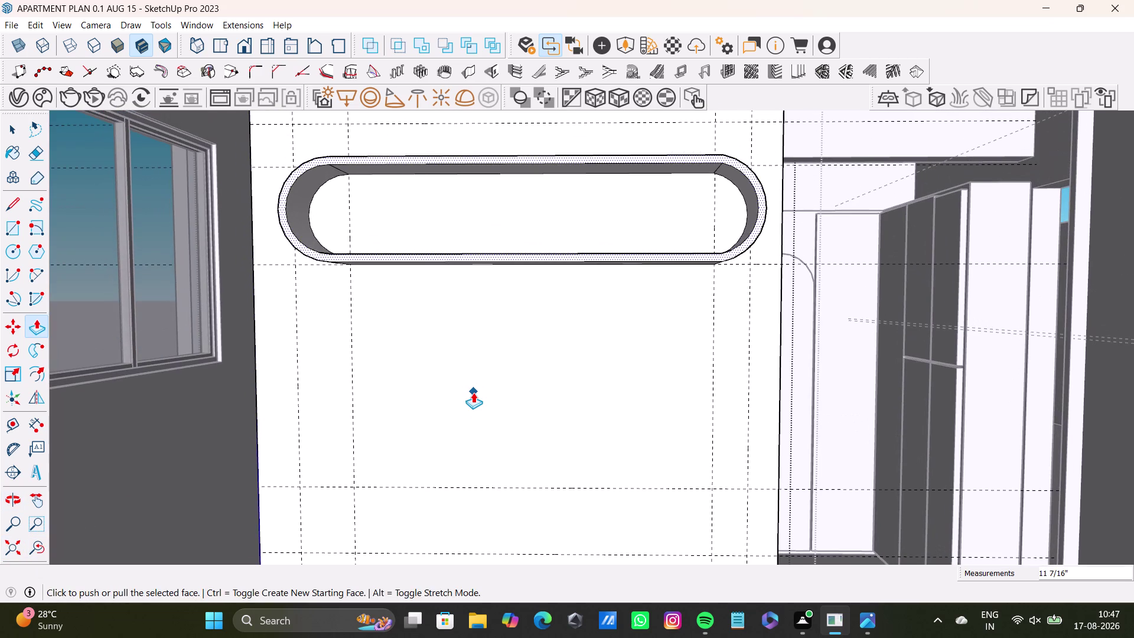
key(ctrl+z)
key(ctrl+z)
key(ctrl+z)
key(ctrl+z)
key(ctrl+z)
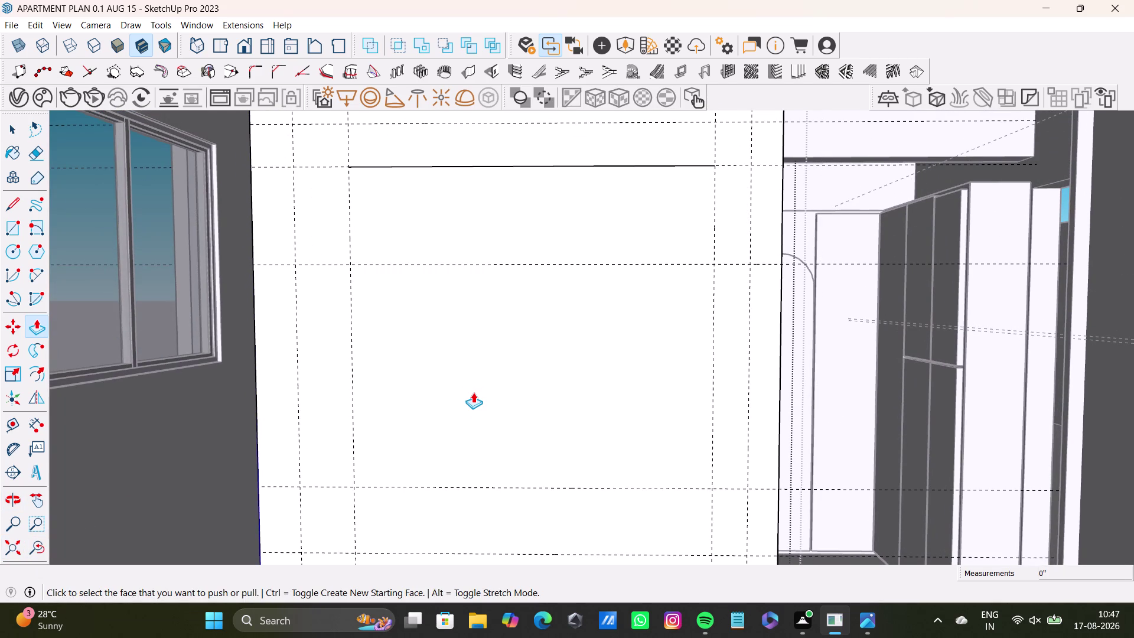
key(ctrl+z)
middle_drag(530, 374, 528, 397)
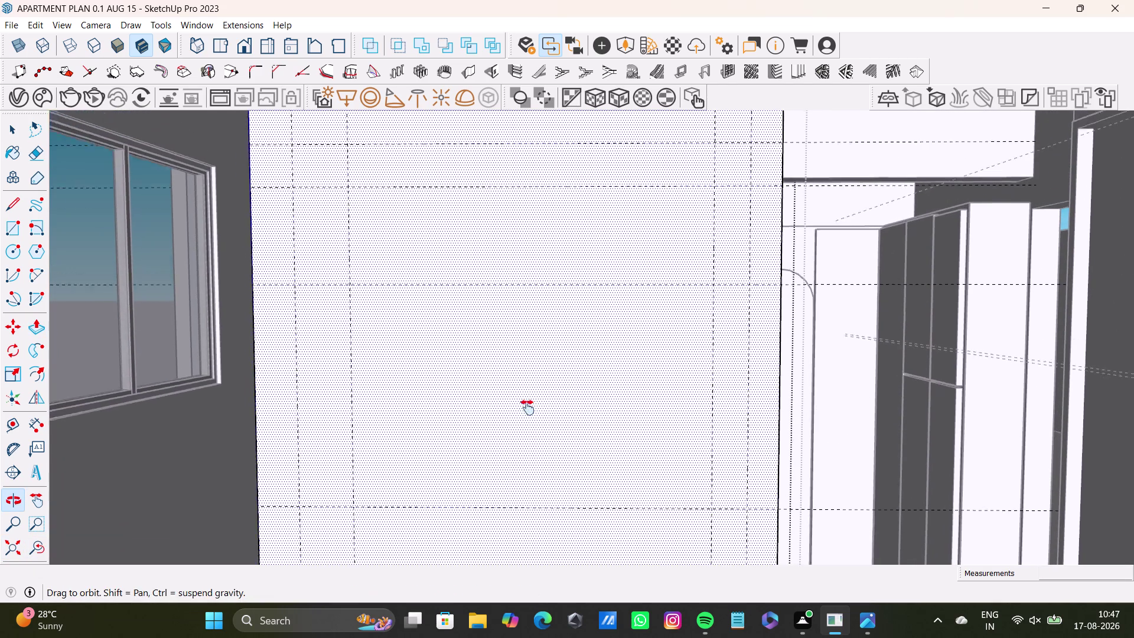
middle_drag(528, 397, 526, 444)
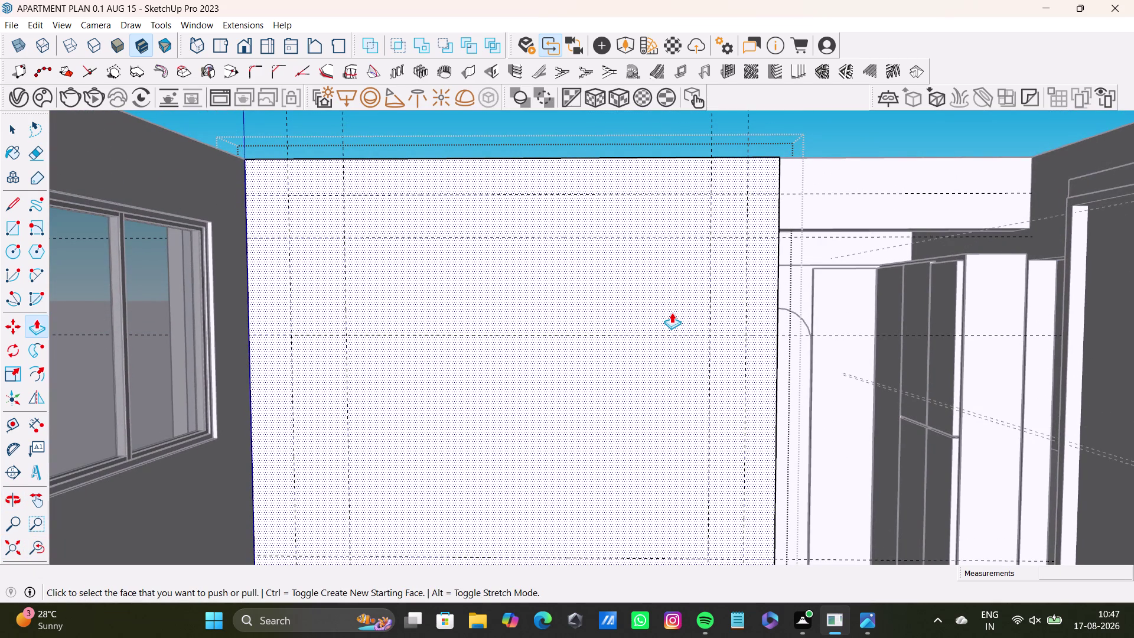
Undo the extra guide lines.
key(ctrl+z)
key(ctrl+z)
key(ctrl+z)
key(ctrl+z)
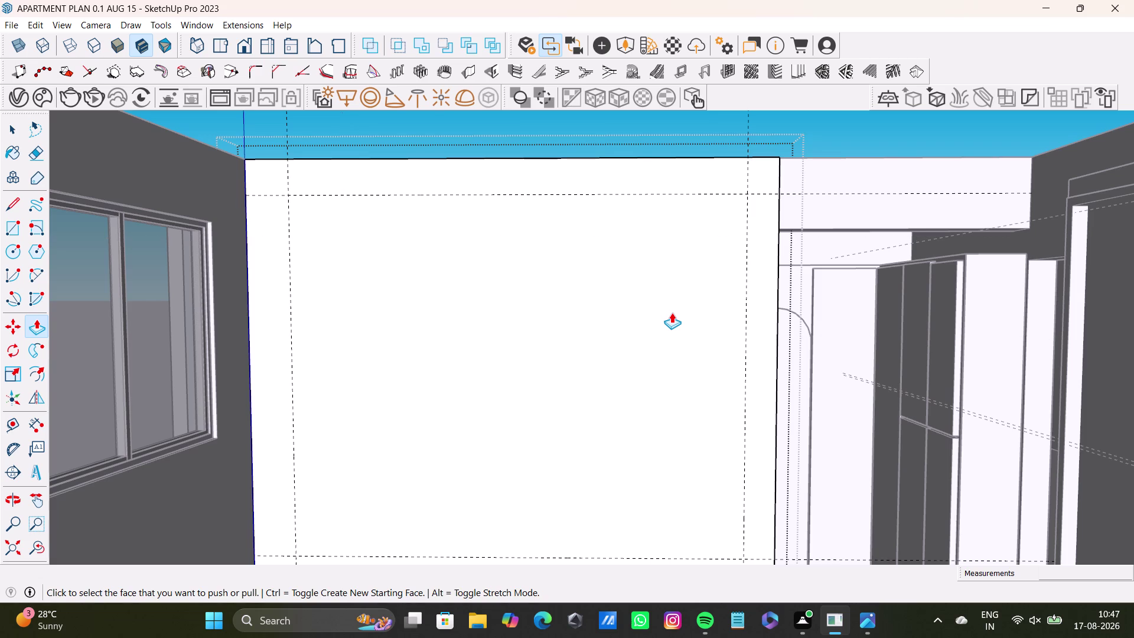
key(ctrl+z)
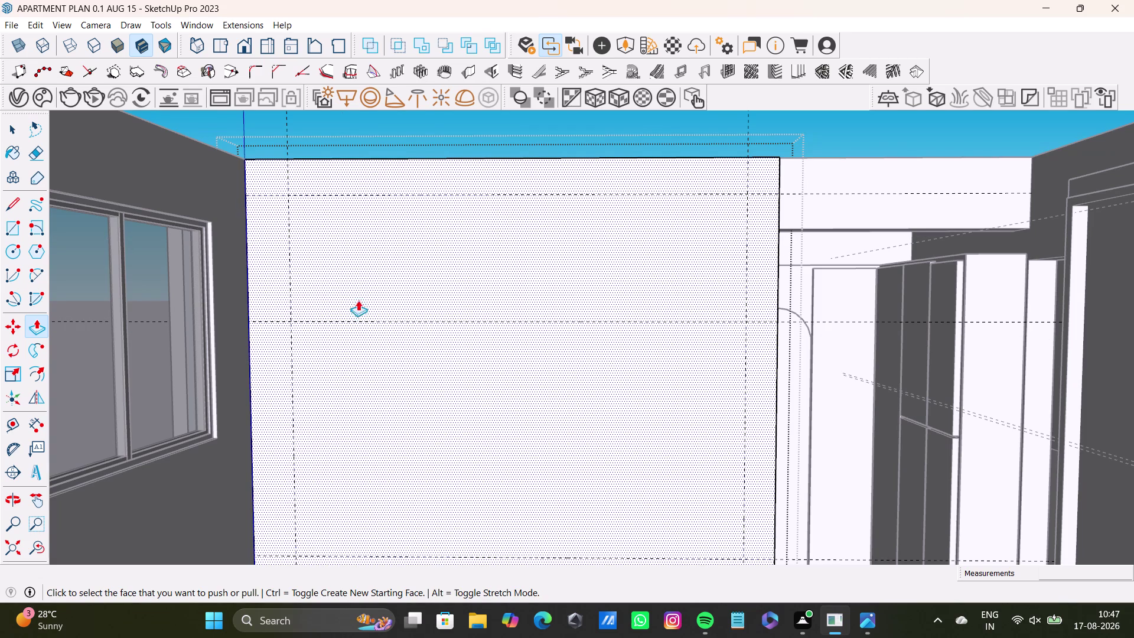
Select and delete leftover items from the wall face.
key(space)
click(288, 305)
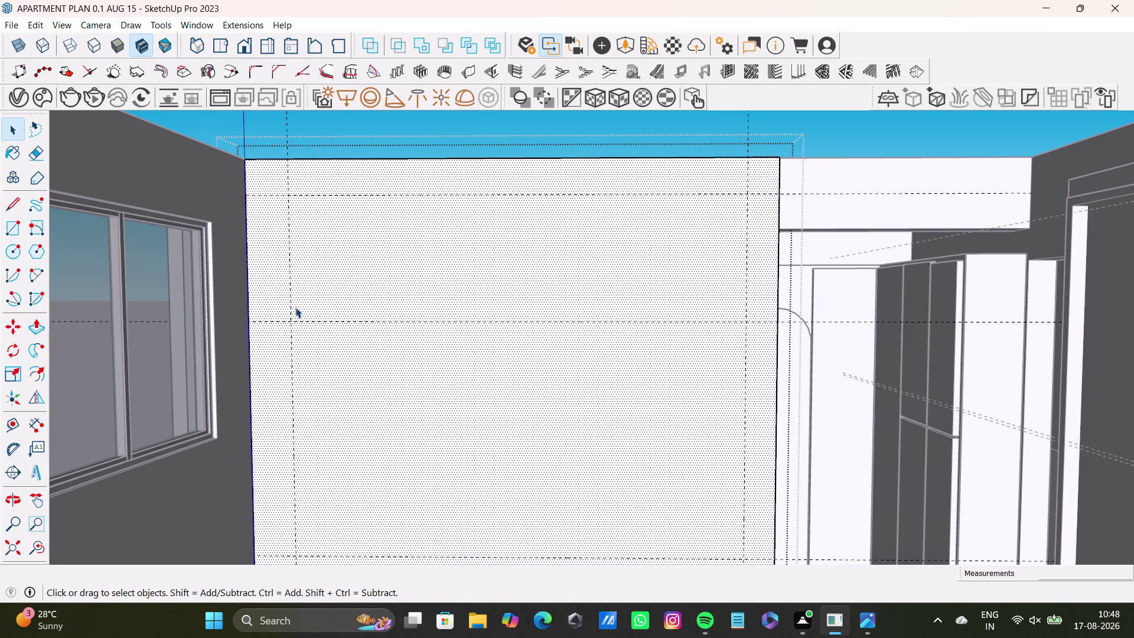
click(292, 317)
key(Delete)
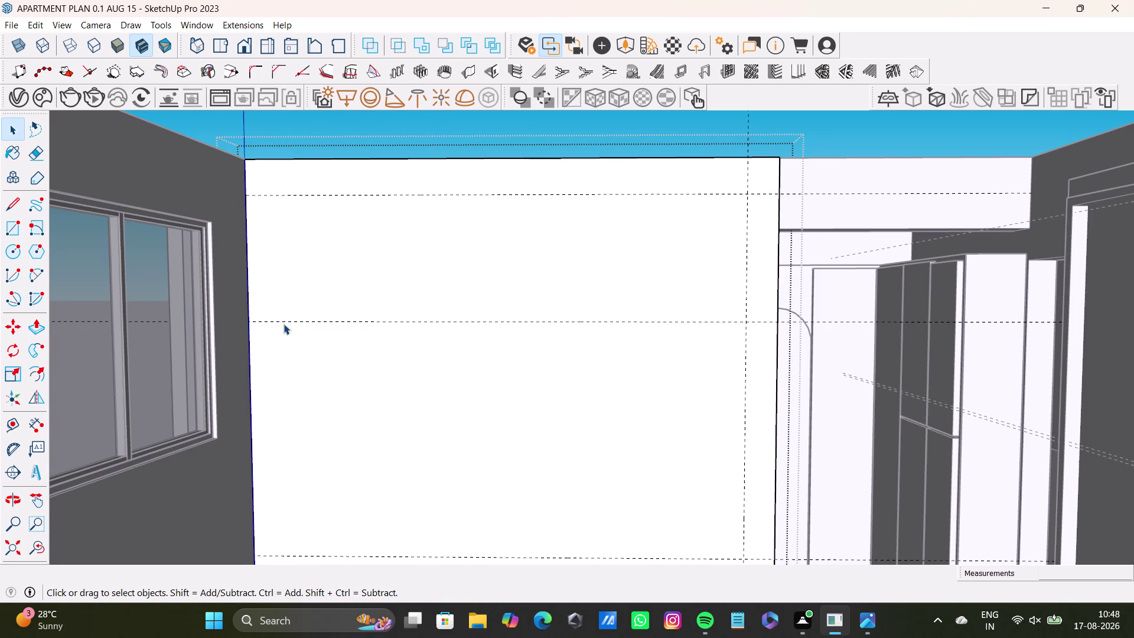
click(748, 279)
key(Delete)
click(13, 426)
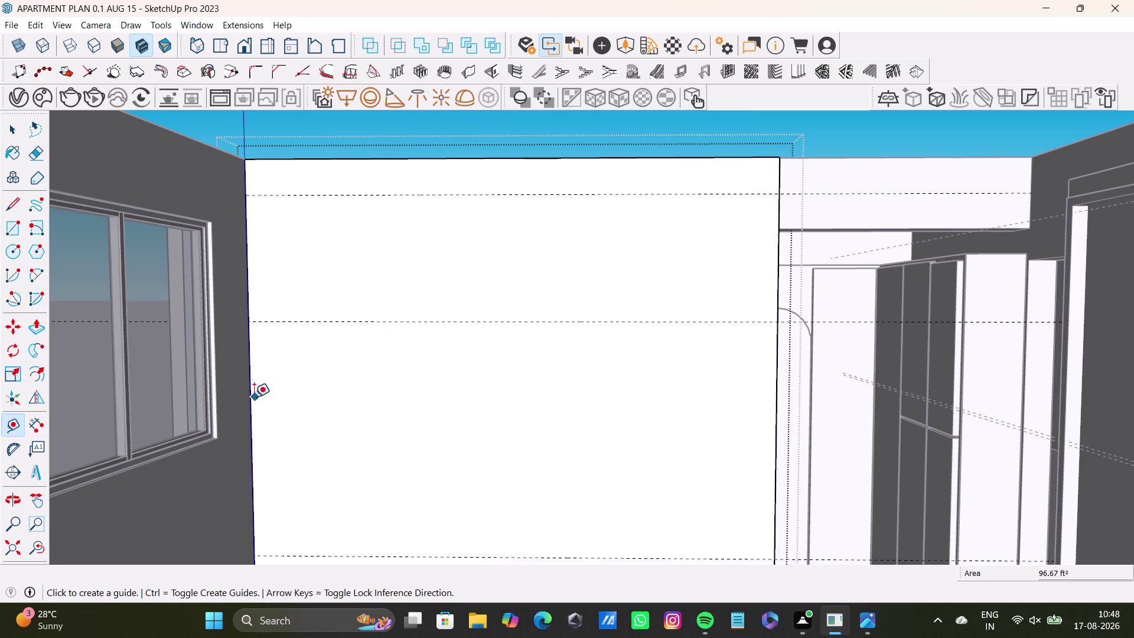
Place guides 1' in from the wall's left and right edges.
click(251, 399)
text(1')
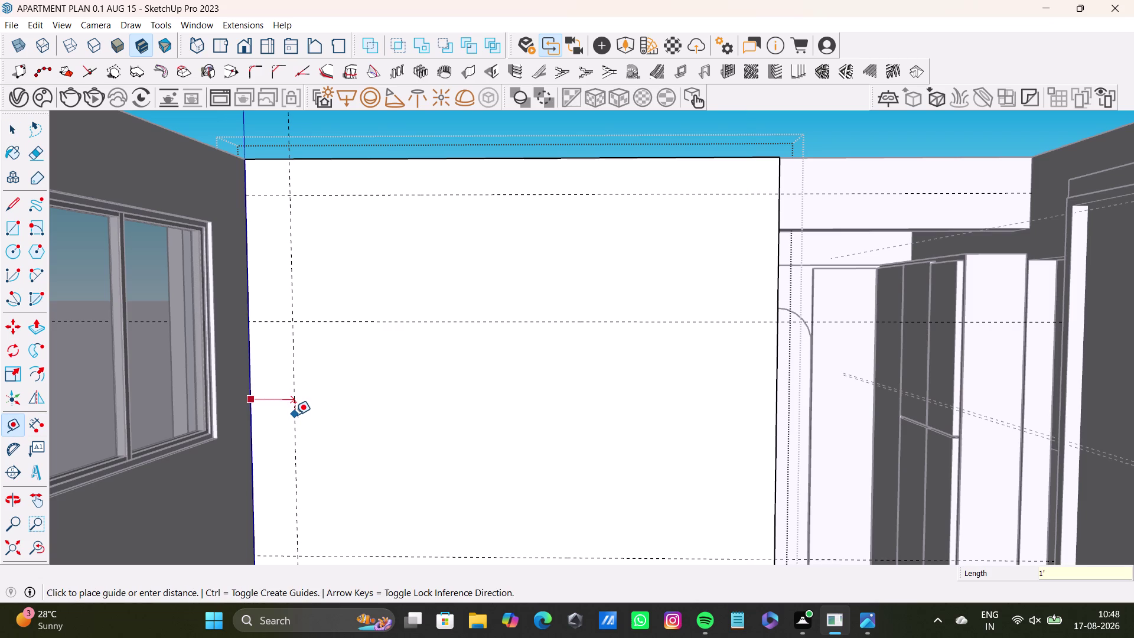
key(Return)
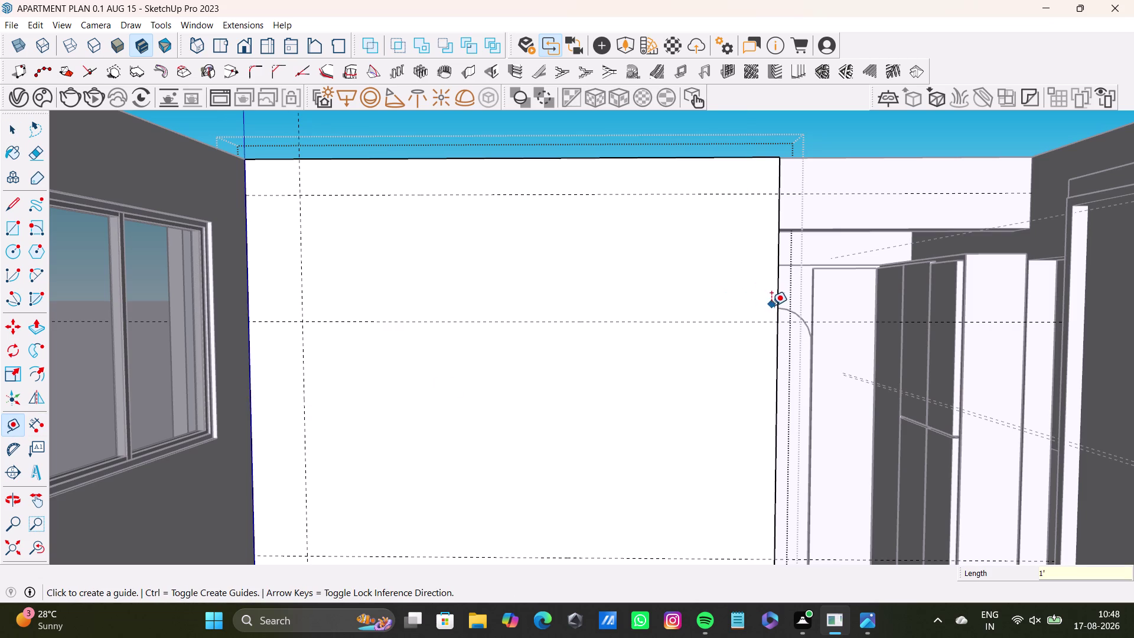
click(777, 306)
text(1')
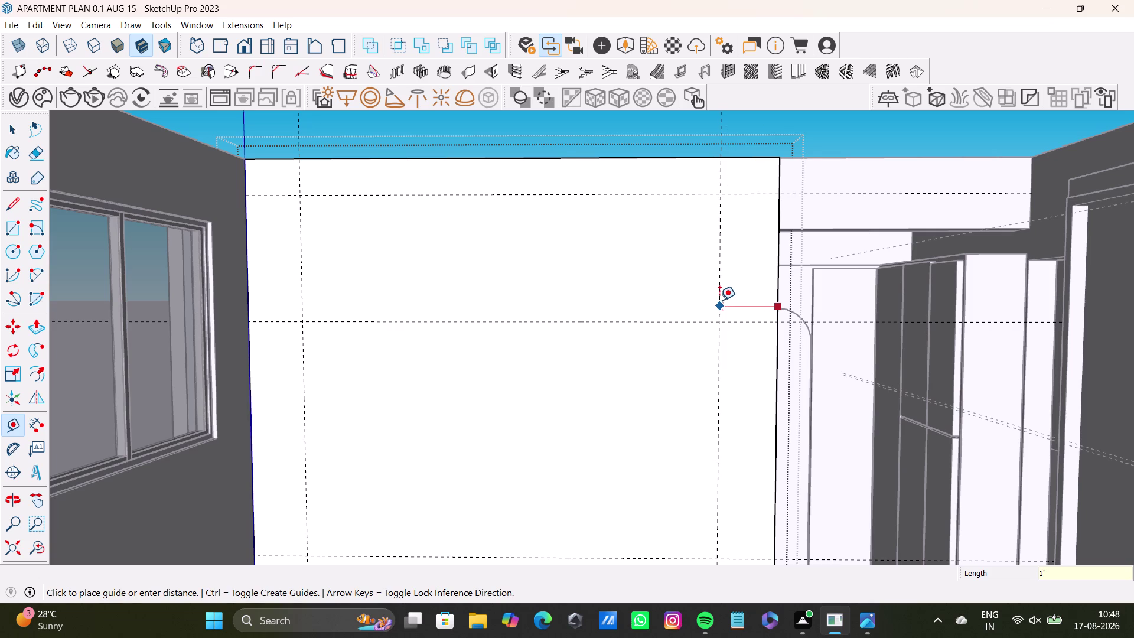
key(Return)
middle_drag(545, 337, 564, 299)
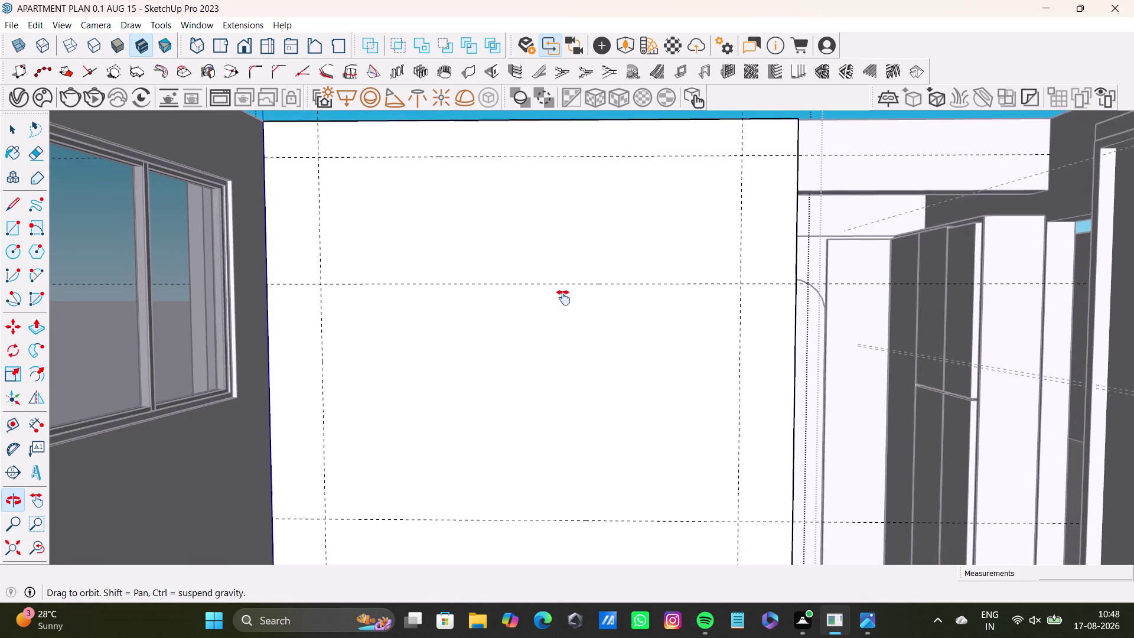
middle_drag(564, 300, 560, 308)
middle_drag(666, 350, 667, 357)
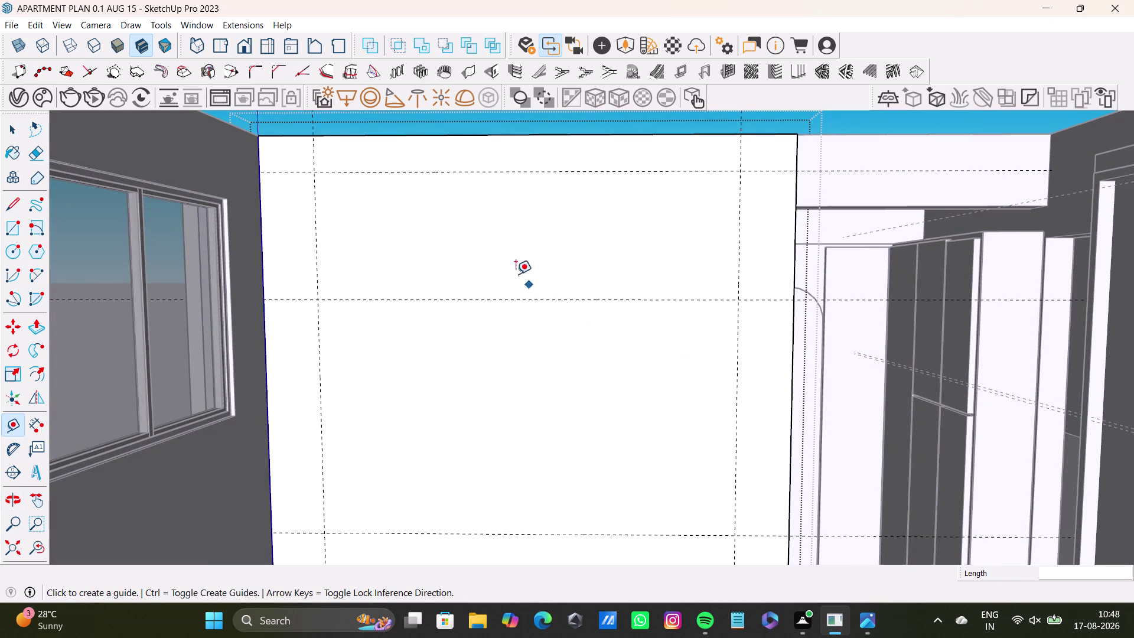
middle_drag(665, 265, 666, 277)
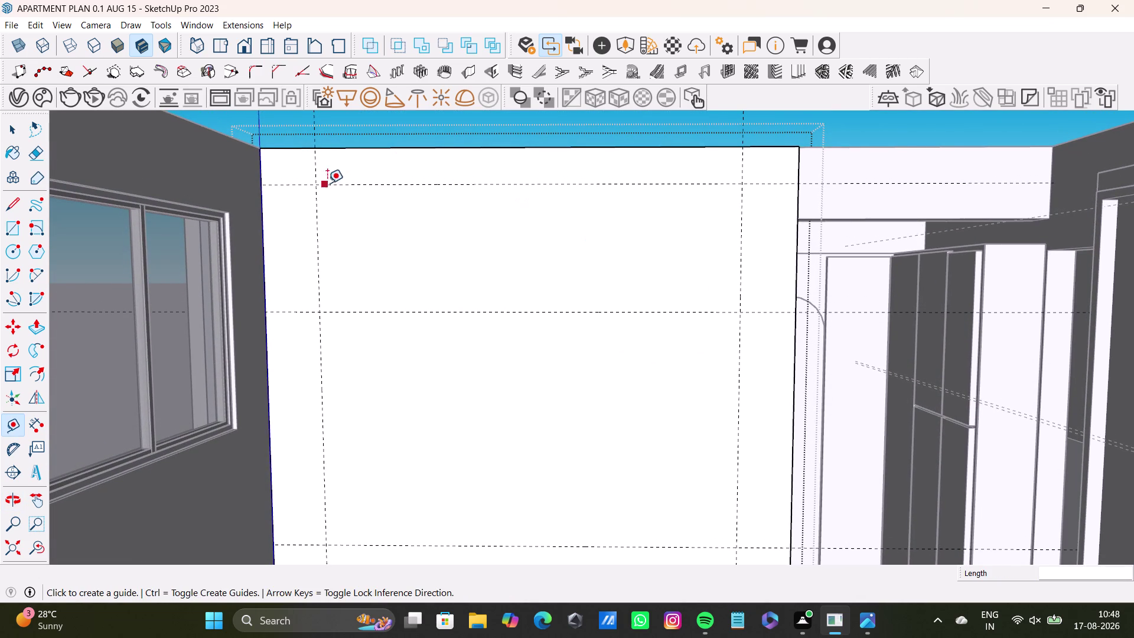
Add horizontal guides above and below the middle guide line.
click(418, 309)
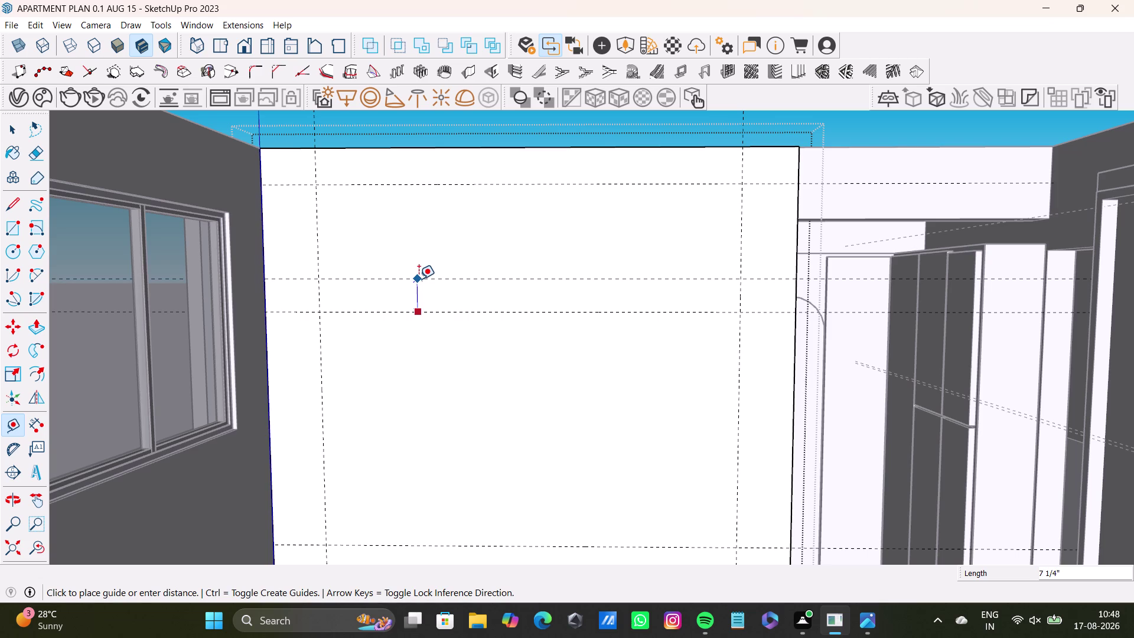
click(420, 275)
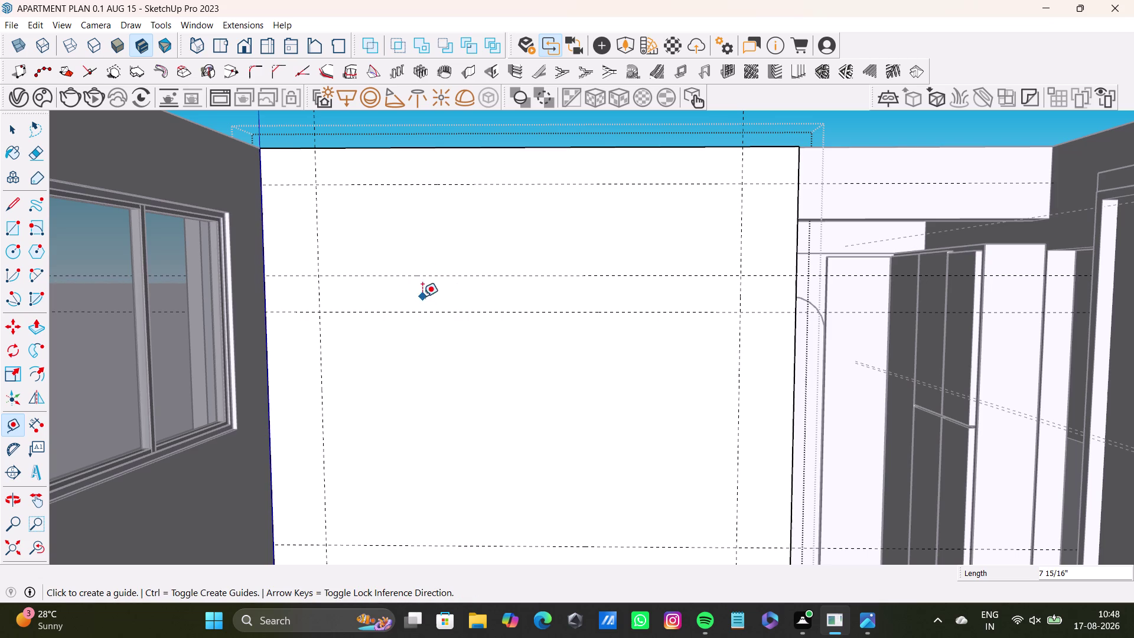
click(469, 312)
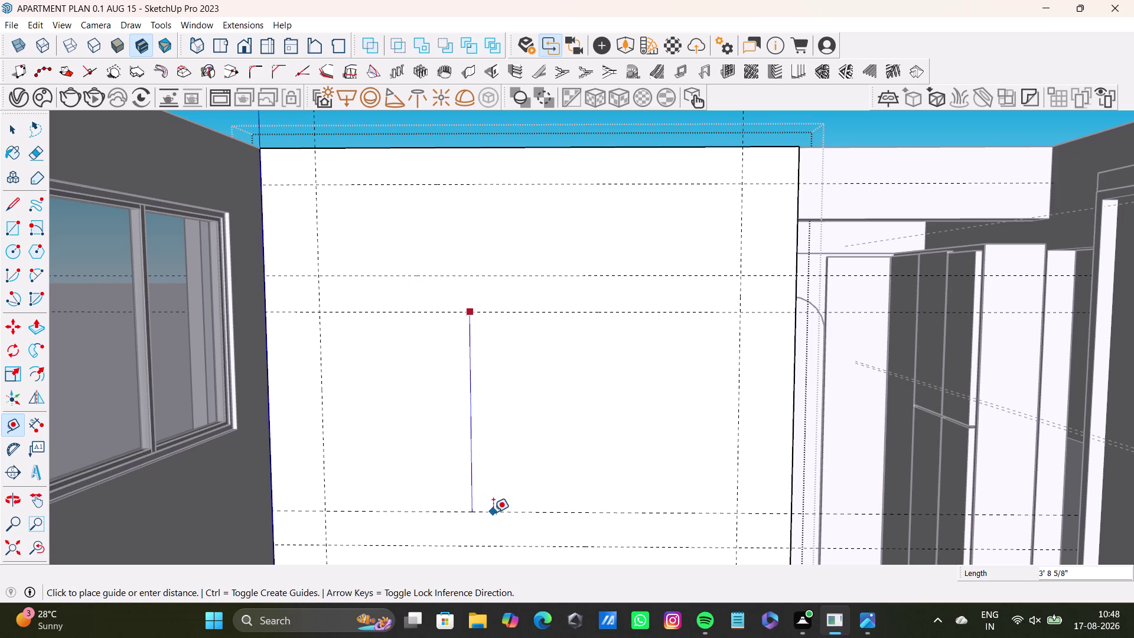
key(space)
middle_drag(444, 360, 436, 374)
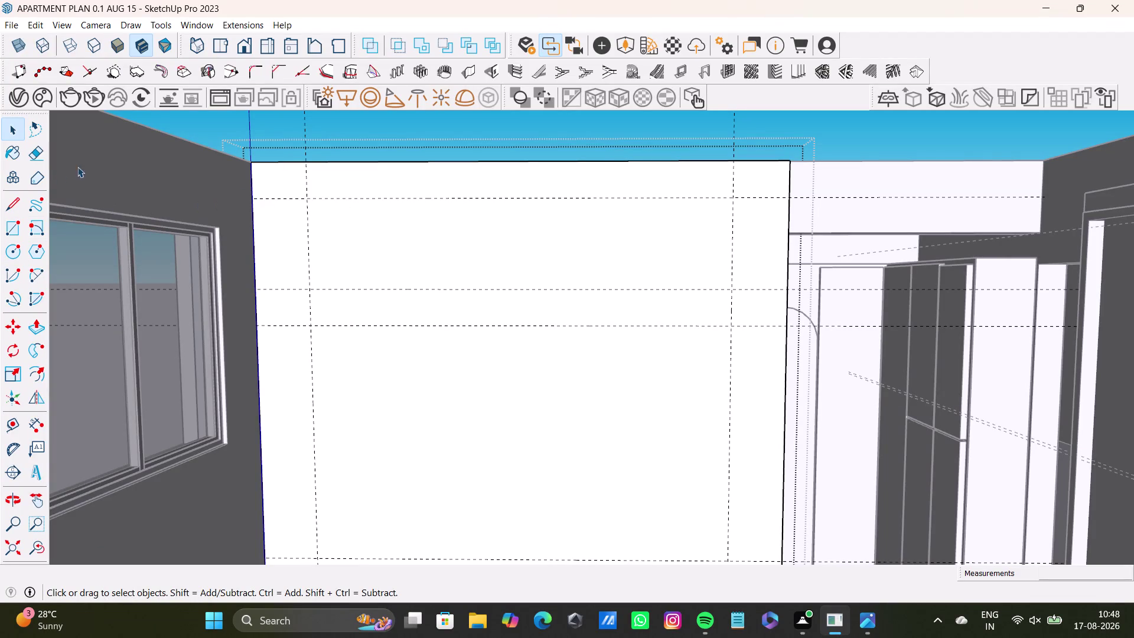
Draw the top and bottom horizontal edges between the left and right guides.
click(11, 207)
scroll(up, 3)
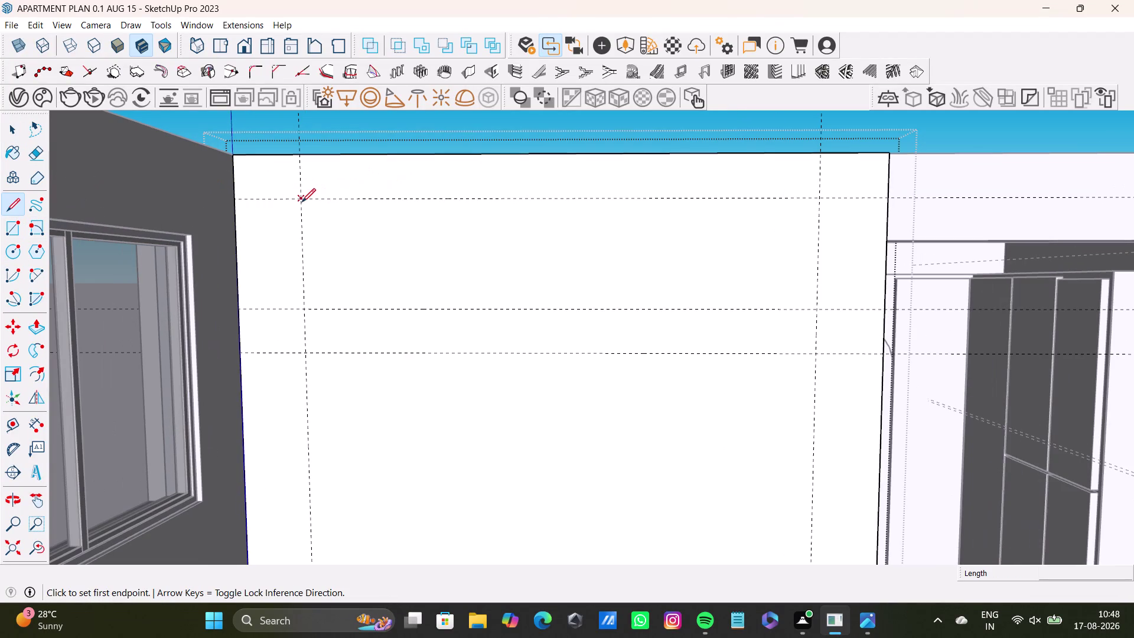
click(300, 198)
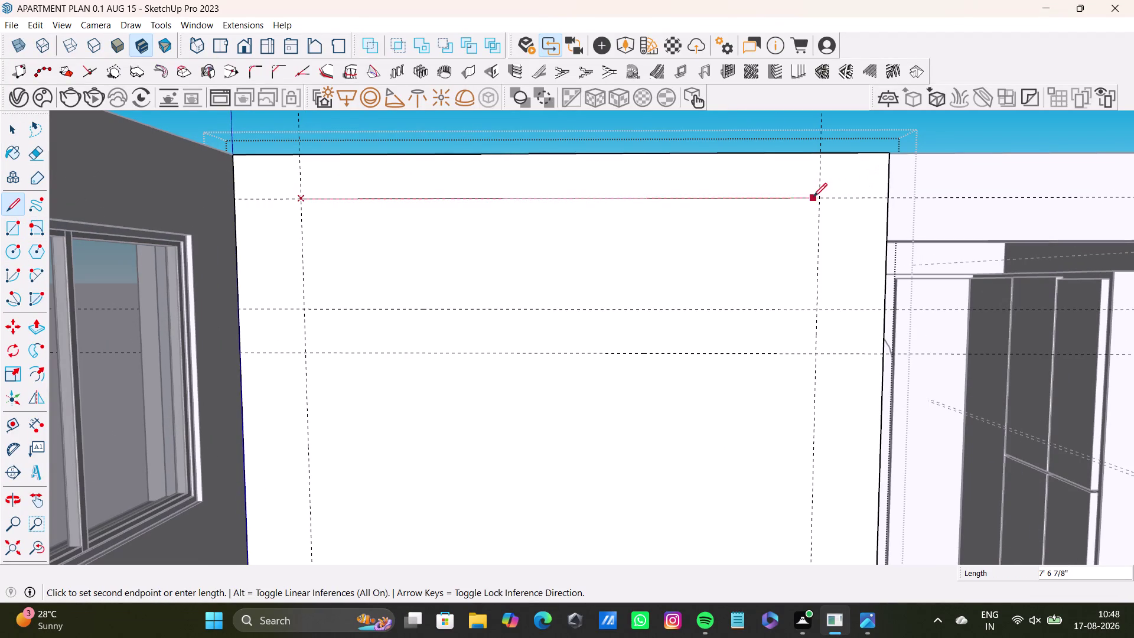
click(818, 197)
key(space)
drag(10, 206, 26, 205)
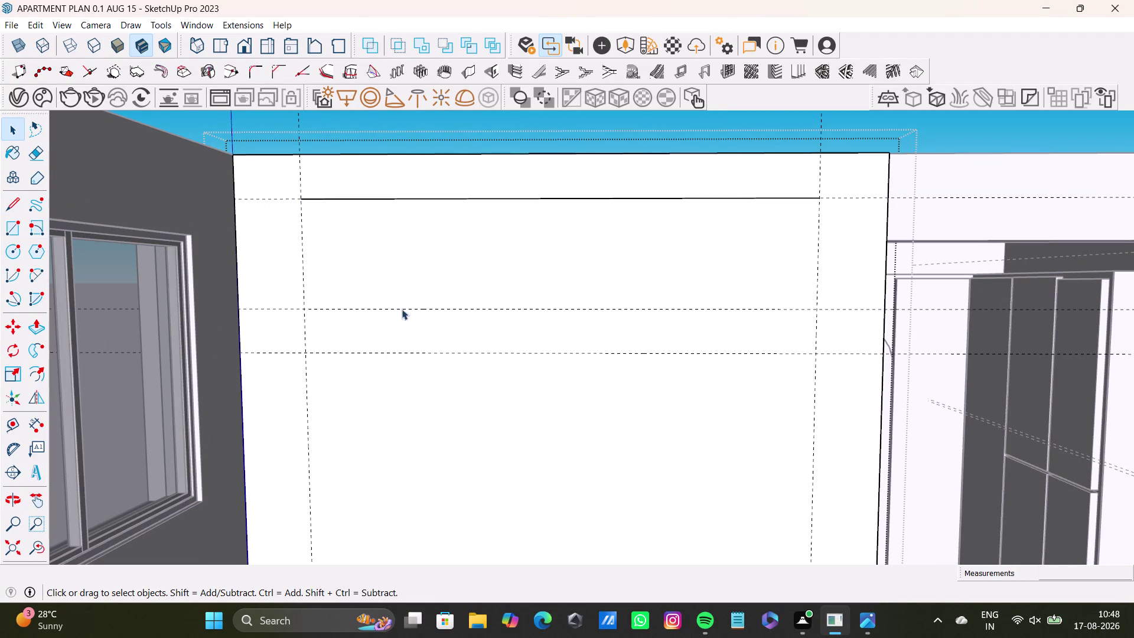
scroll(up, 3)
click(7, 207)
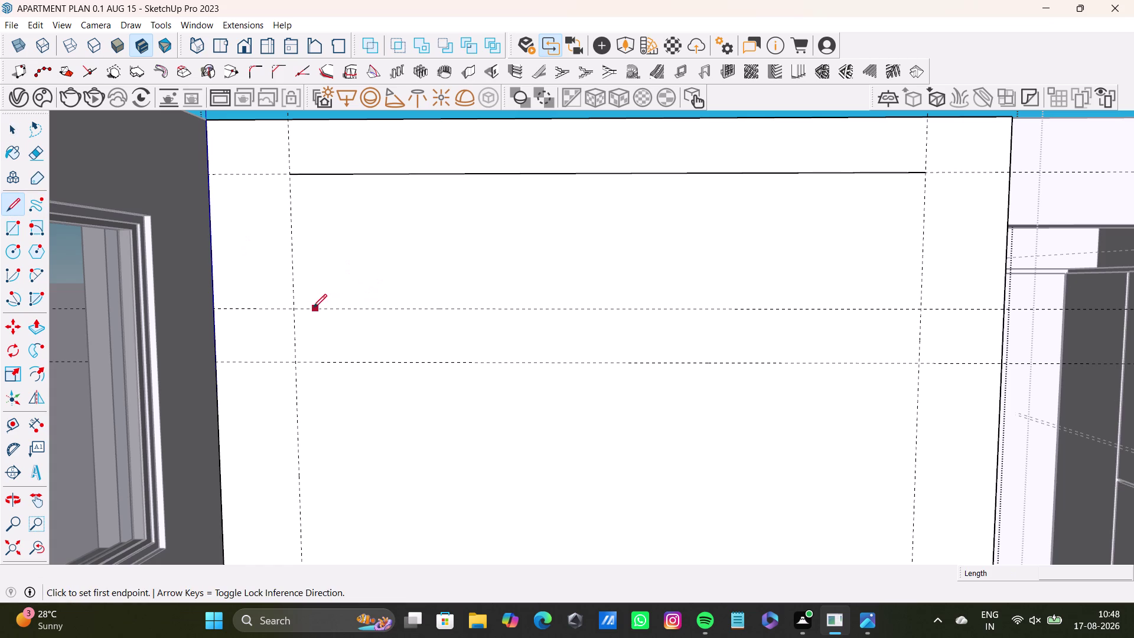
click(294, 310)
click(920, 308)
key(space)
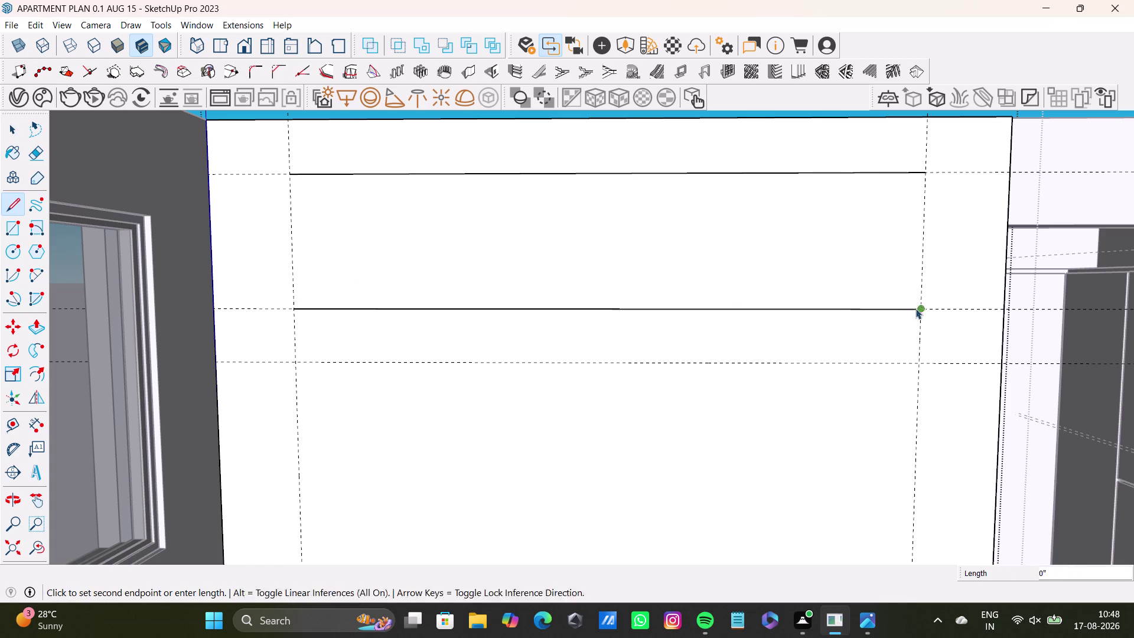
Close both ends with outward-bulging 2-point arcs.
drag(33, 276, 39, 270)
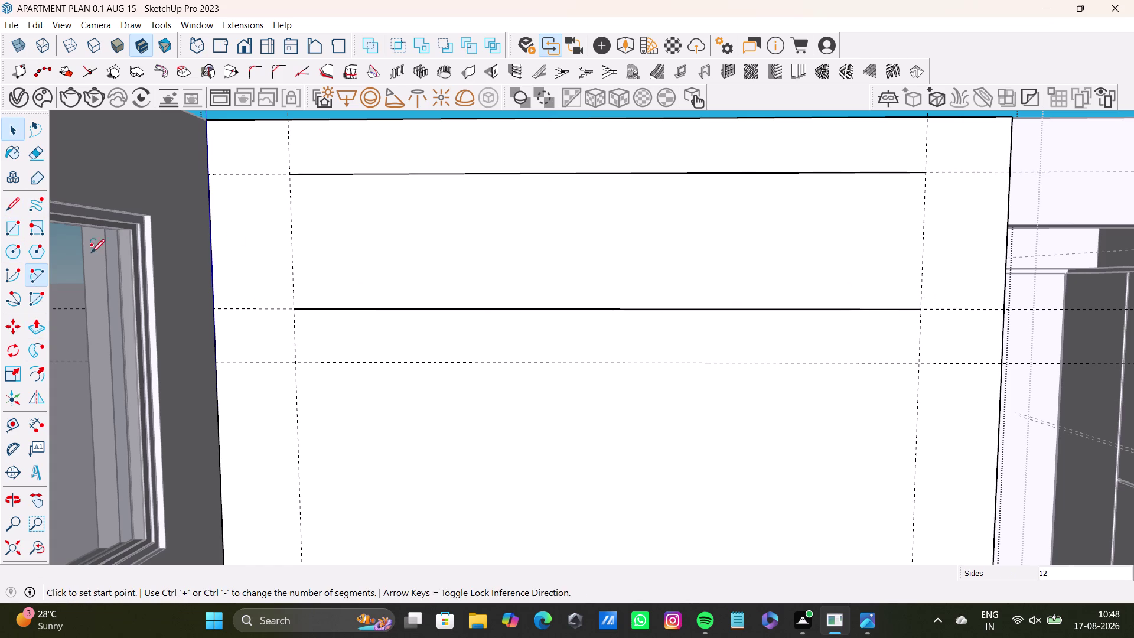
click(293, 177)
click(300, 307)
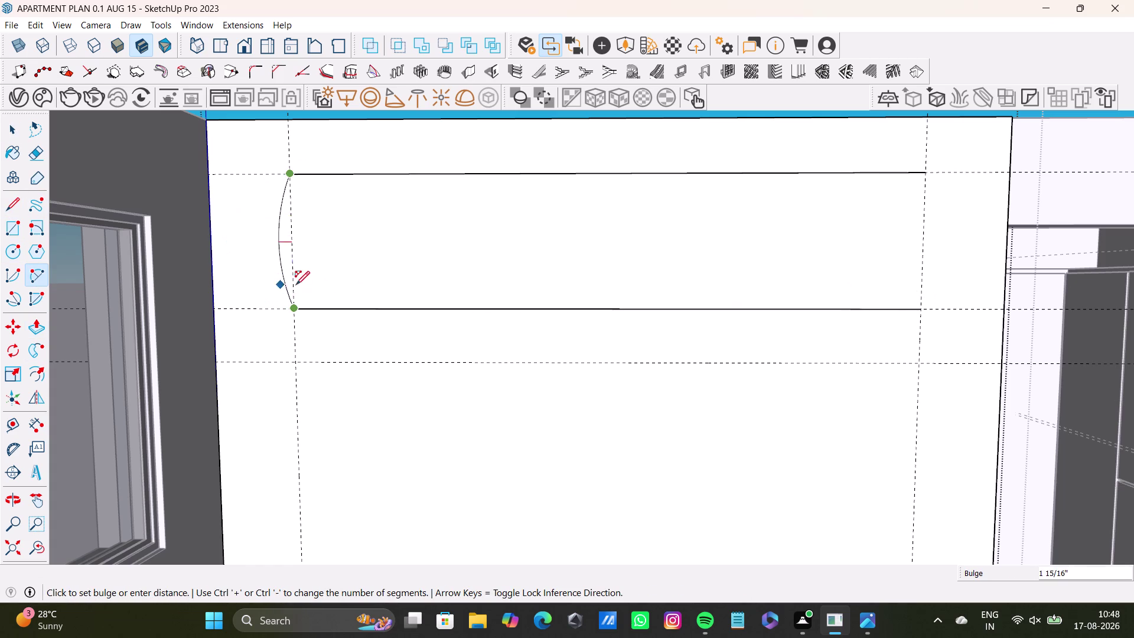
click(232, 259)
scroll(down, 3)
middle_drag(384, 272, 379, 275)
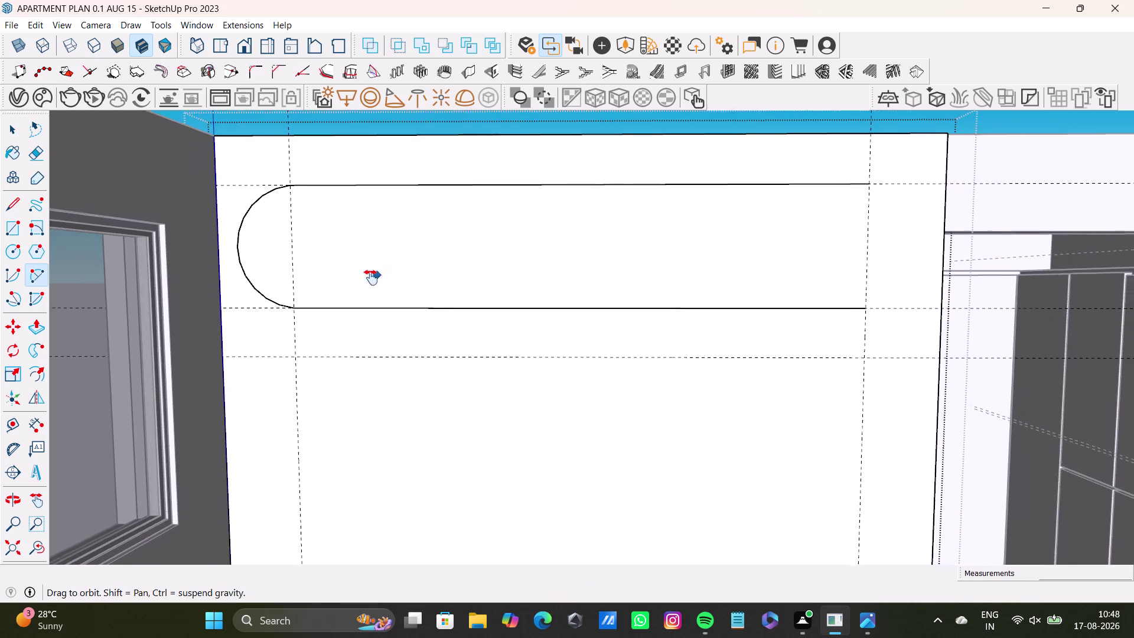
middle_drag(378, 274, 350, 282)
click(844, 192)
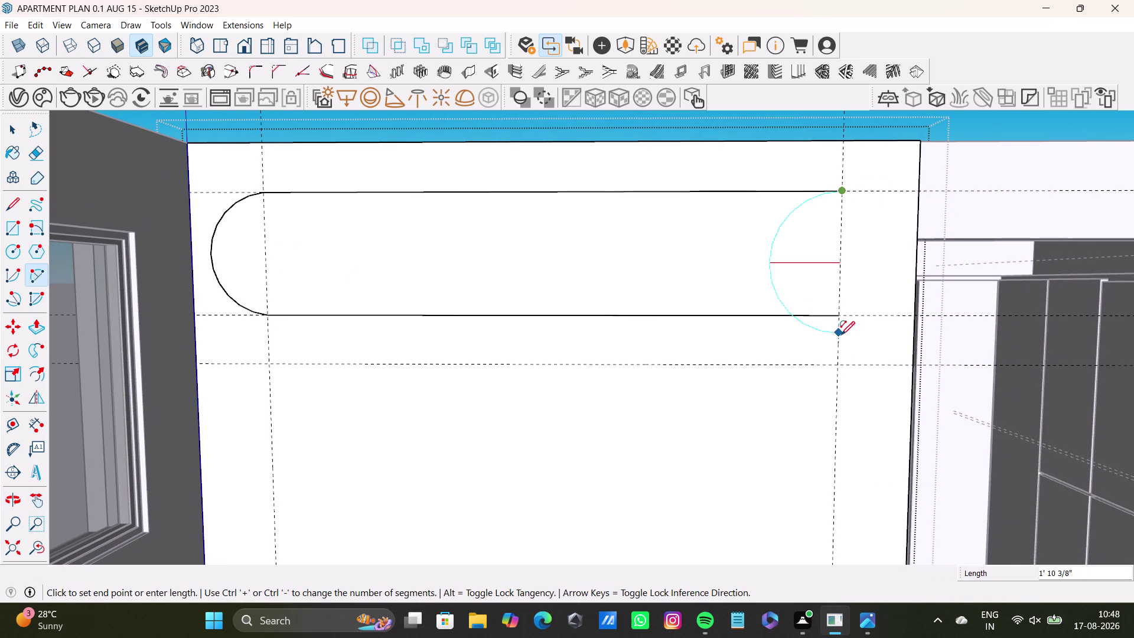
click(840, 318)
click(890, 274)
key(space)
click(753, 250)
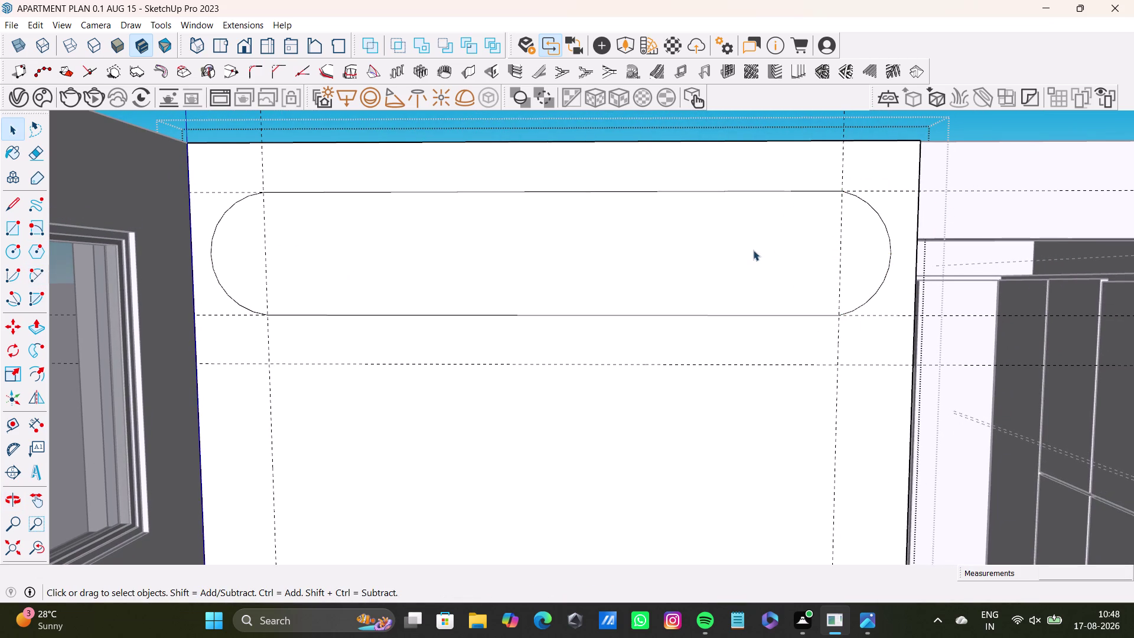
Offset the stadium outline inward to create an inner rim.
key(f)
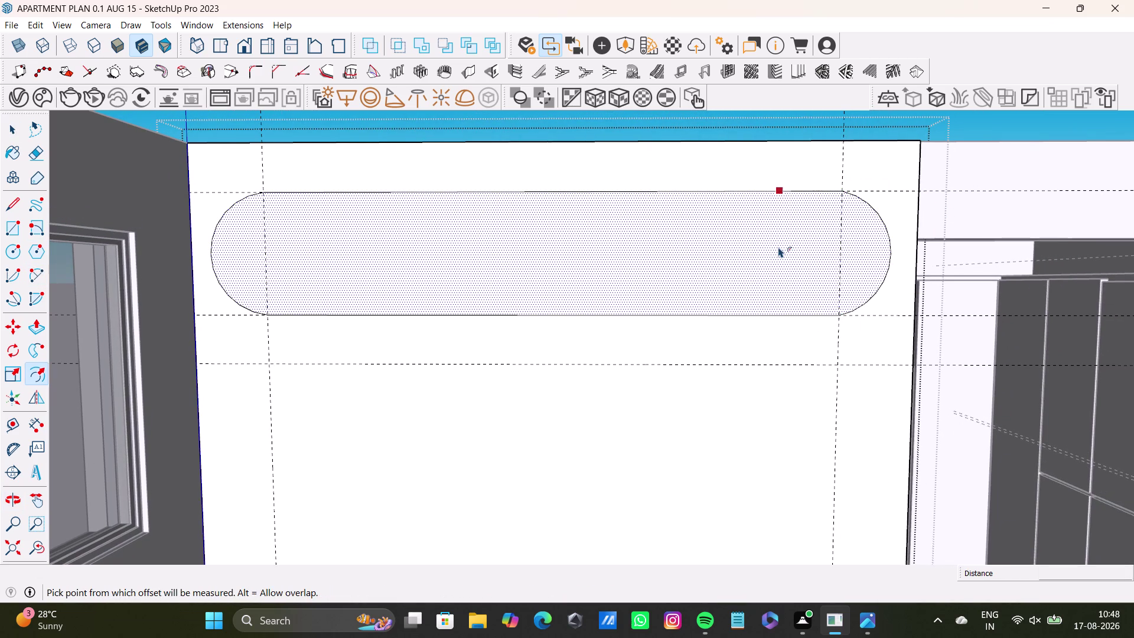
click(777, 247)
click(723, 213)
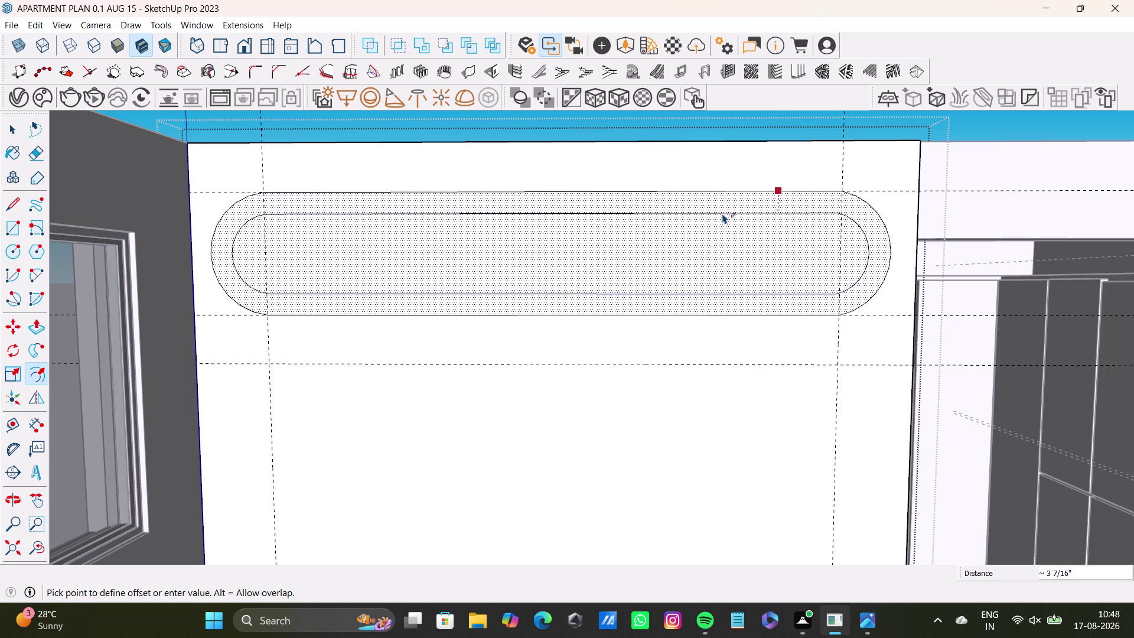
key(space)
scroll(down, 3)
middle_drag(712, 253, 709, 282)
middle_drag(708, 283, 709, 326)
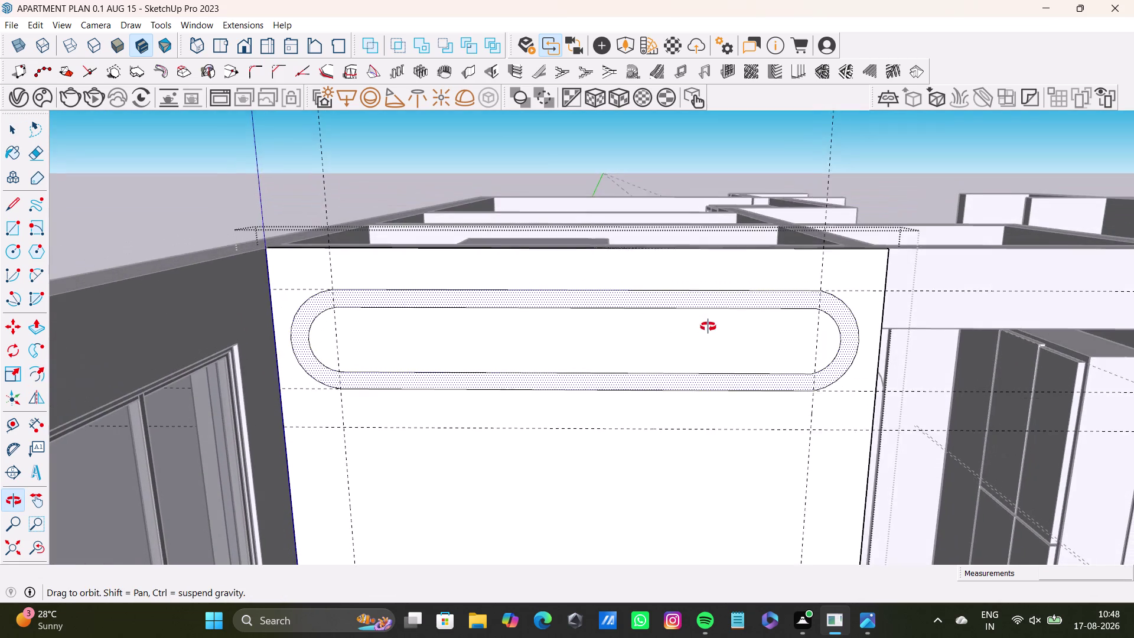
middle_drag(709, 326, 703, 329)
Push the inner stadium face back into the wall as a niche.
click(718, 305)
key(p)
drag(717, 305, 719, 306)
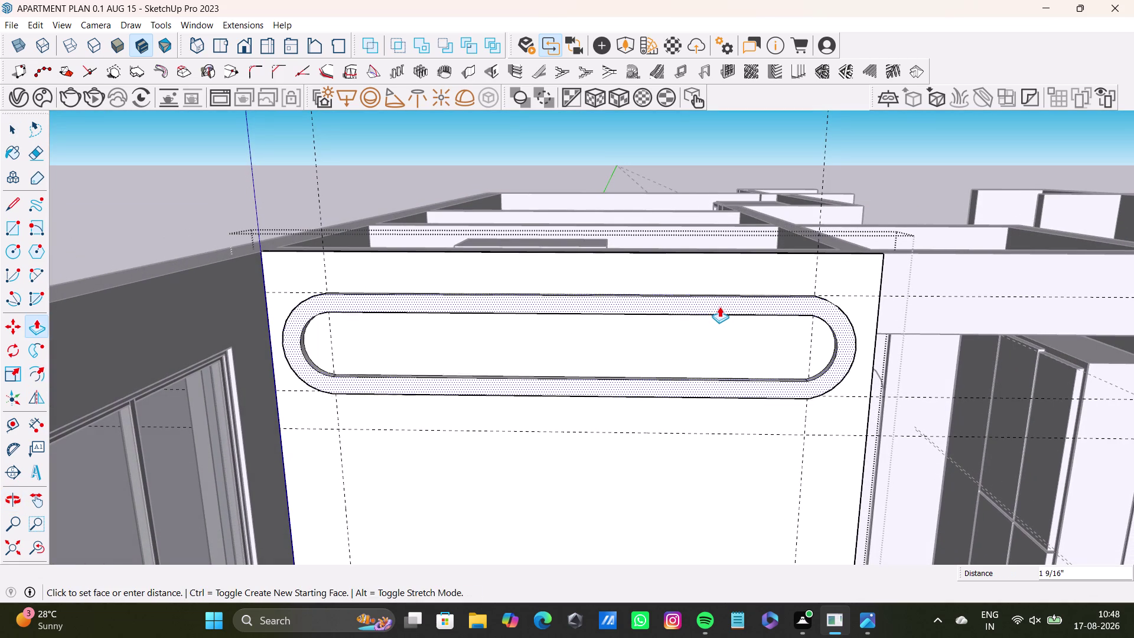
drag(719, 307, 716, 324)
scroll(down, 3)
middle_drag(724, 352, 740, 253)
middle_drag(756, 314, 742, 364)
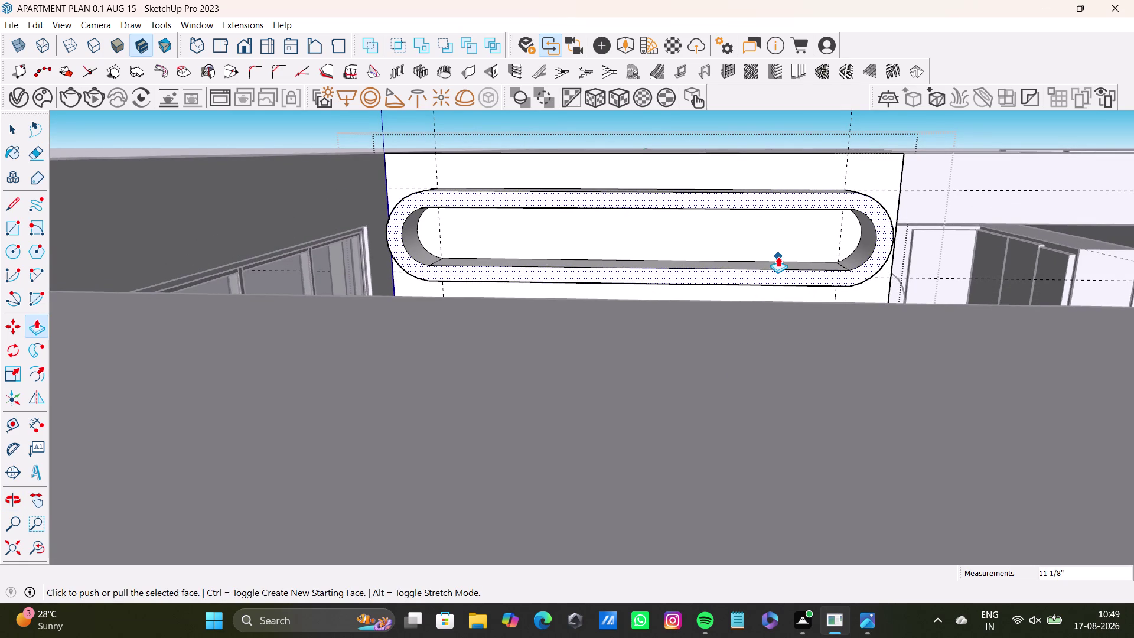
middle_drag(751, 309, 753, 387)
scroll(down, 3)
scroll(up, 3)
middle_drag(728, 235, 703, 412)
middle_drag(704, 414, 718, 428)
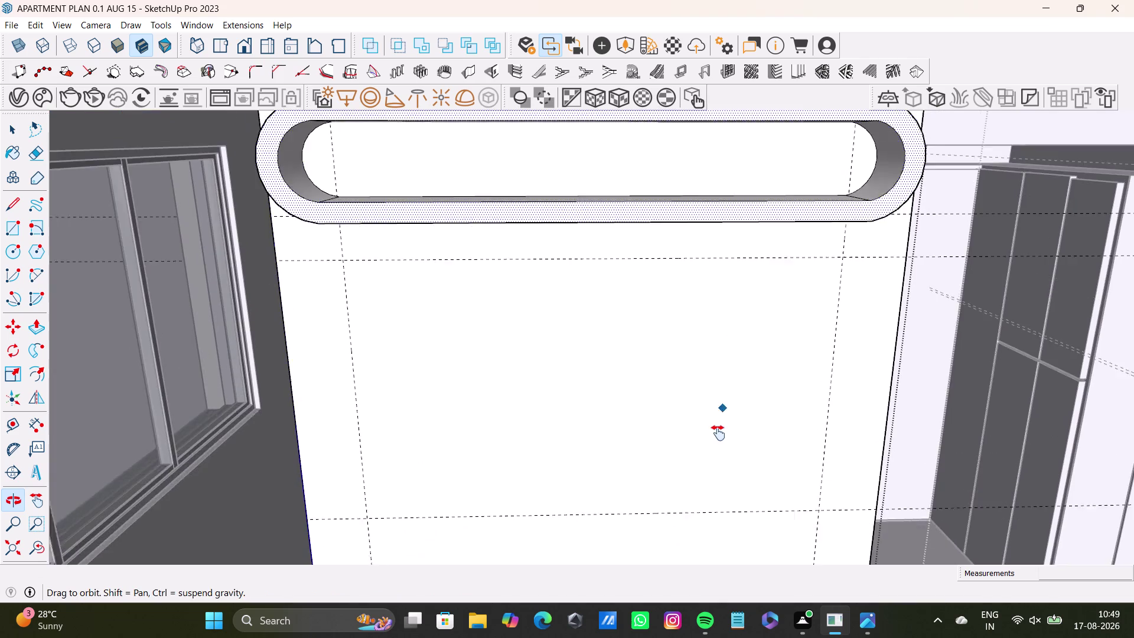
middle_drag(719, 428, 718, 435)
middle_drag(762, 410, 760, 439)
middle_drag(724, 380, 702, 450)
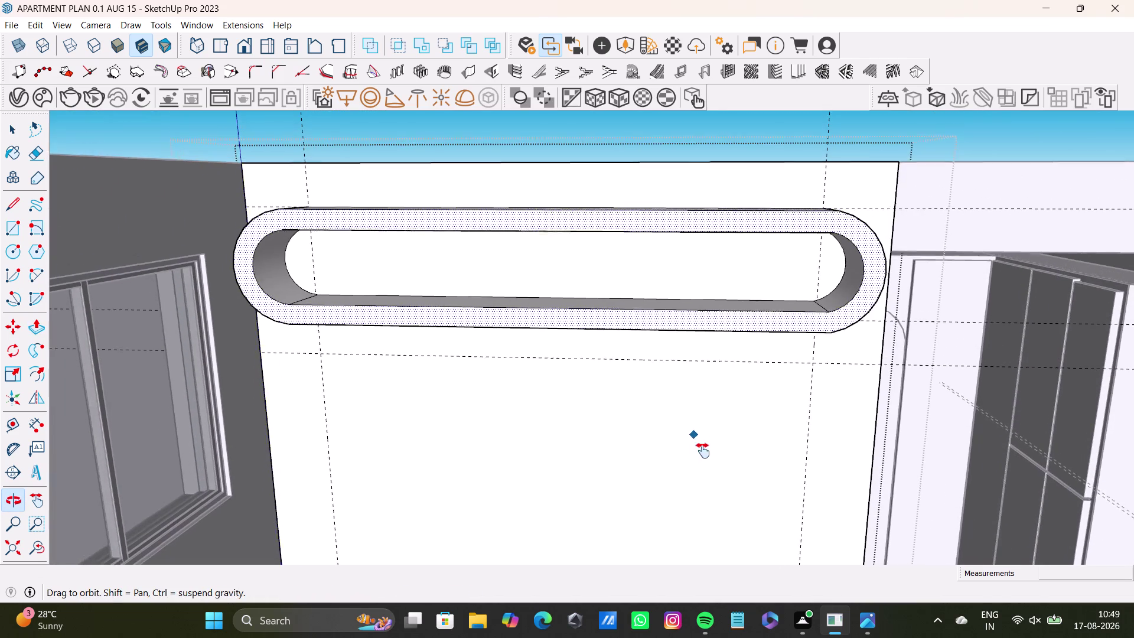
middle_drag(702, 450, 703, 451)
middle_drag(633, 309, 594, 344)
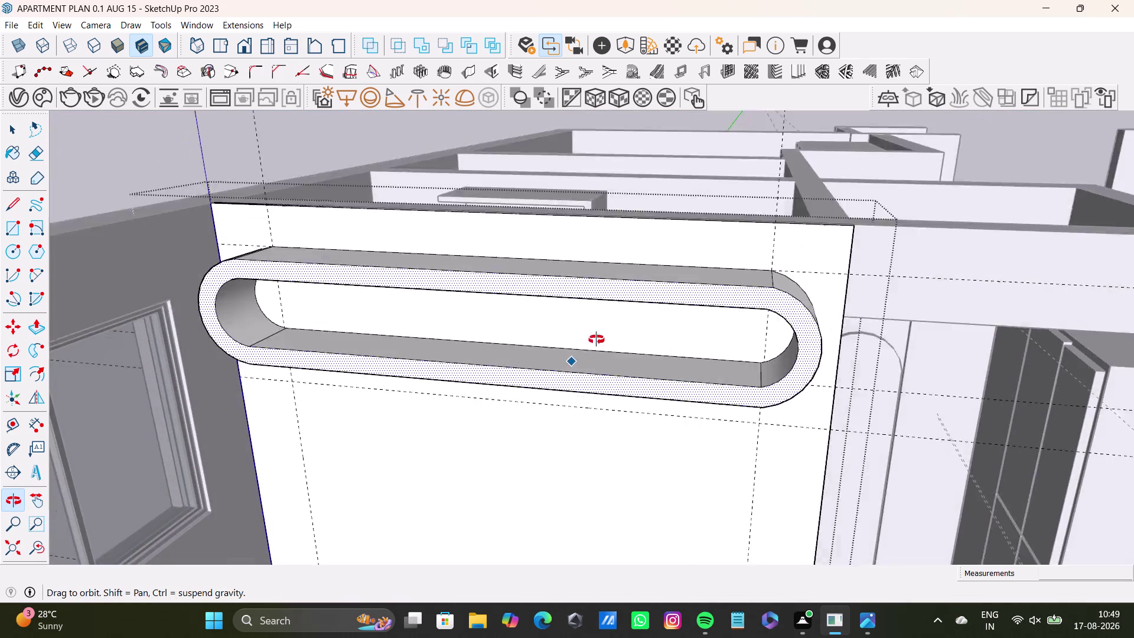
middle_drag(594, 344, 629, 409)
middle_drag(631, 409, 651, 223)
scroll(down, 3)
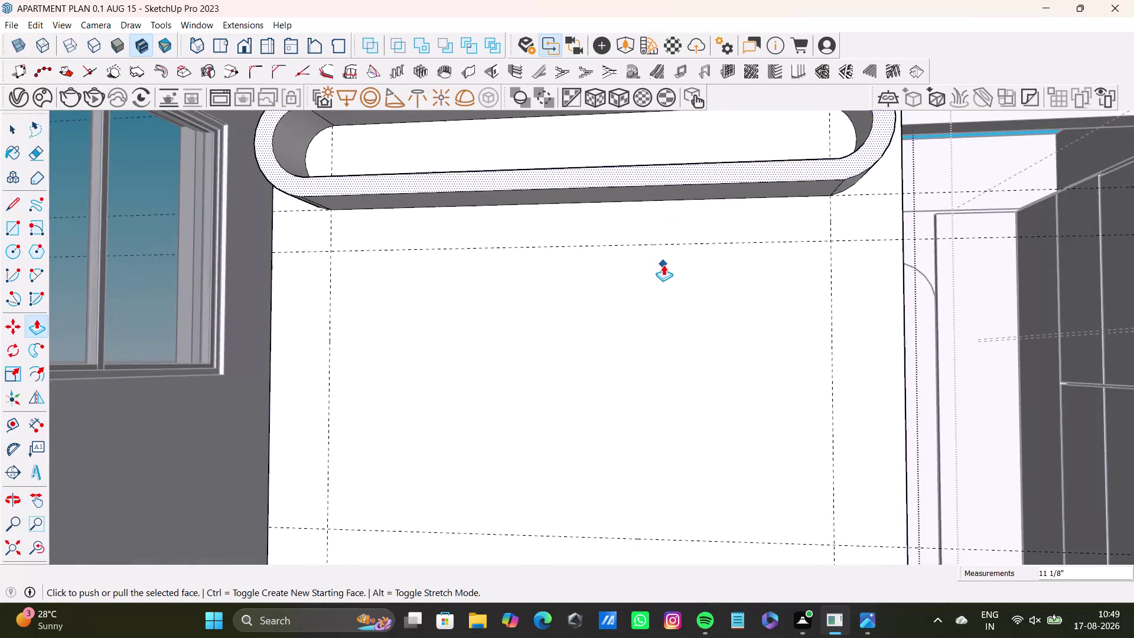
middle_drag(671, 285, 680, 247)
middle_drag(685, 284, 719, 304)
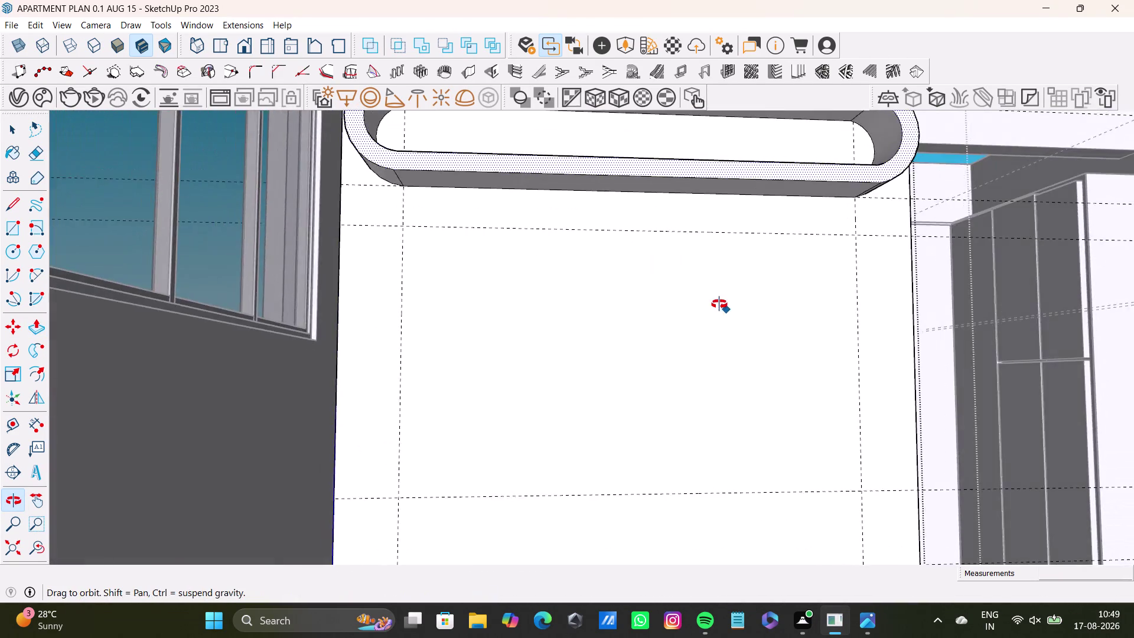
middle_drag(719, 304, 652, 318)
middle_drag(653, 320, 640, 333)
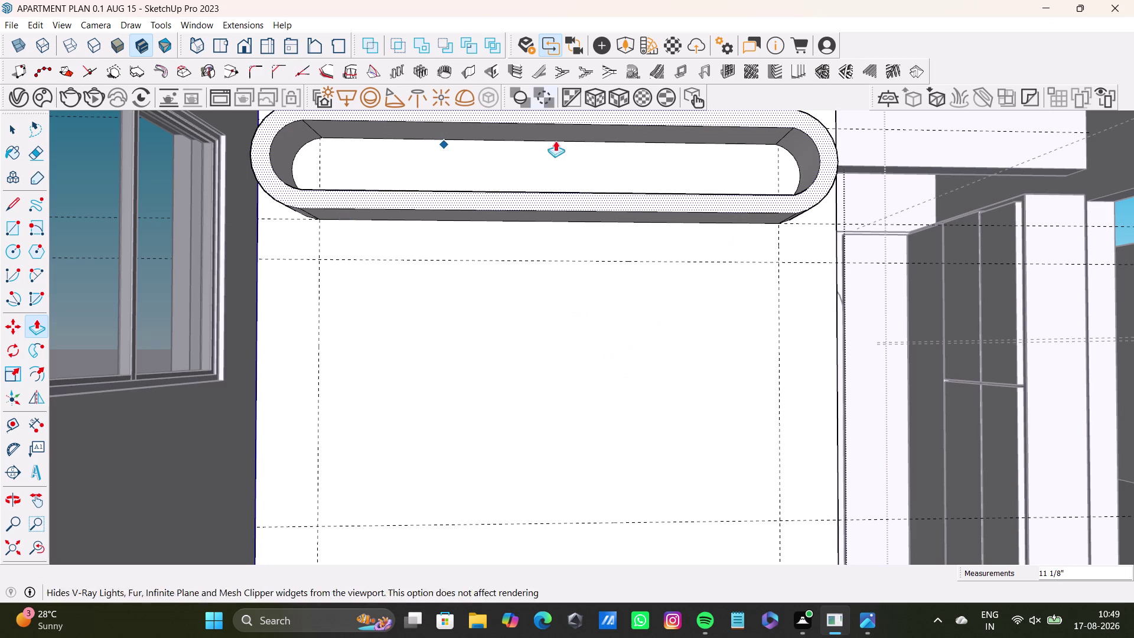
middle_drag(627, 349, 615, 300)
middle_drag(649, 321, 662, 352)
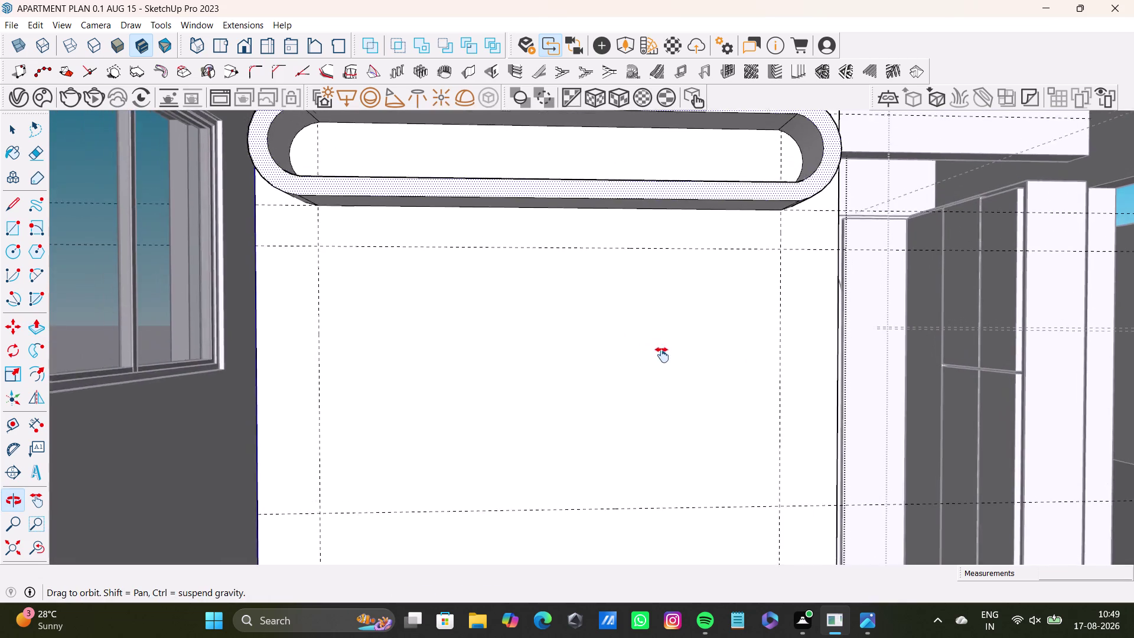
middle_drag(662, 352, 662, 360)
middle_drag(660, 373, 649, 378)
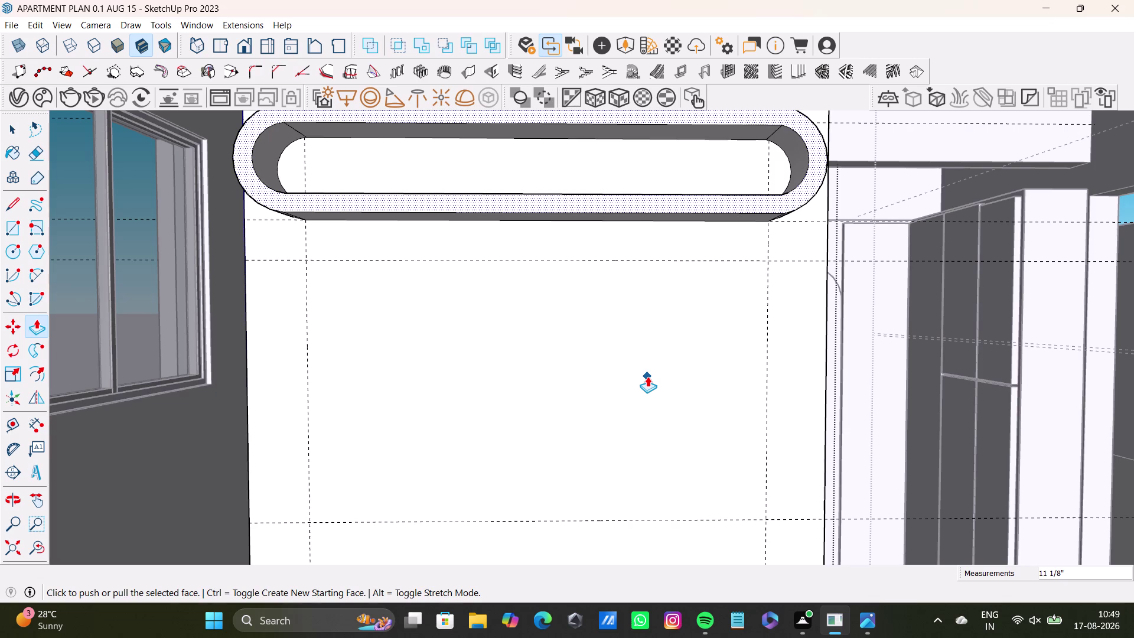
middle_drag(667, 375, 705, 393)
middle_drag(714, 402, 689, 371)
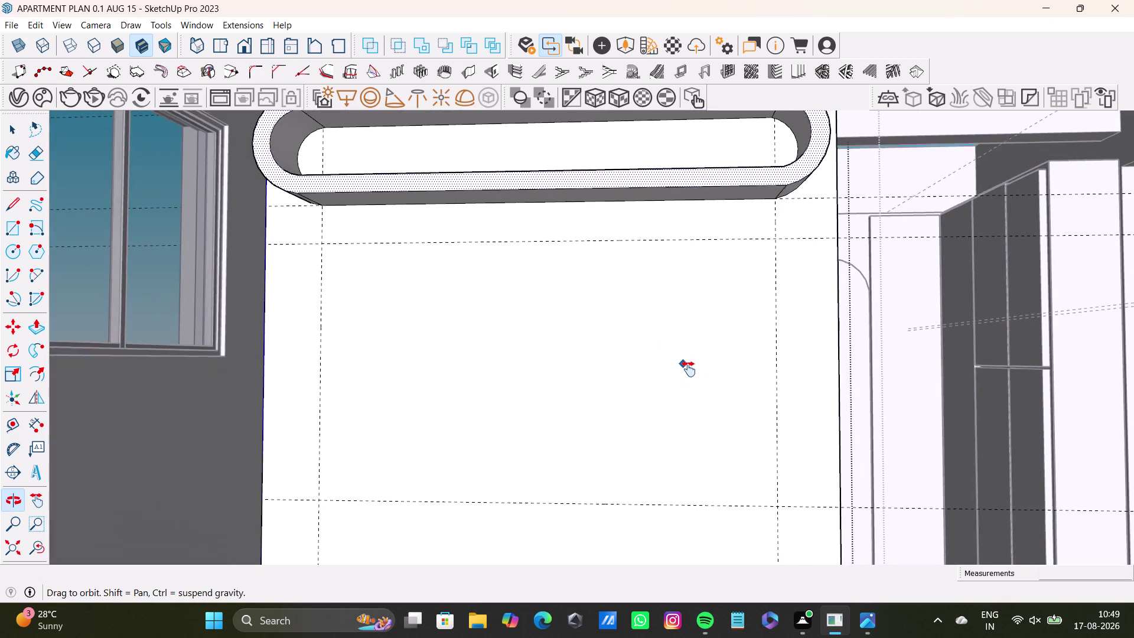
middle_drag(688, 371, 689, 380)
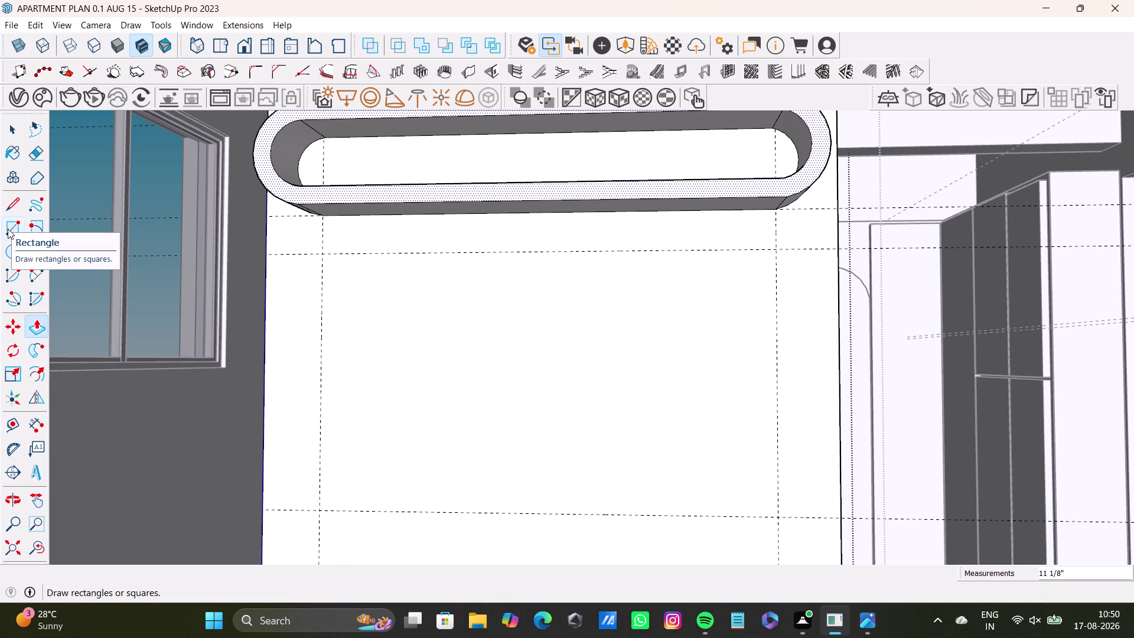
Draw a large rectangle below the niche with opposite corners on guide intersections, viewed straight on.
click(8, 229)
drag(322, 250, 337, 254)
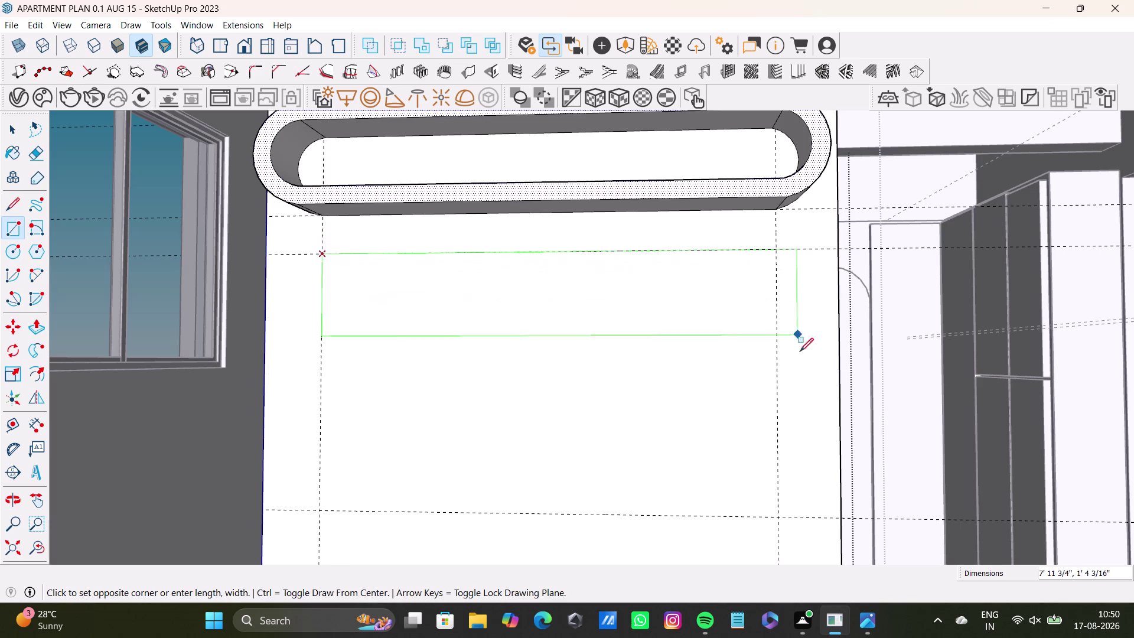
click(778, 517)
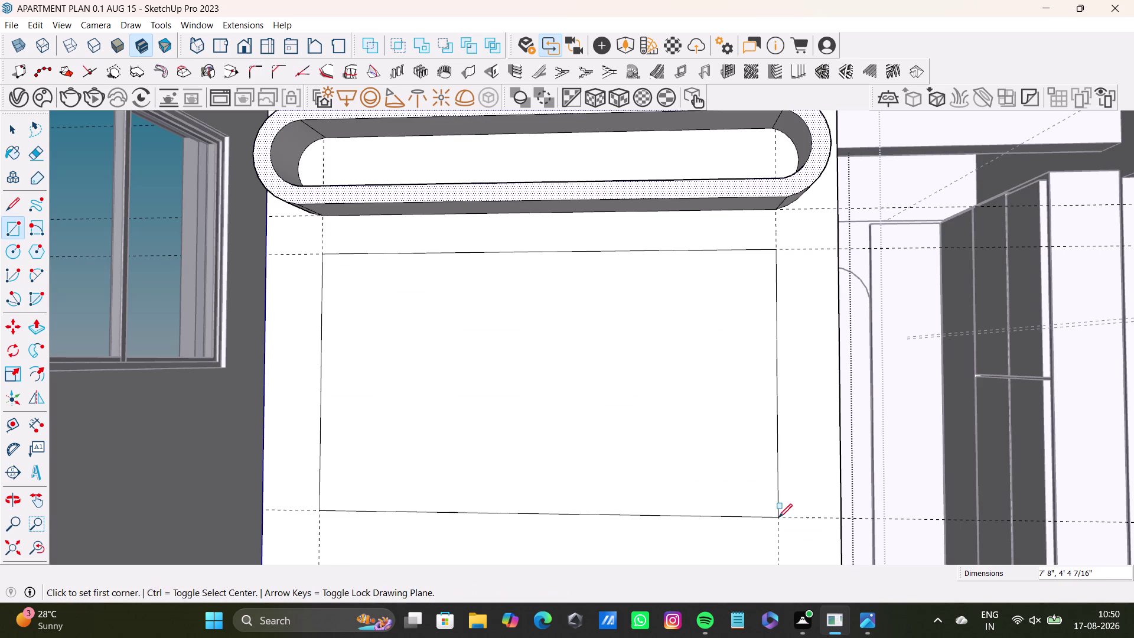
key(space)
middle_drag(637, 402, 628, 361)
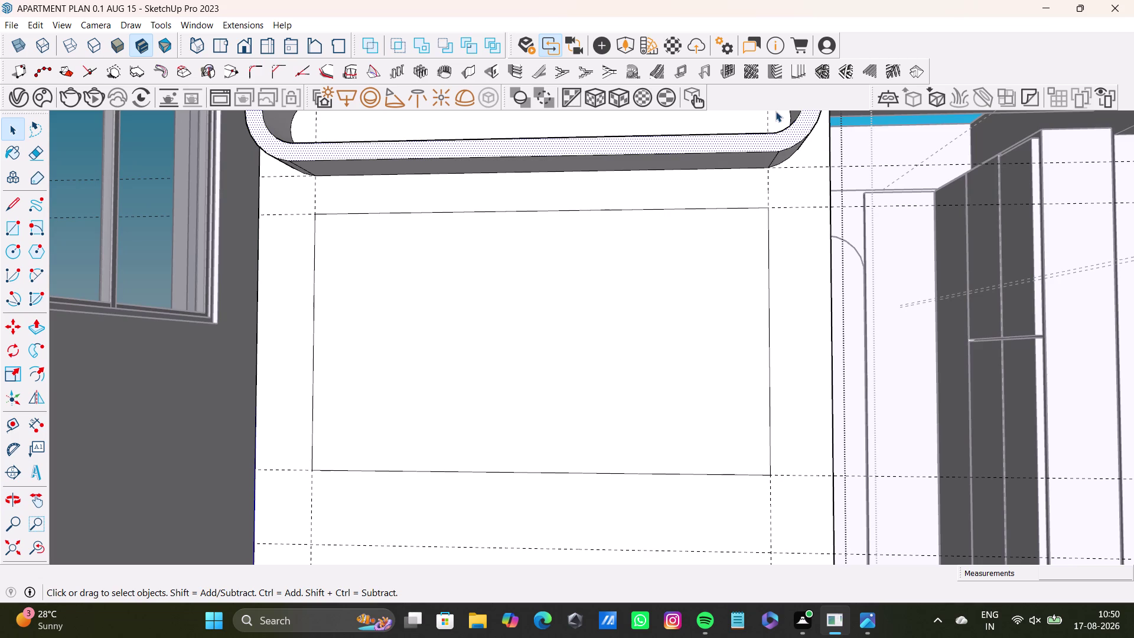
middle_drag(624, 308, 639, 271)
middle_drag(638, 269, 662, 288)
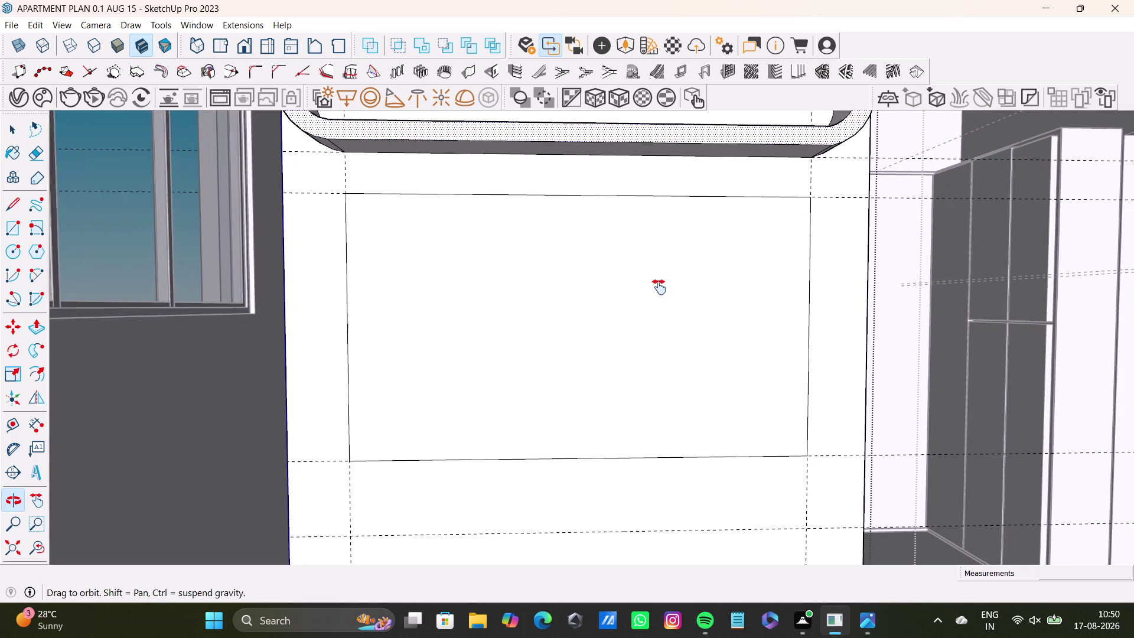
middle_drag(661, 288, 657, 287)
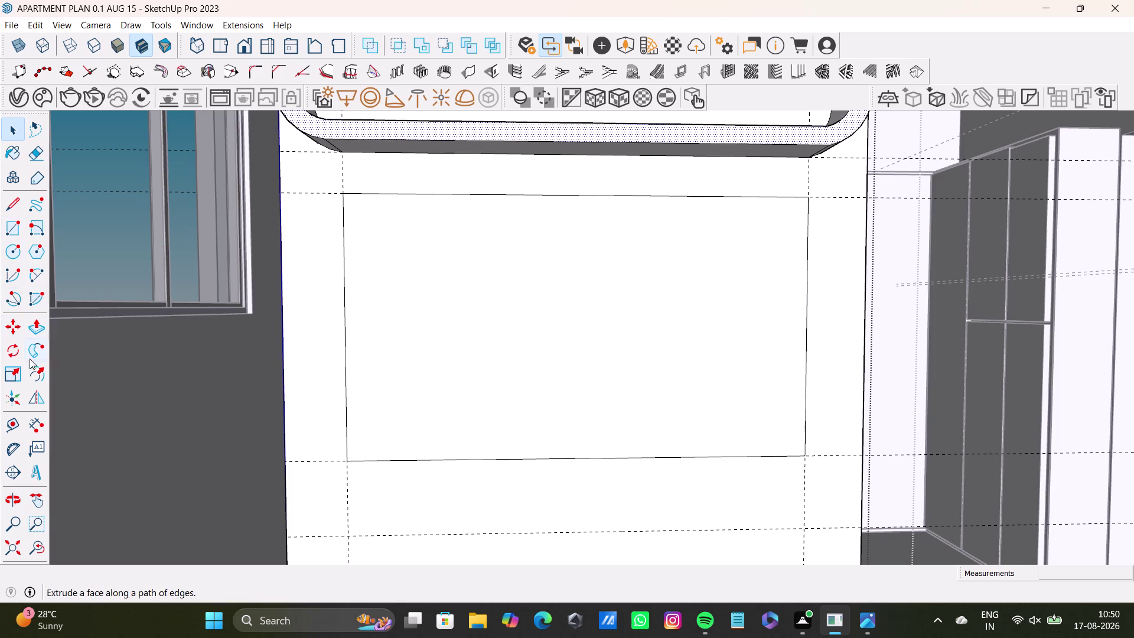
click(32, 279)
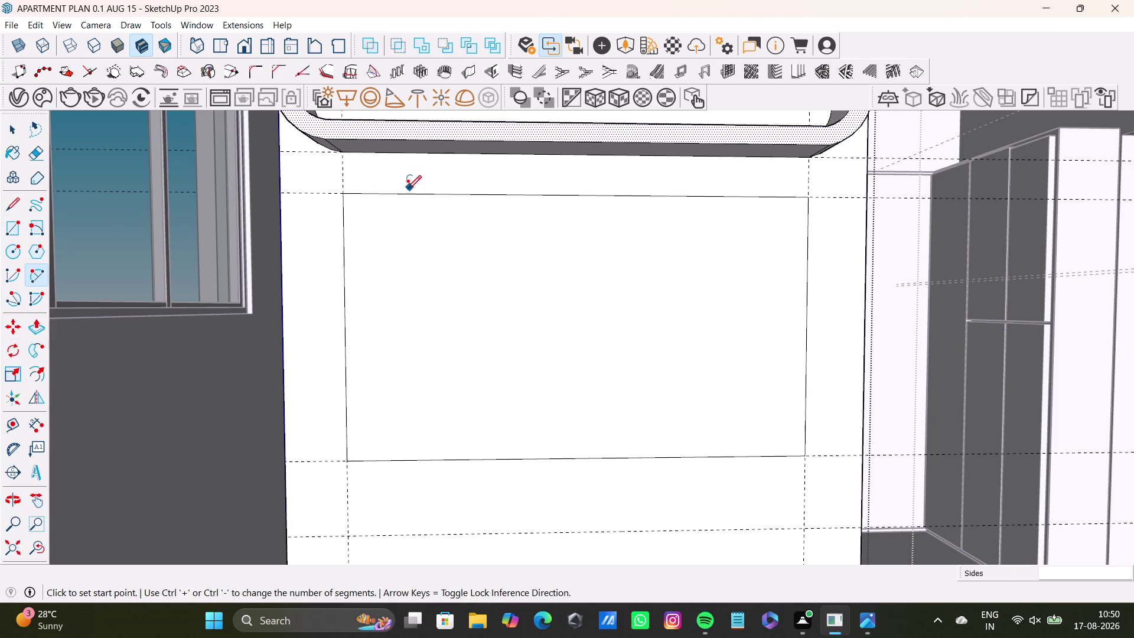
Fillet the rectangle's top-left corner with a small 2 Point Arc.
click(370, 194)
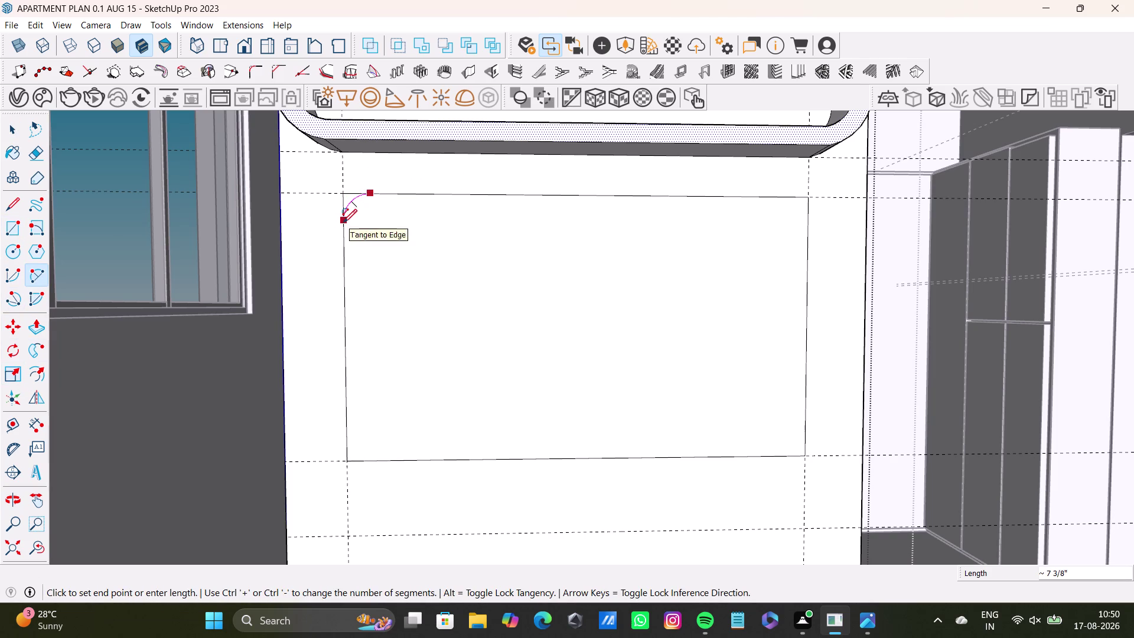
click(343, 222)
click(350, 201)
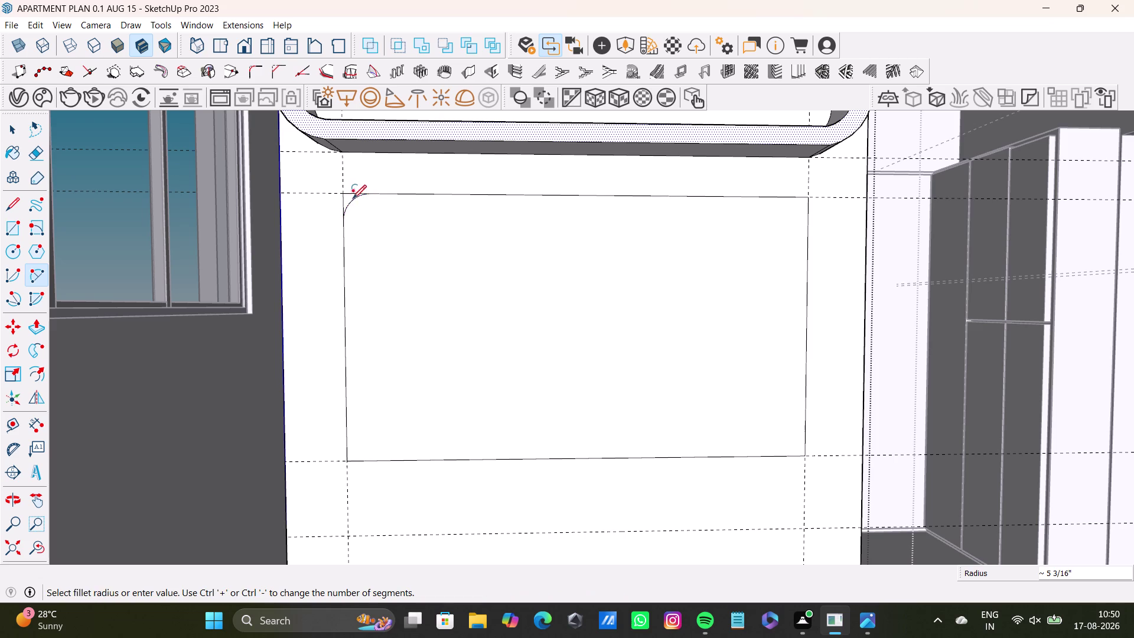
key(space)
scroll(down, 3)
middle_drag(484, 211, 445, 211)
click(35, 545)
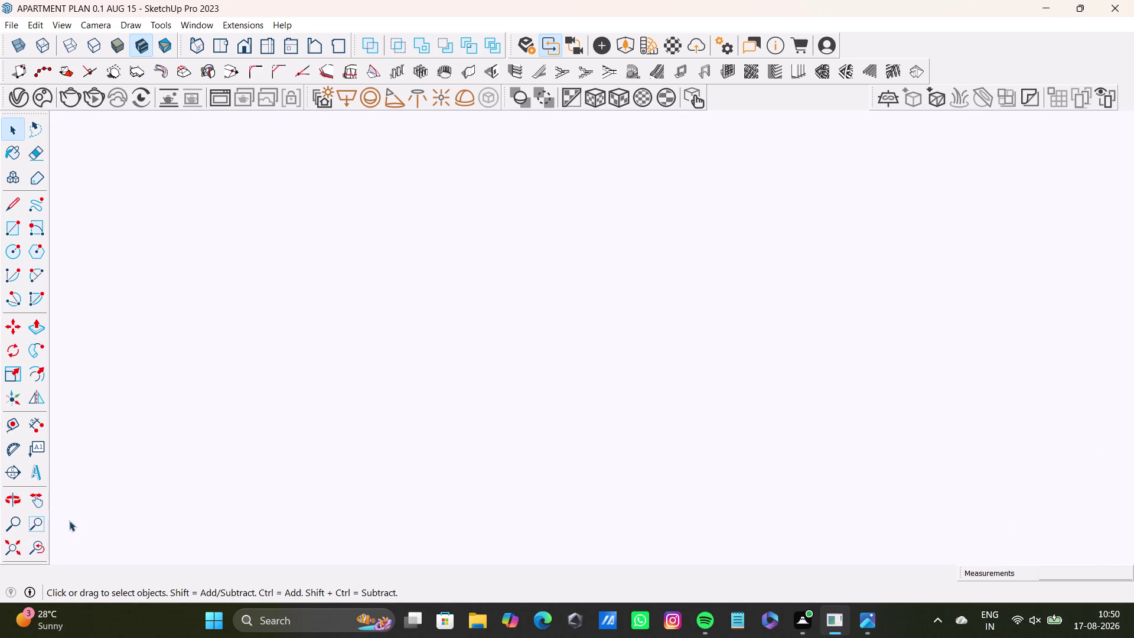
click(14, 550)
scroll(up, 3)
Orbit and zoom back to face the rounded rectangle panel straight on.
middle_drag(829, 284, 775, 532)
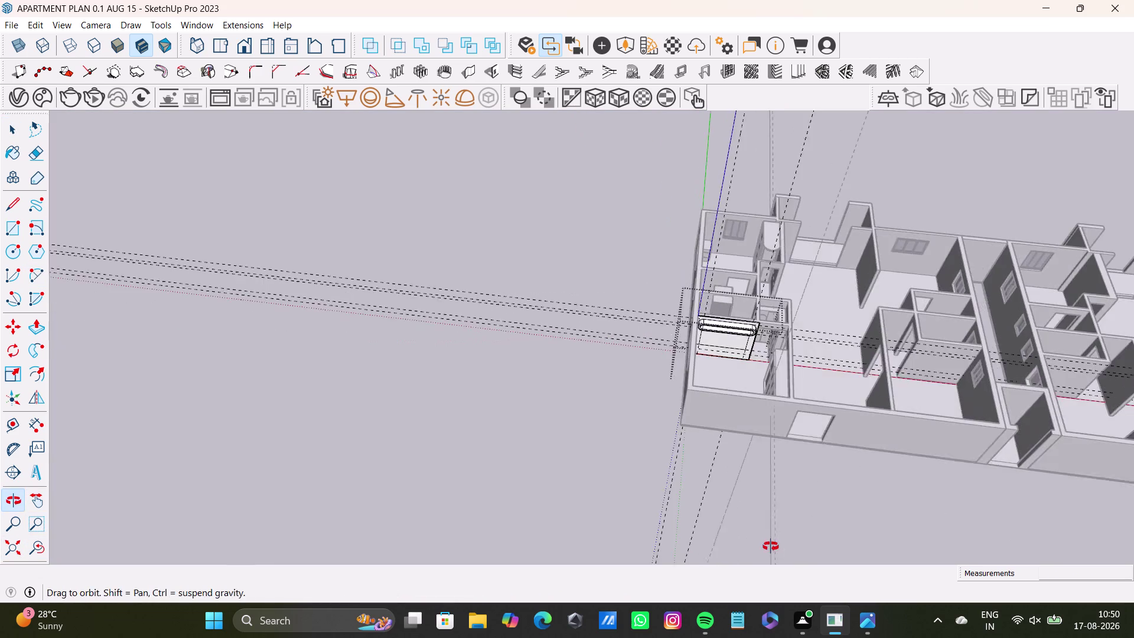
middle_drag(775, 532, 770, 546)
scroll(up, 3)
middle_drag(752, 333, 707, 615)
middle_drag(705, 588, 730, 393)
scroll(up, 3)
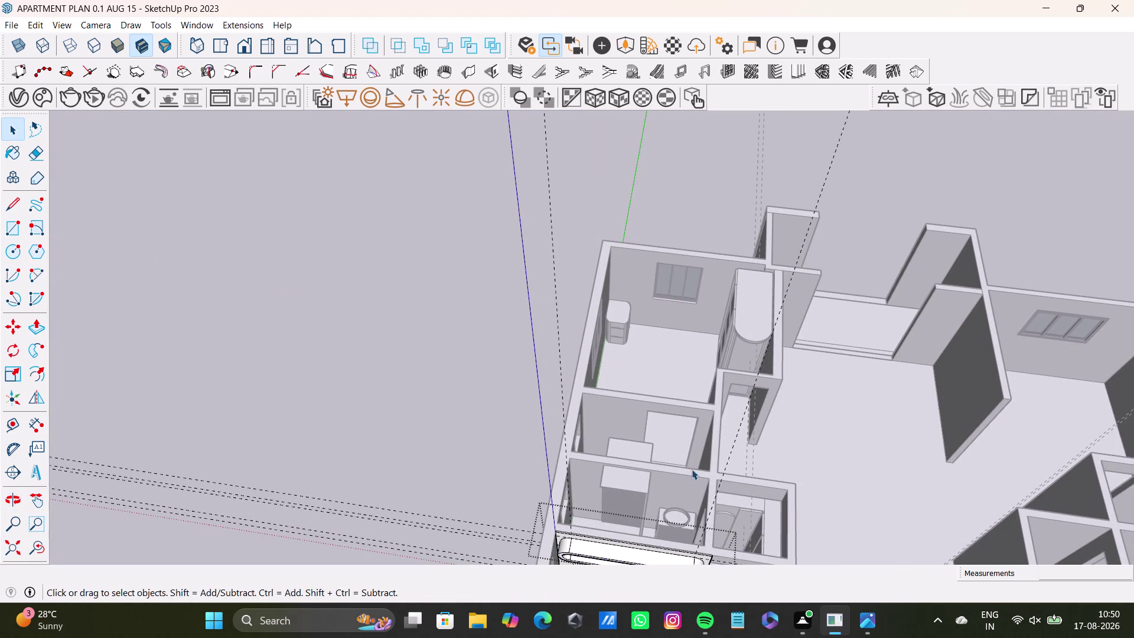
middle_drag(691, 469, 707, 297)
scroll(up, 3)
middle_drag(722, 436, 700, 270)
scroll(up, 3)
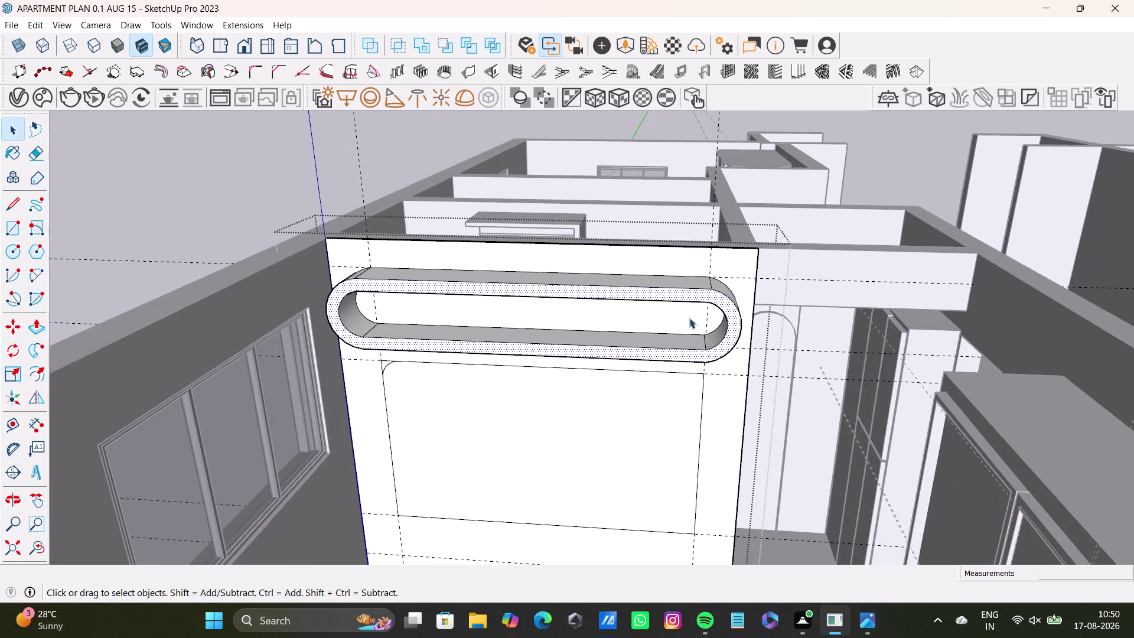
scroll(up, 3)
middle_drag(696, 352, 736, 266)
middle_drag(726, 293, 770, 251)
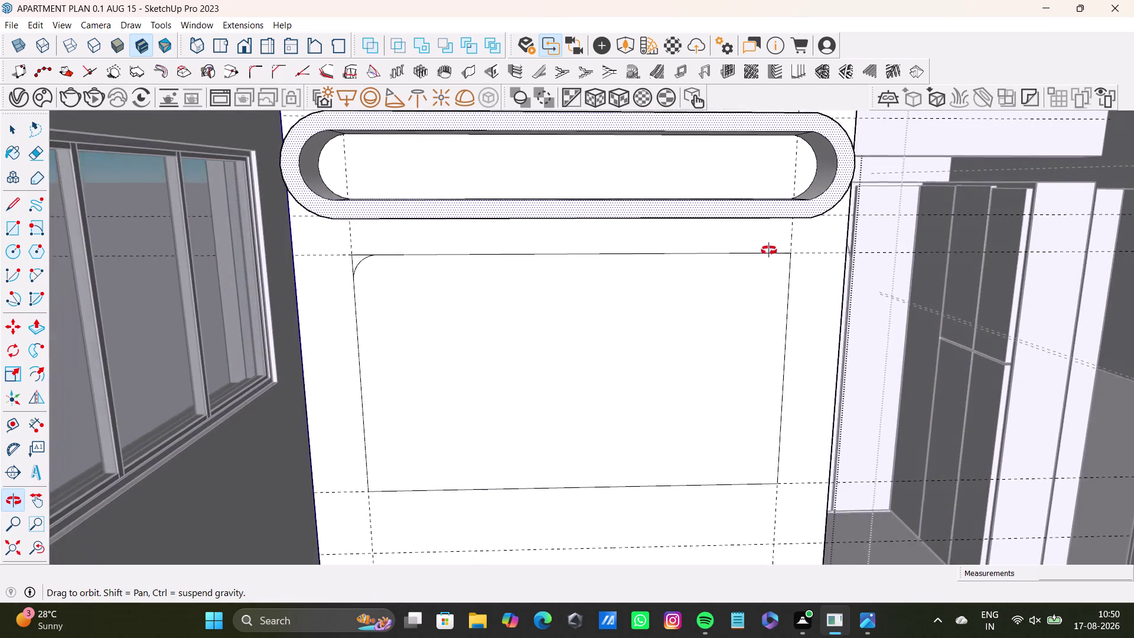
middle_drag(769, 251, 748, 254)
scroll(up, 3)
middle_drag(691, 295, 692, 287)
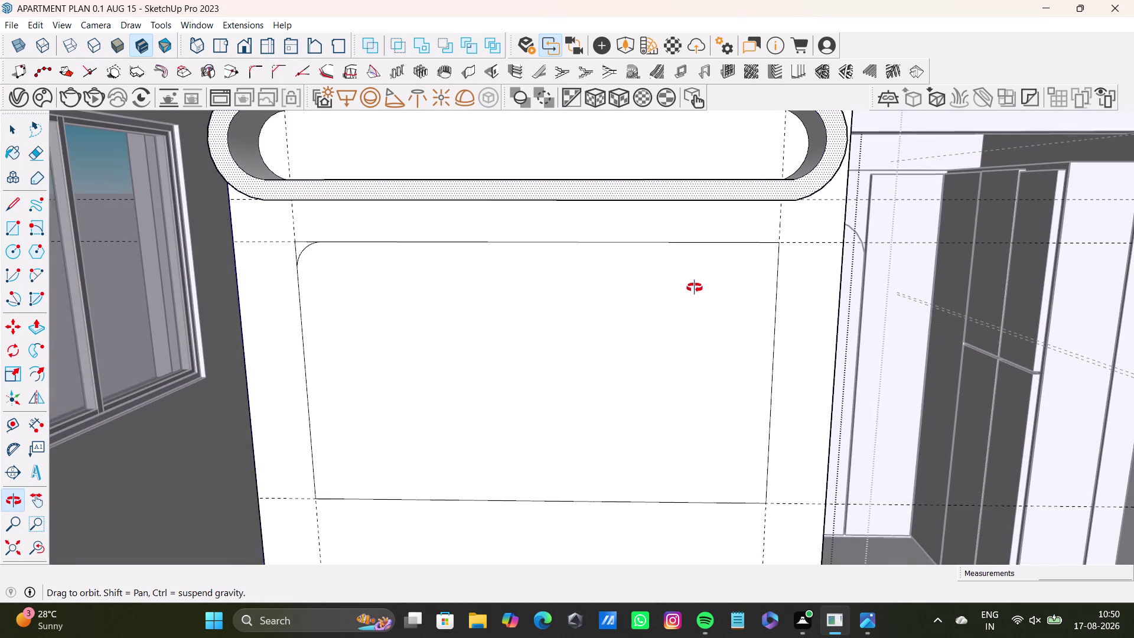
middle_drag(692, 288, 695, 288)
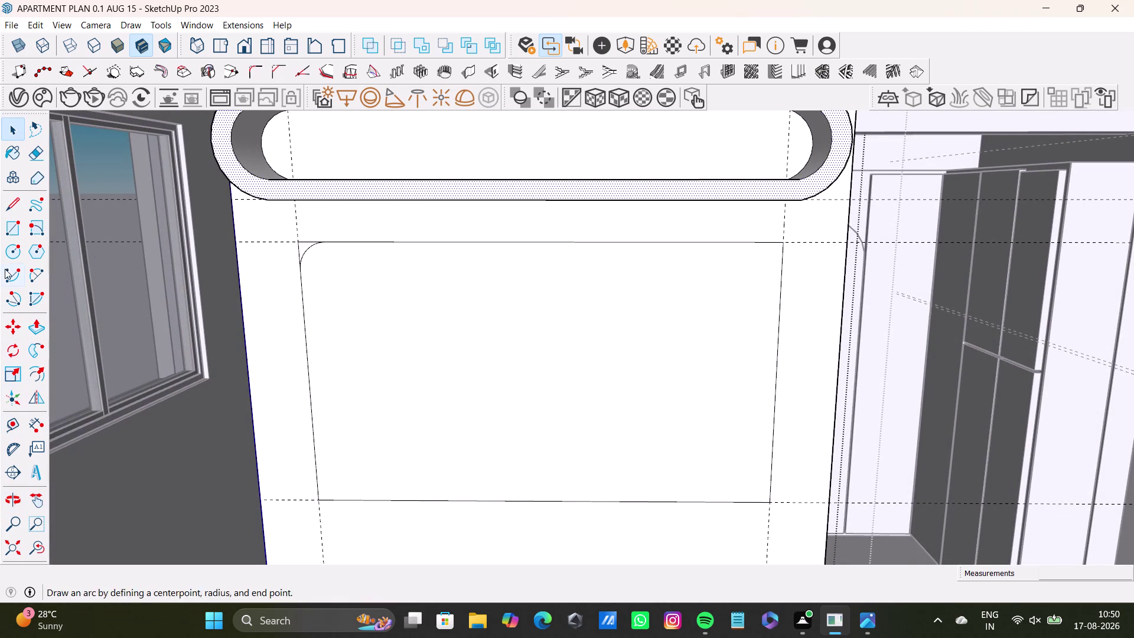
Fillet the rectangle's top-right corner with an arc after cancelling a first attempt.
click(37, 276)
scroll(up, 3)
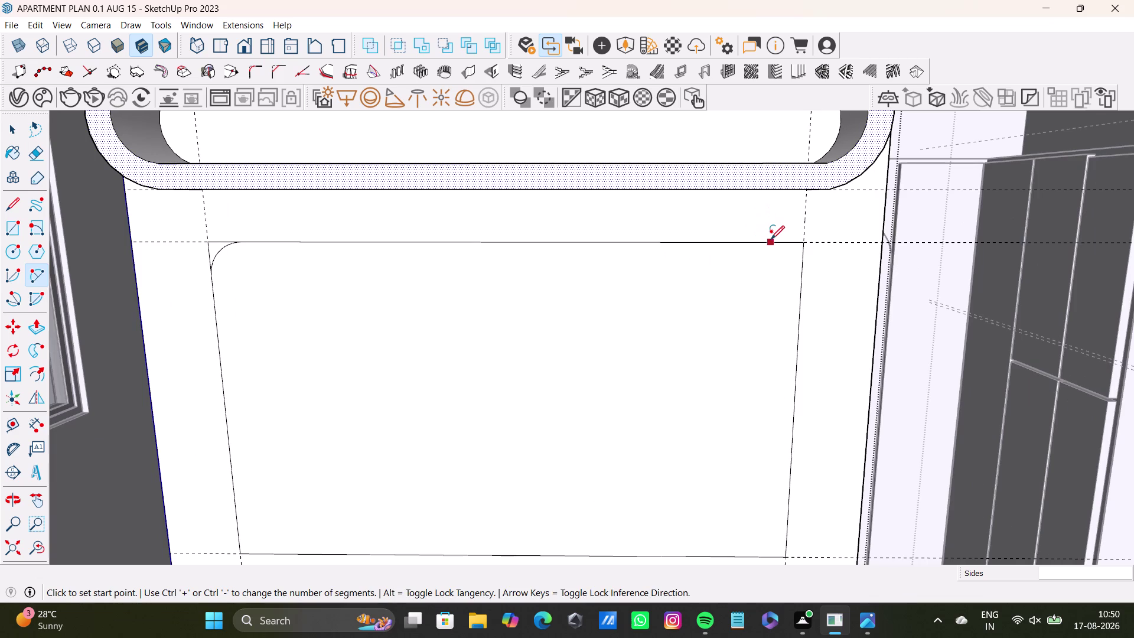
click(777, 241)
click(802, 265)
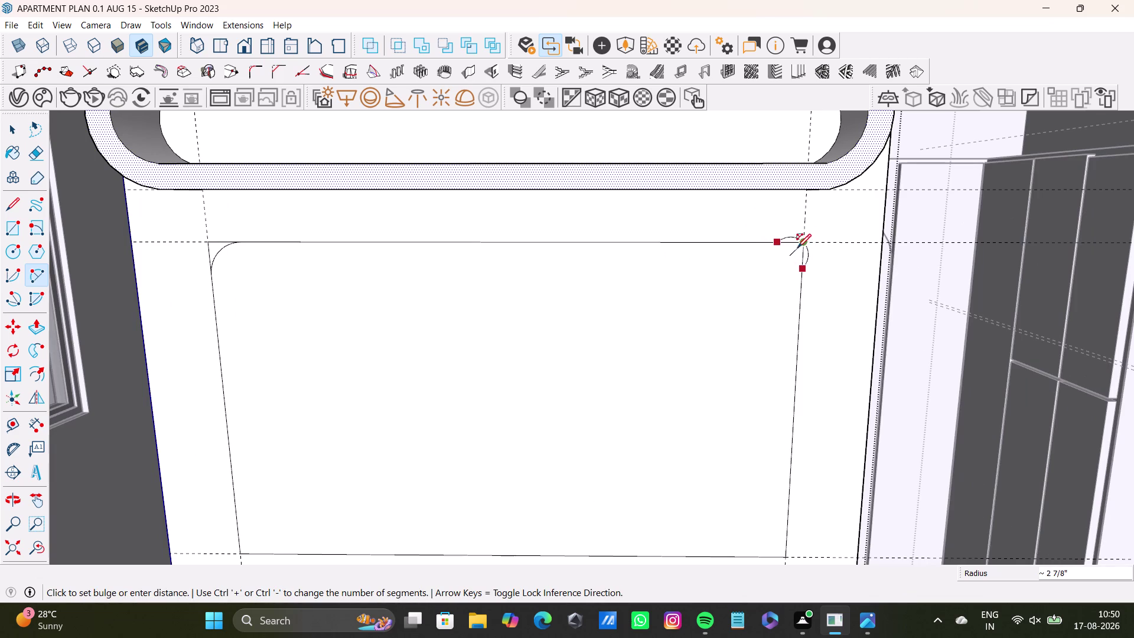
key(space)
click(29, 277)
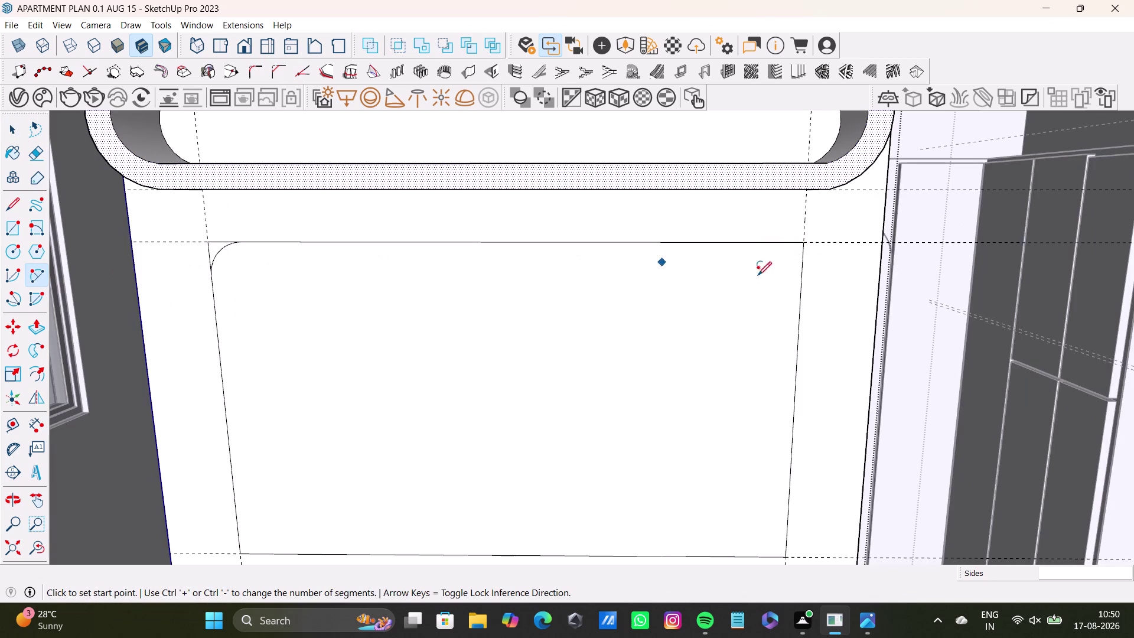
click(776, 243)
click(799, 269)
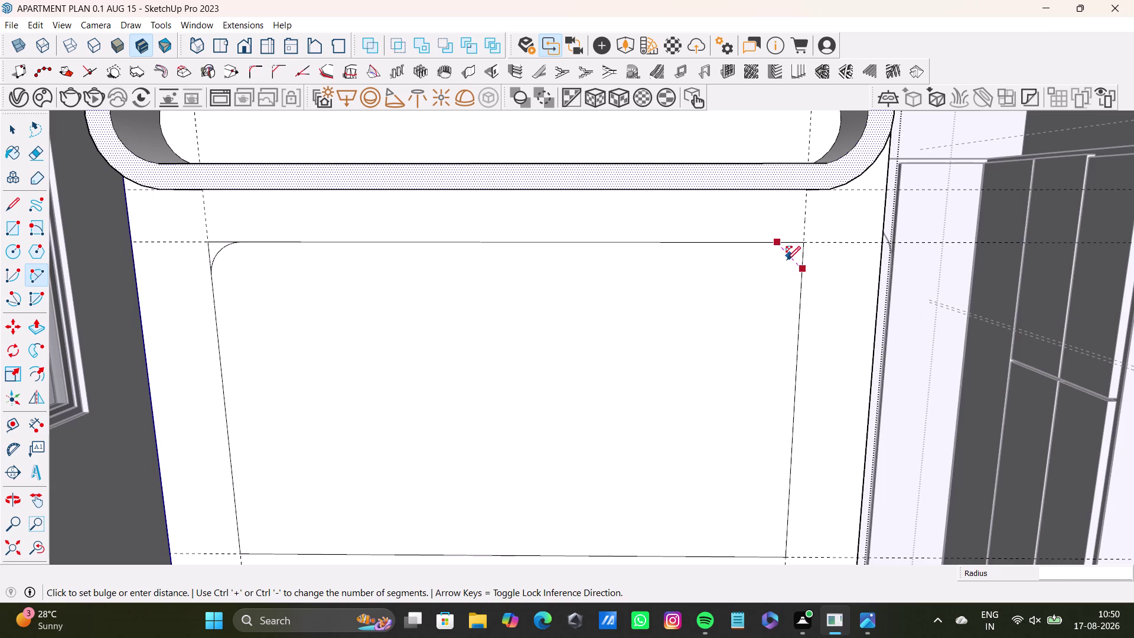
scroll(up, 3)
click(797, 247)
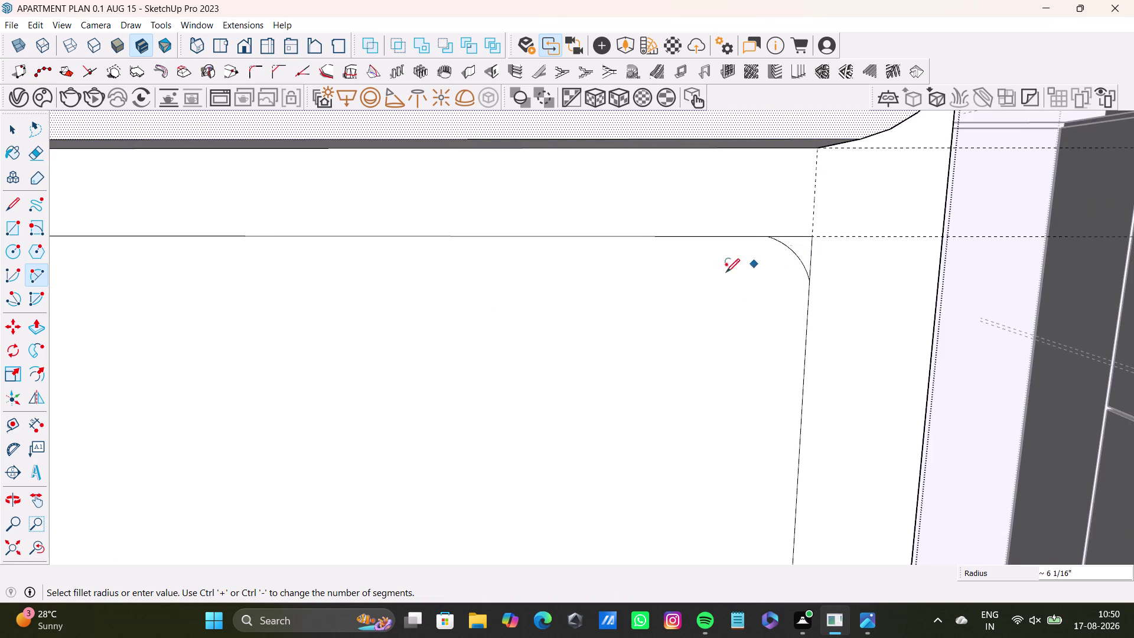
scroll(down, 3)
middle_drag(492, 316, 666, 229)
scroll(down, 3)
Undo the earlier corner arcs and redraw the top-left corner fillet after several retries.
key(ctrl+z)
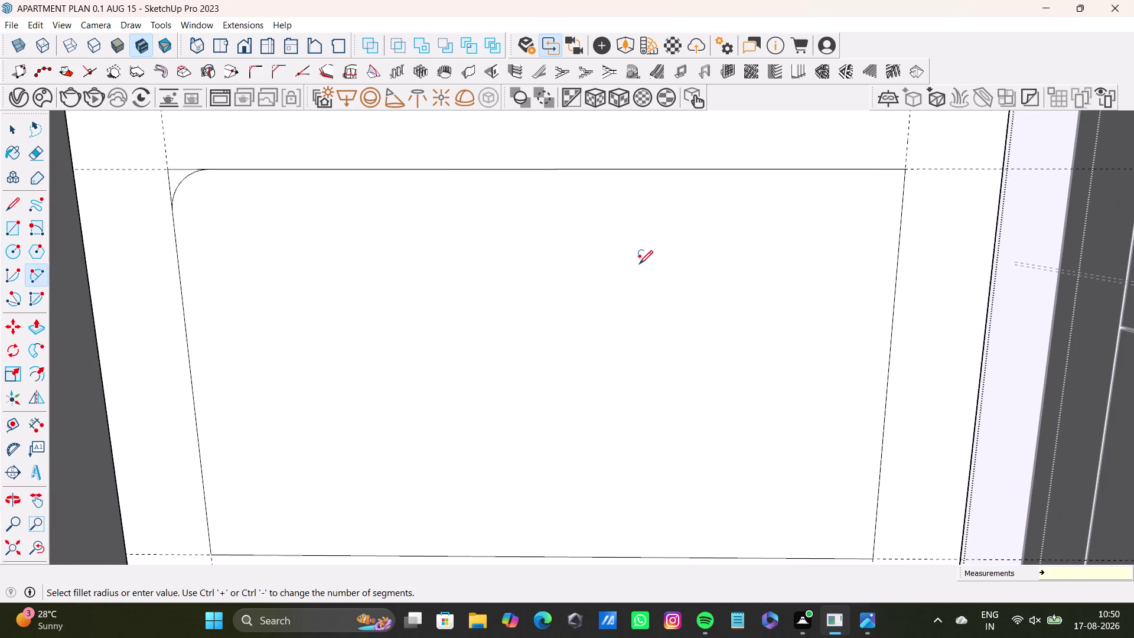
key(ctrl+z)
click(31, 277)
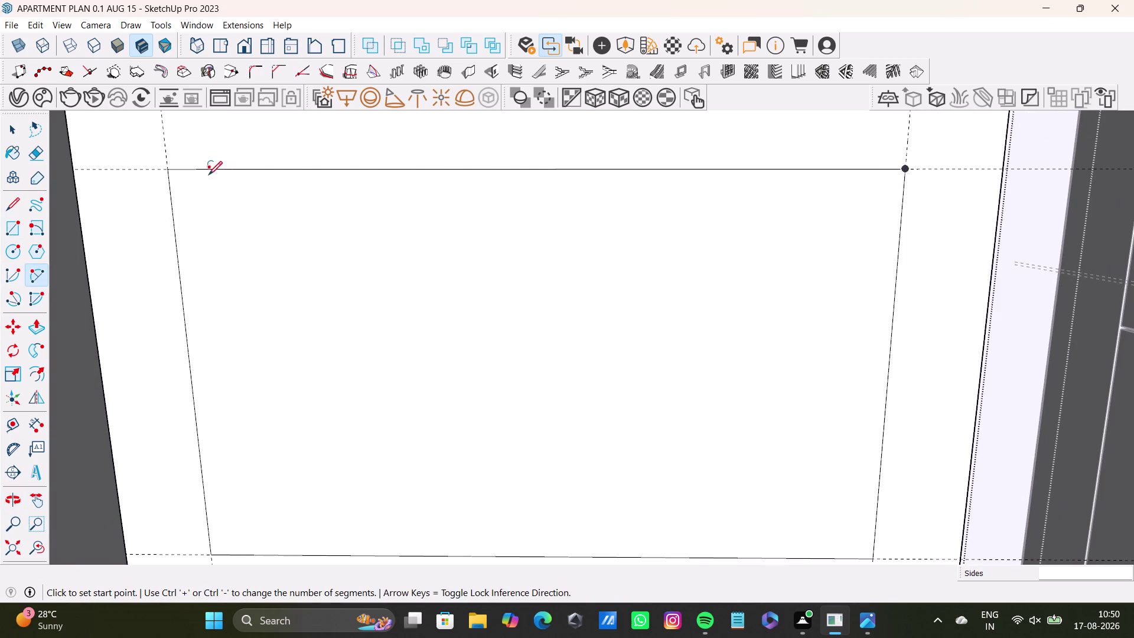
click(203, 171)
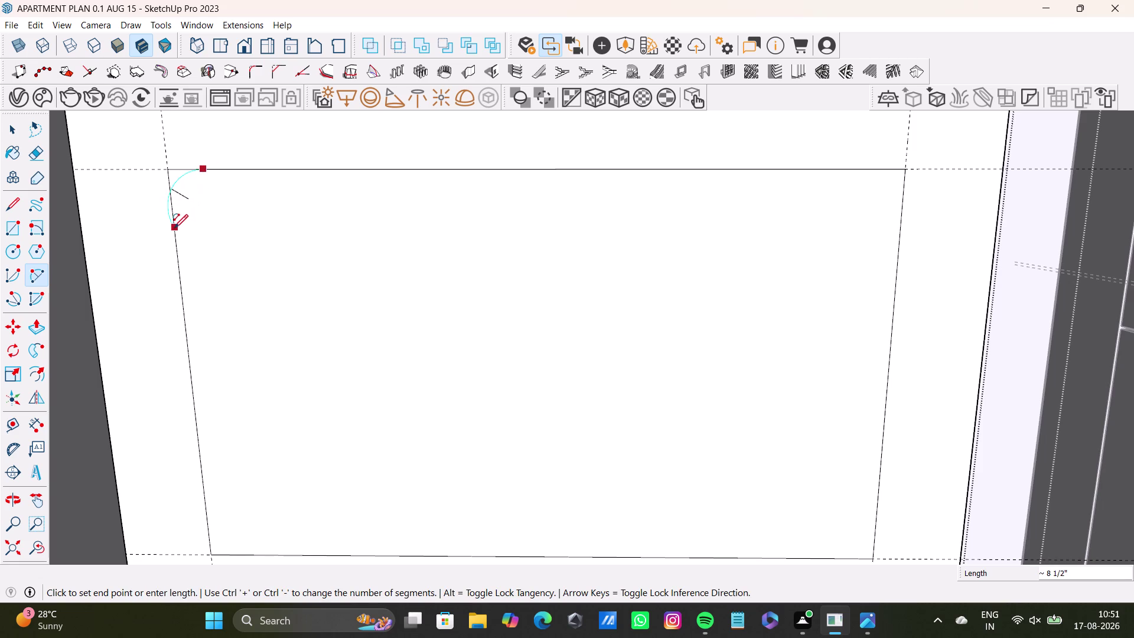
key(space)
drag(31, 274, 49, 264)
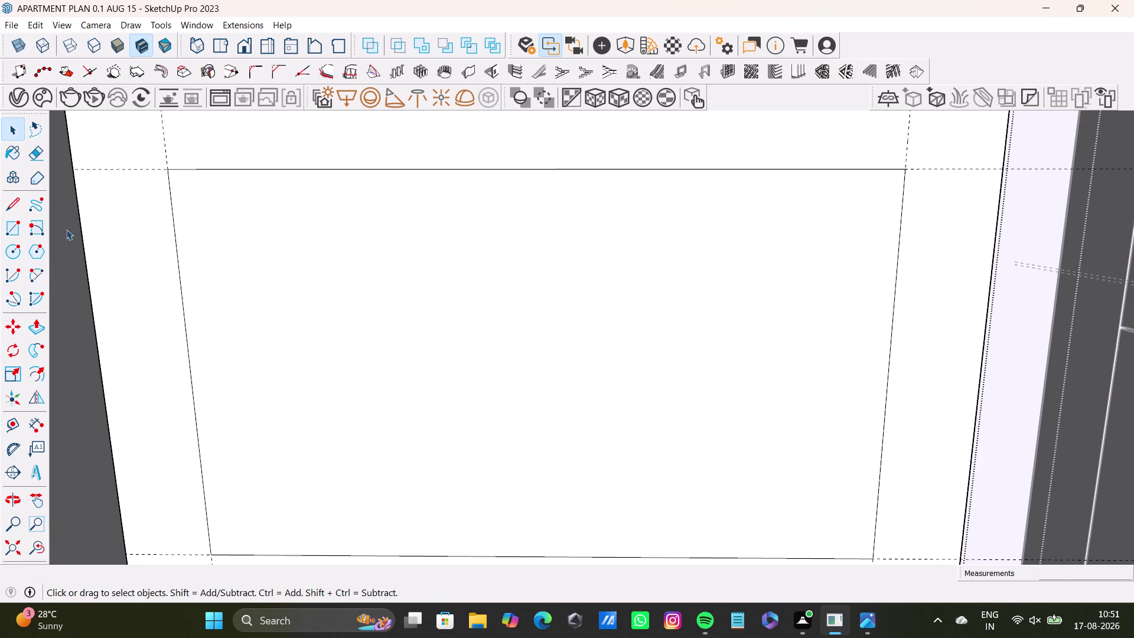
click(36, 275)
click(207, 169)
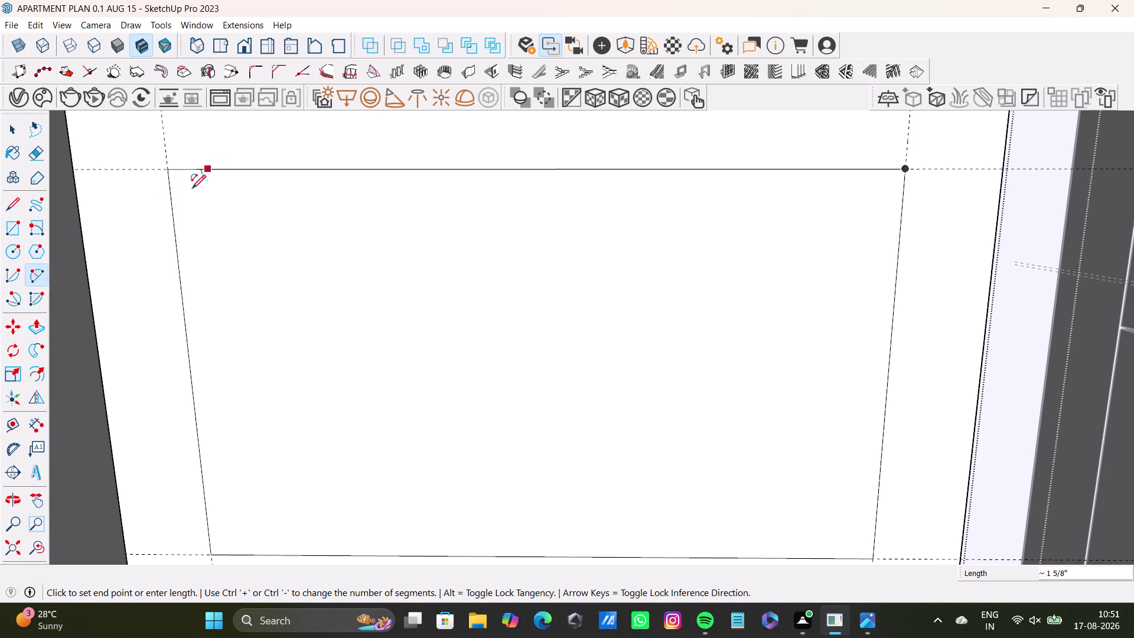
click(174, 202)
click(180, 182)
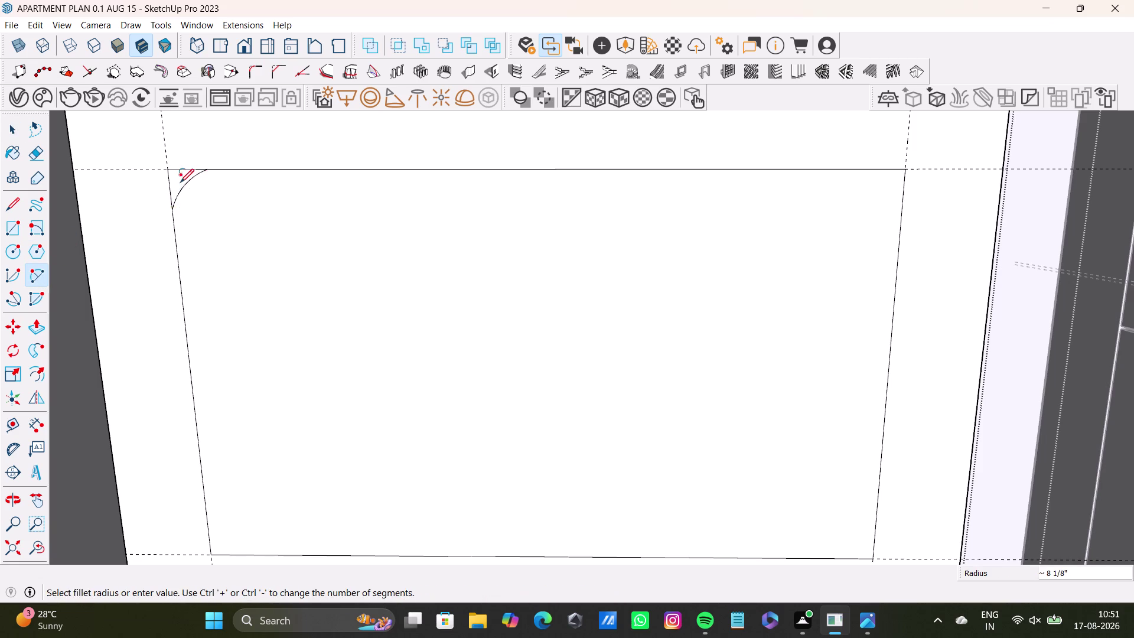
key(space)
middle_drag(360, 242, 345, 236)
key(ctrl+z)
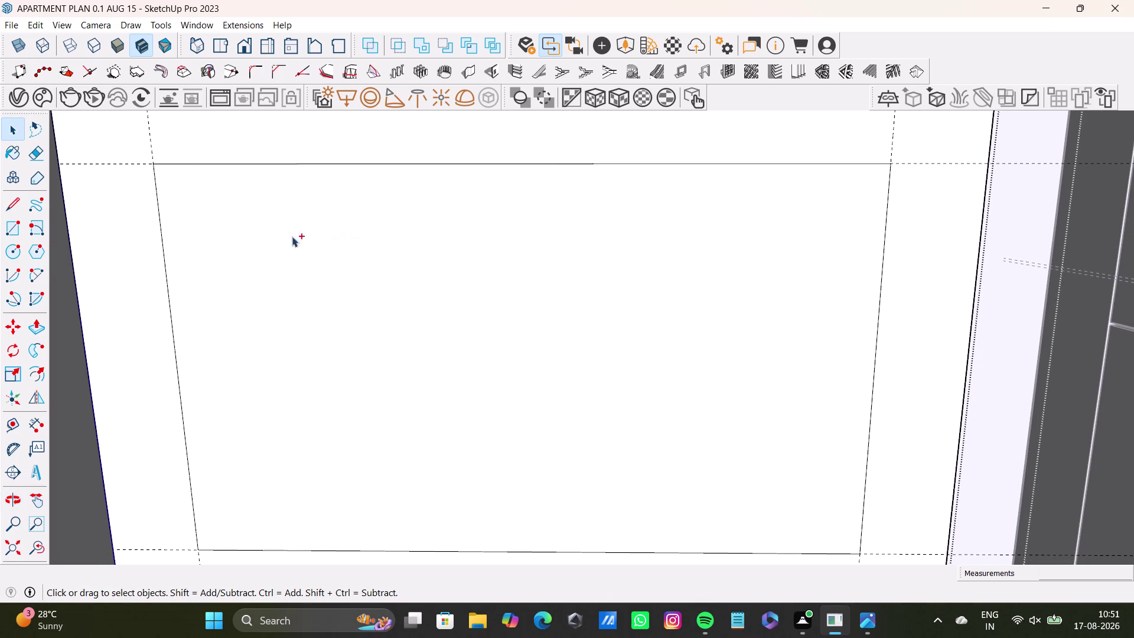
click(33, 275)
click(224, 165)
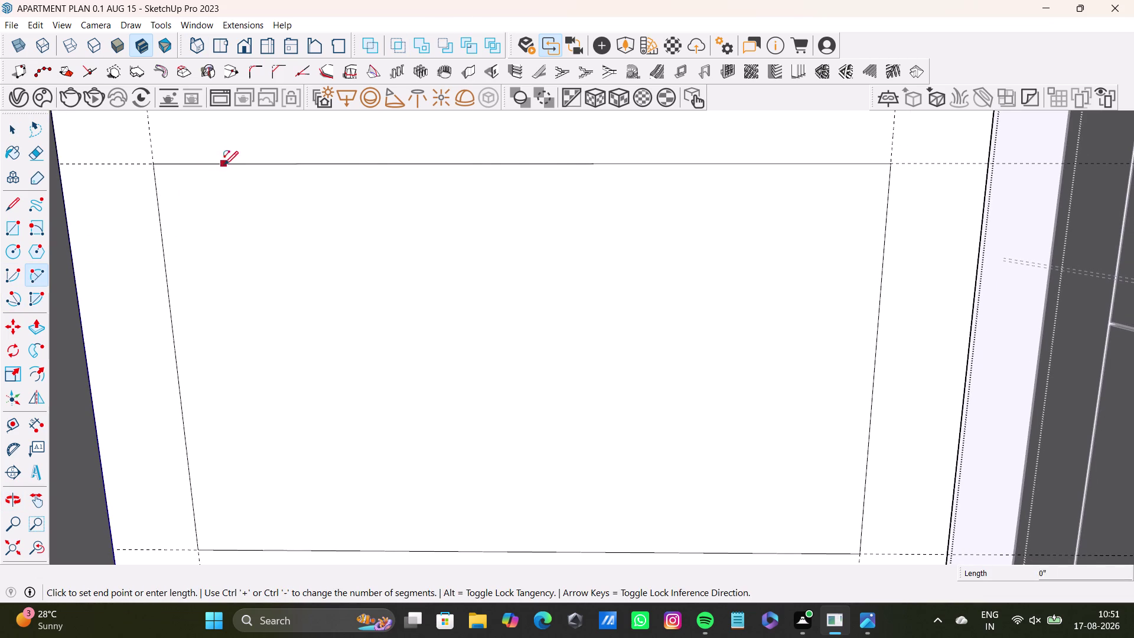
click(162, 228)
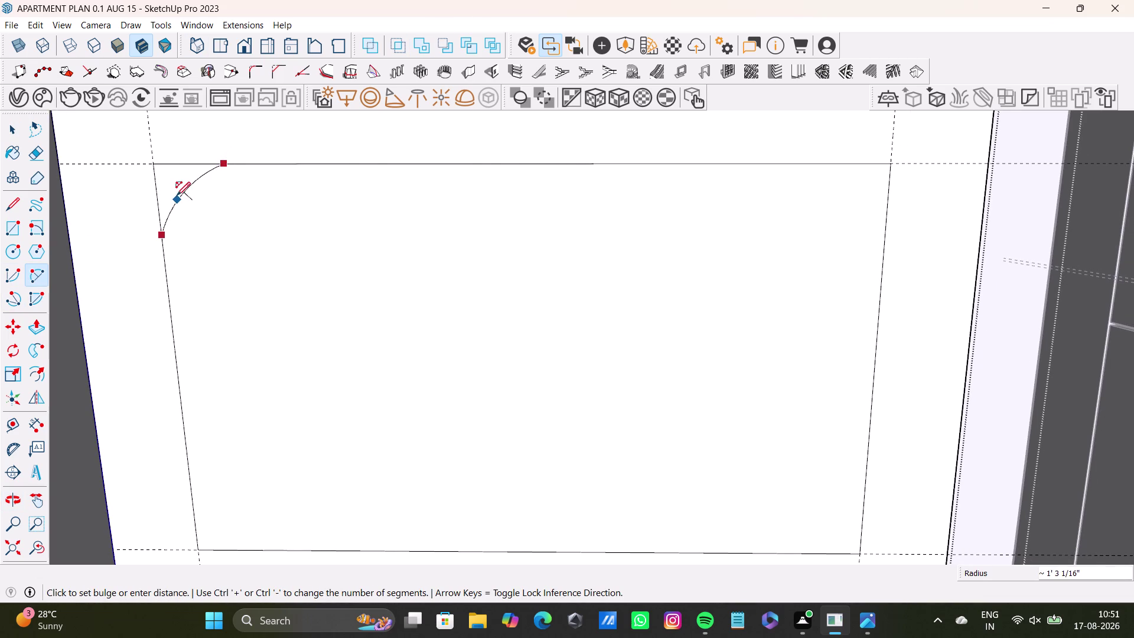
click(171, 193)
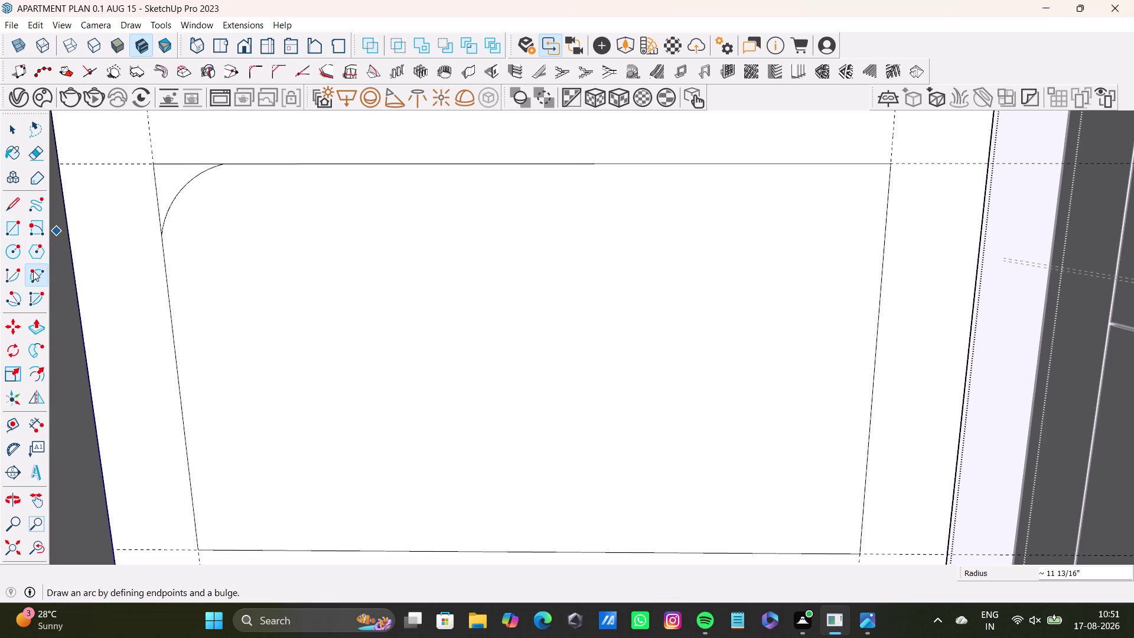
Round the top-right corner with a new arc and pan to show the whole panel.
click(33, 271)
click(806, 161)
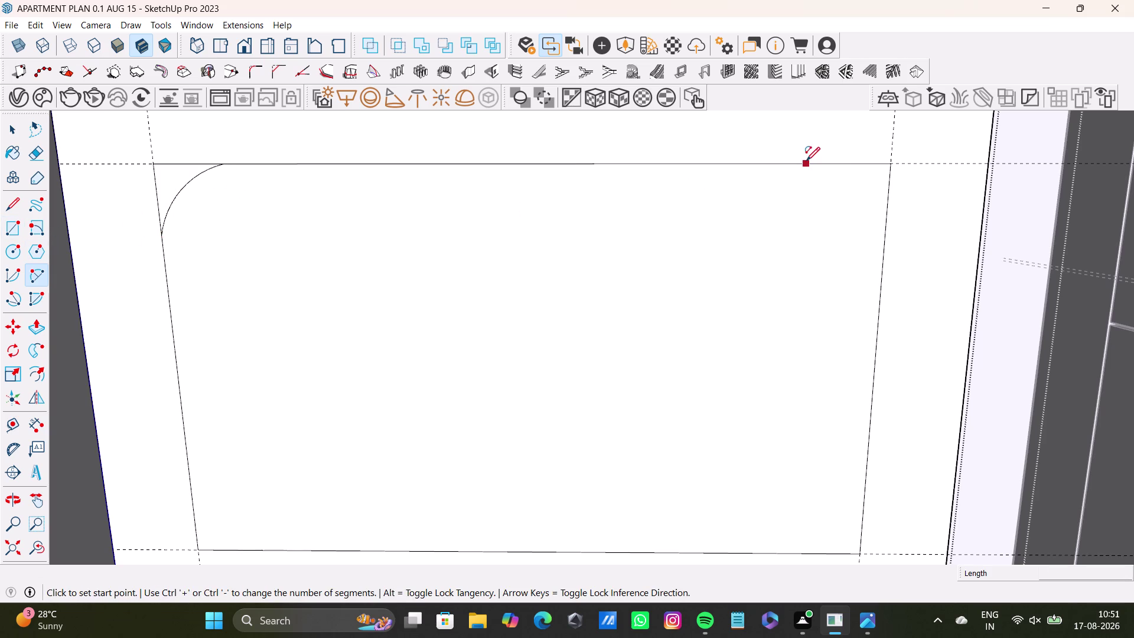
click(880, 250)
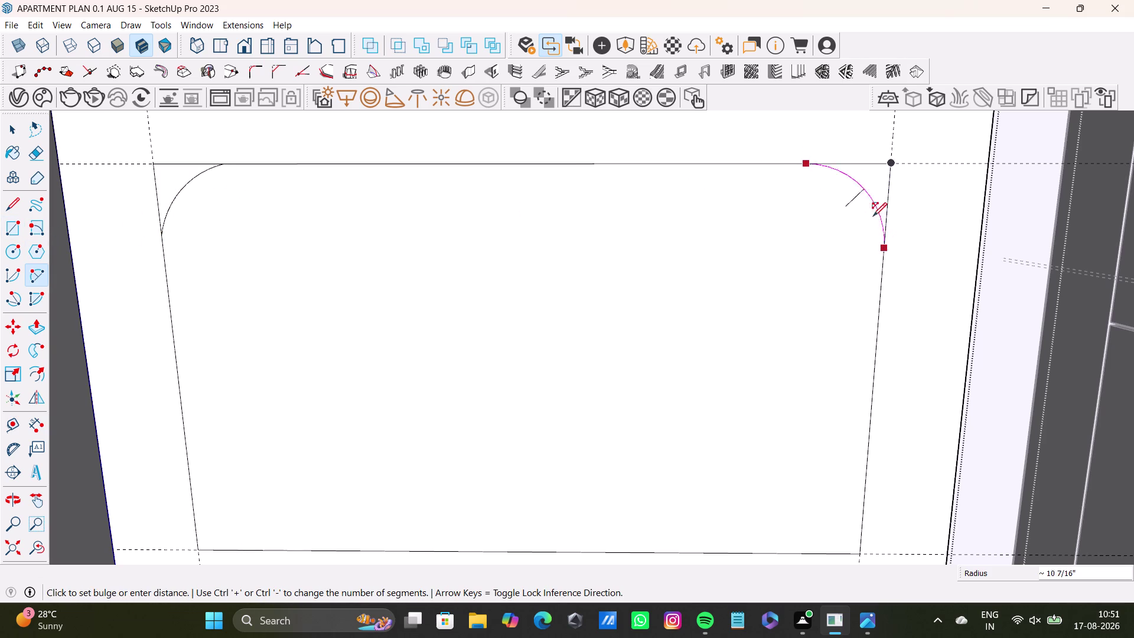
click(875, 212)
scroll(down, 3)
middle_drag(751, 302, 744, 256)
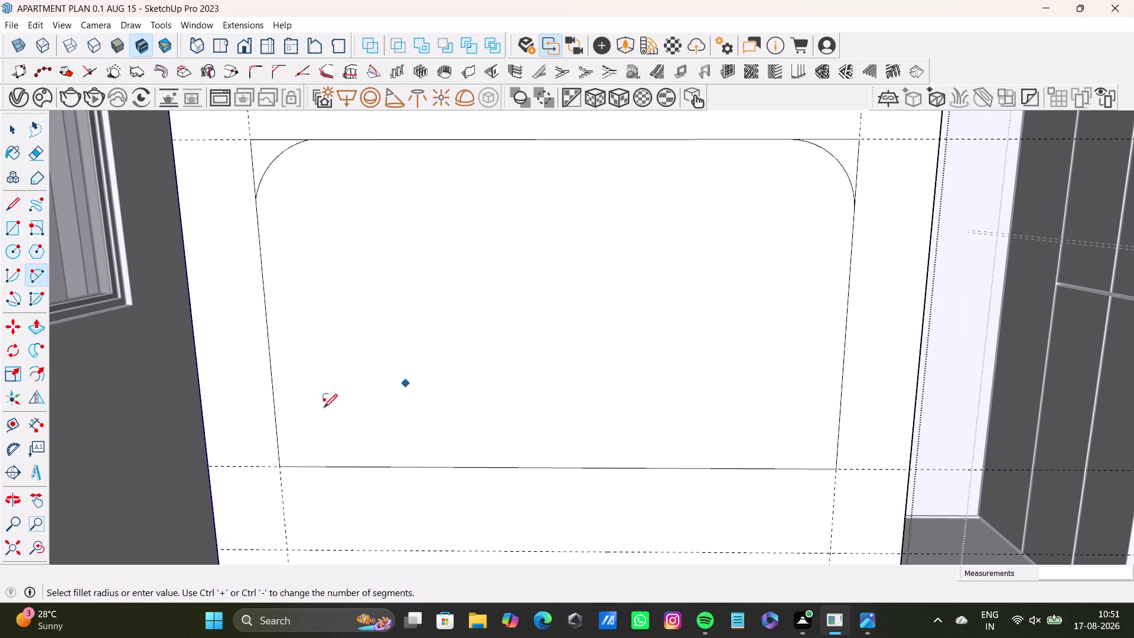
Fillet the bottom-left corner with an arc, redrawing it once after an undo.
click(276, 410)
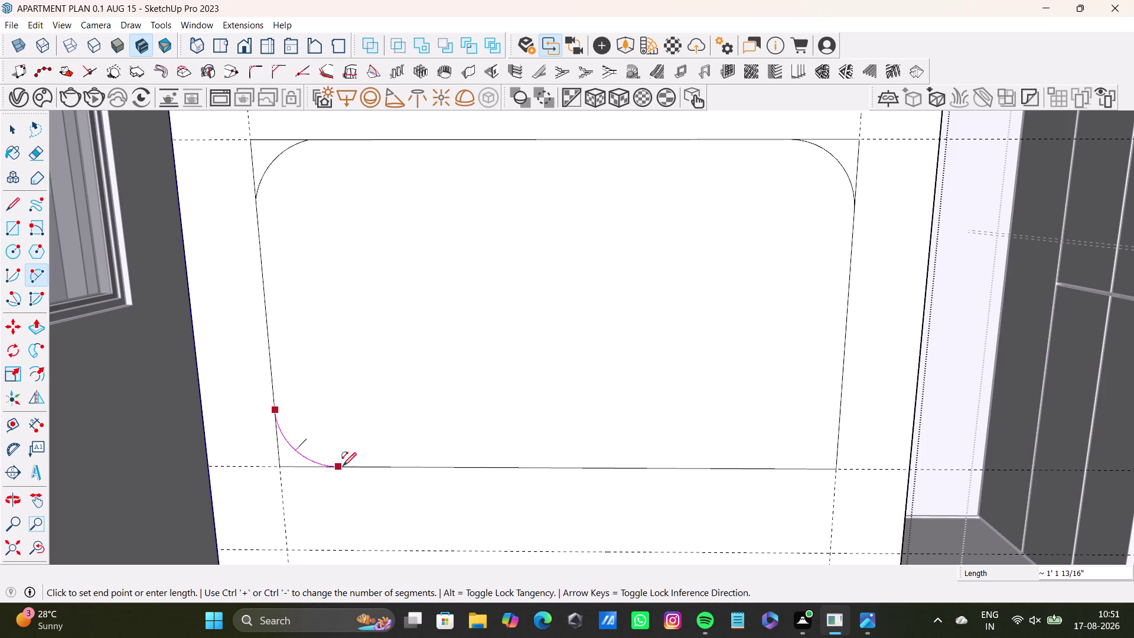
click(343, 466)
click(303, 455)
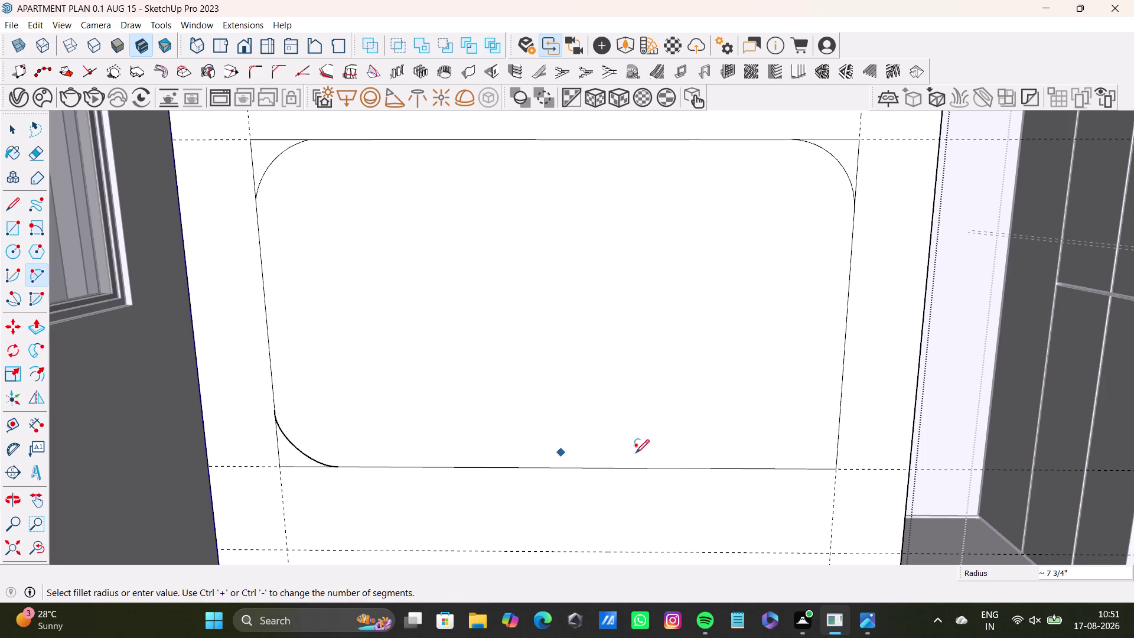
key(ctrl+z)
click(275, 414)
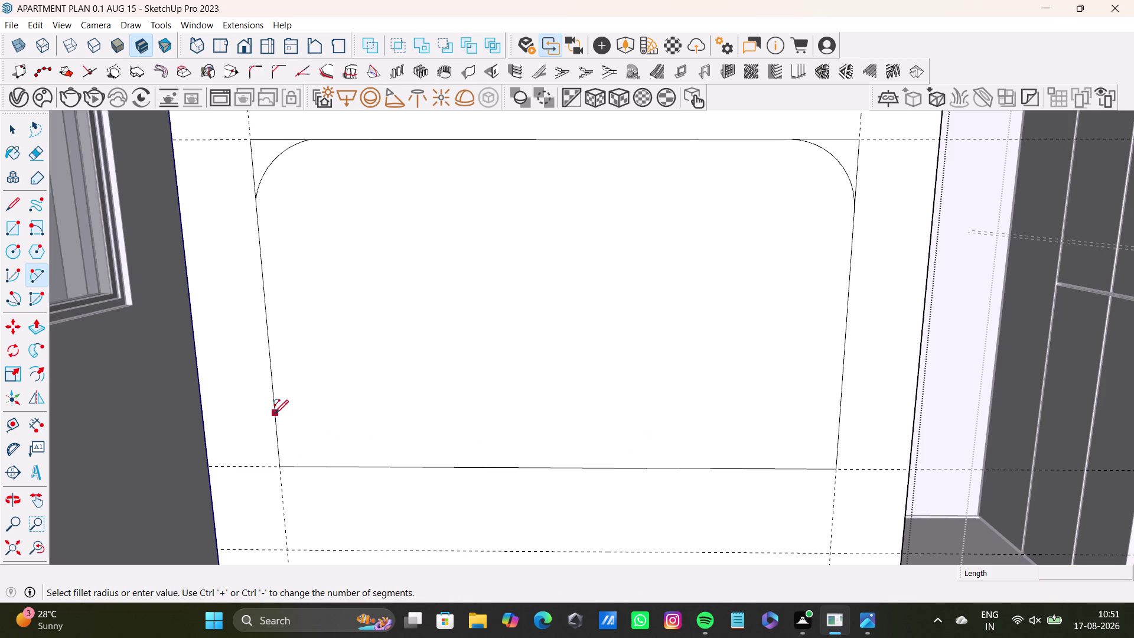
click(339, 466)
click(311, 467)
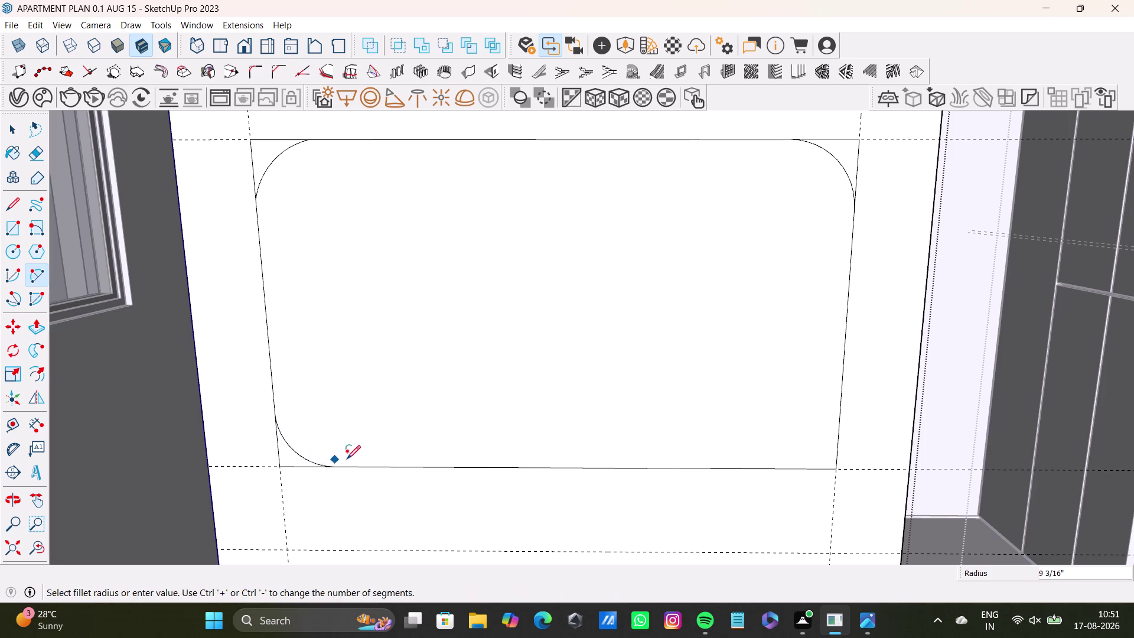
Try the bottom-right corner arc, cancelling and undoing the unsatisfactory attempts.
click(840, 402)
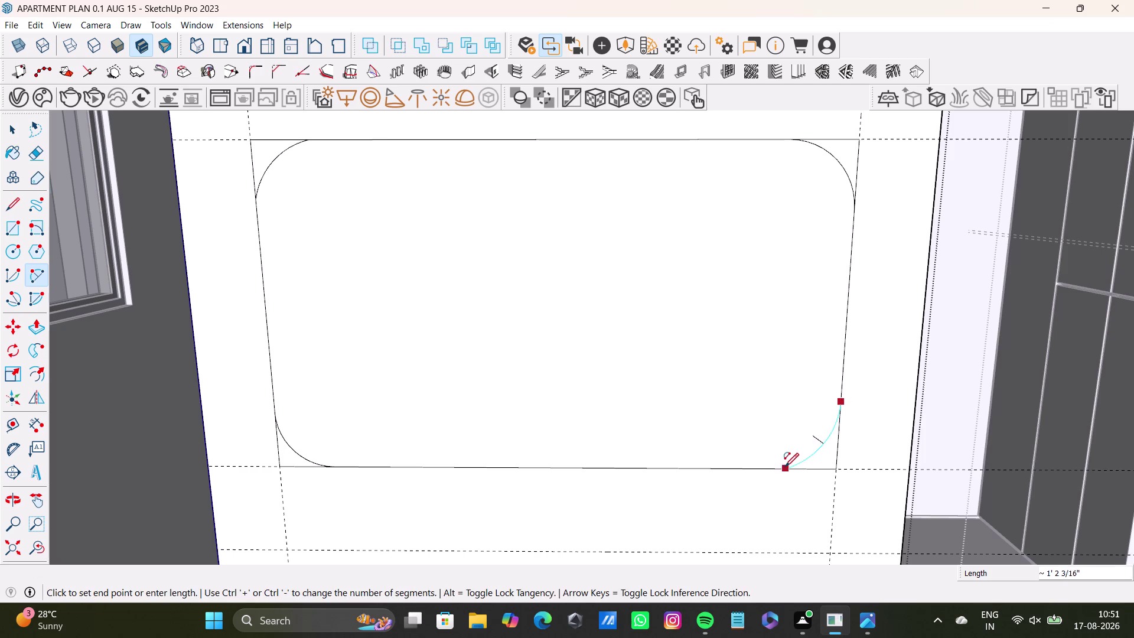
click(776, 466)
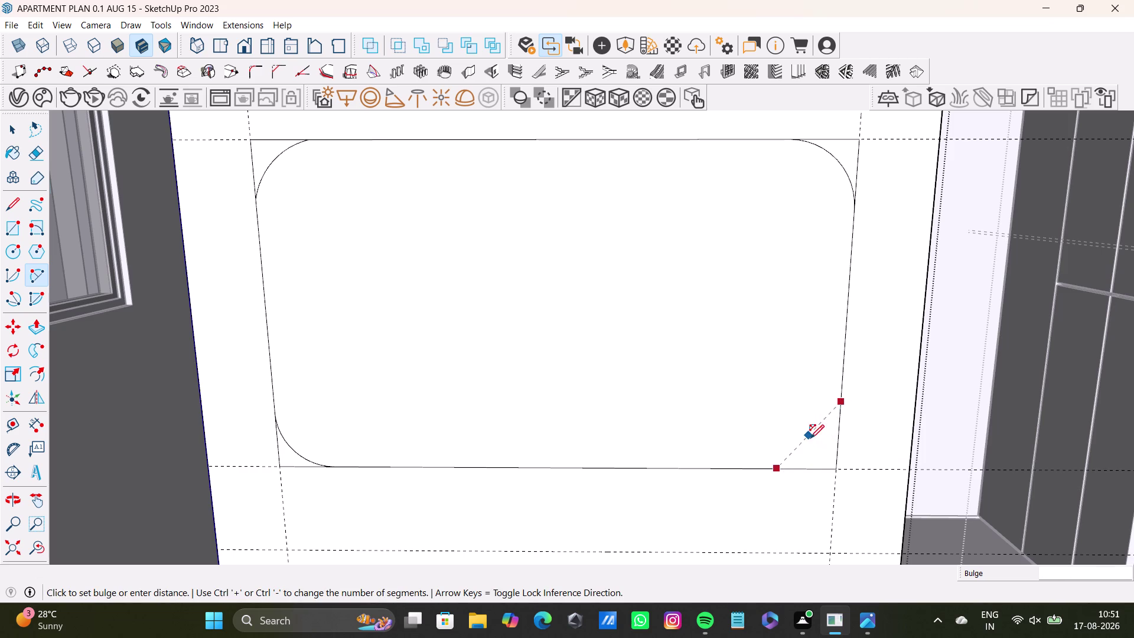
key(space)
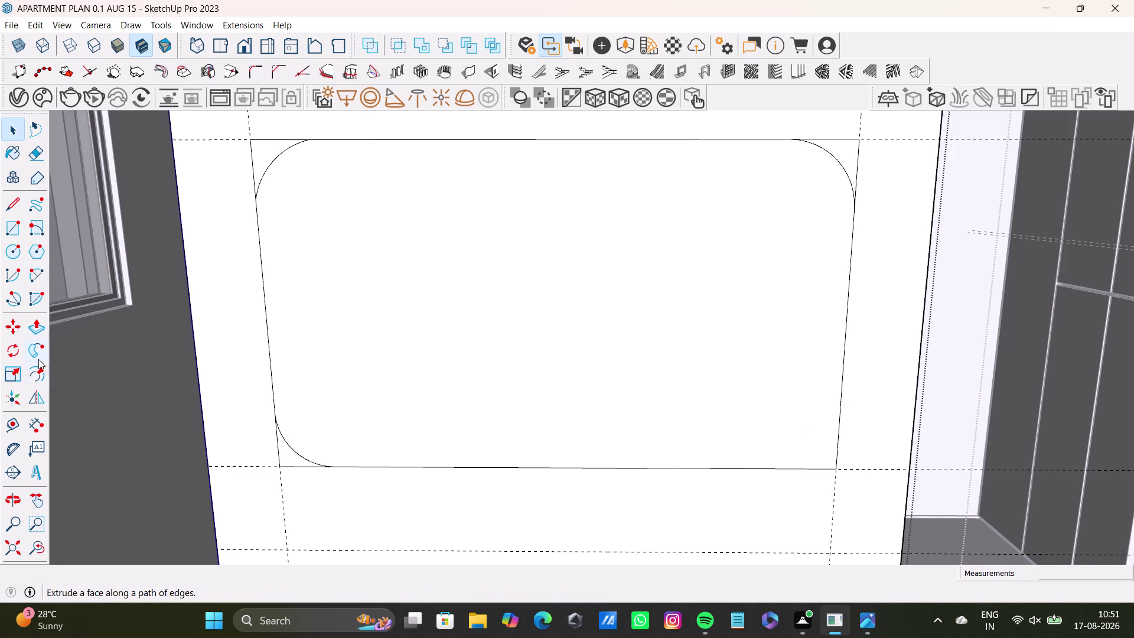
click(29, 277)
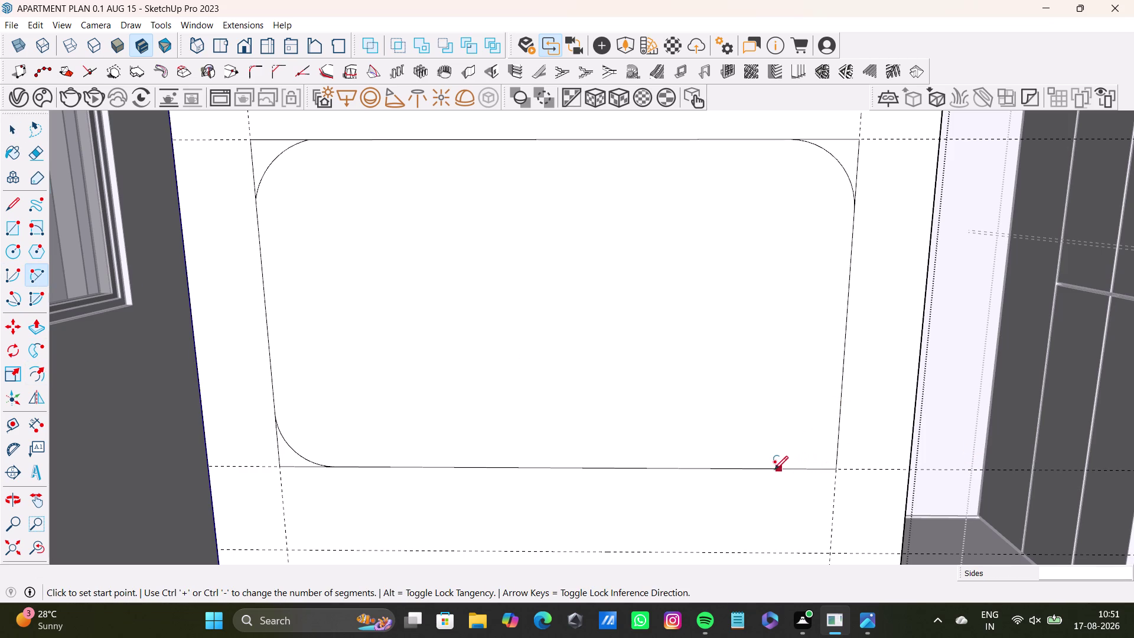
click(759, 466)
click(835, 409)
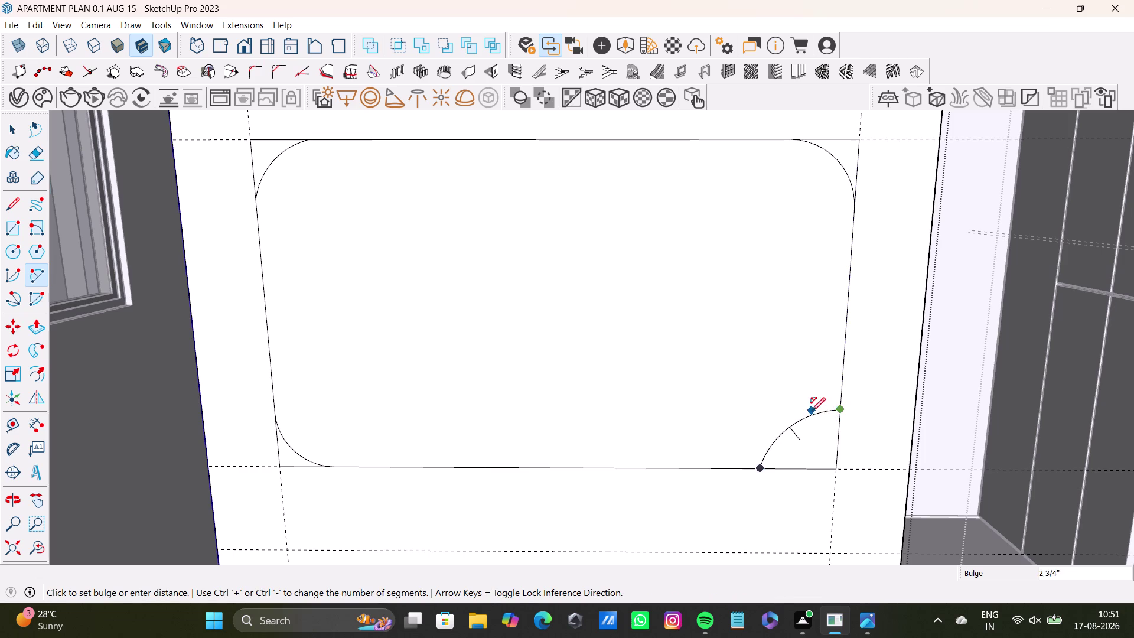
click(828, 435)
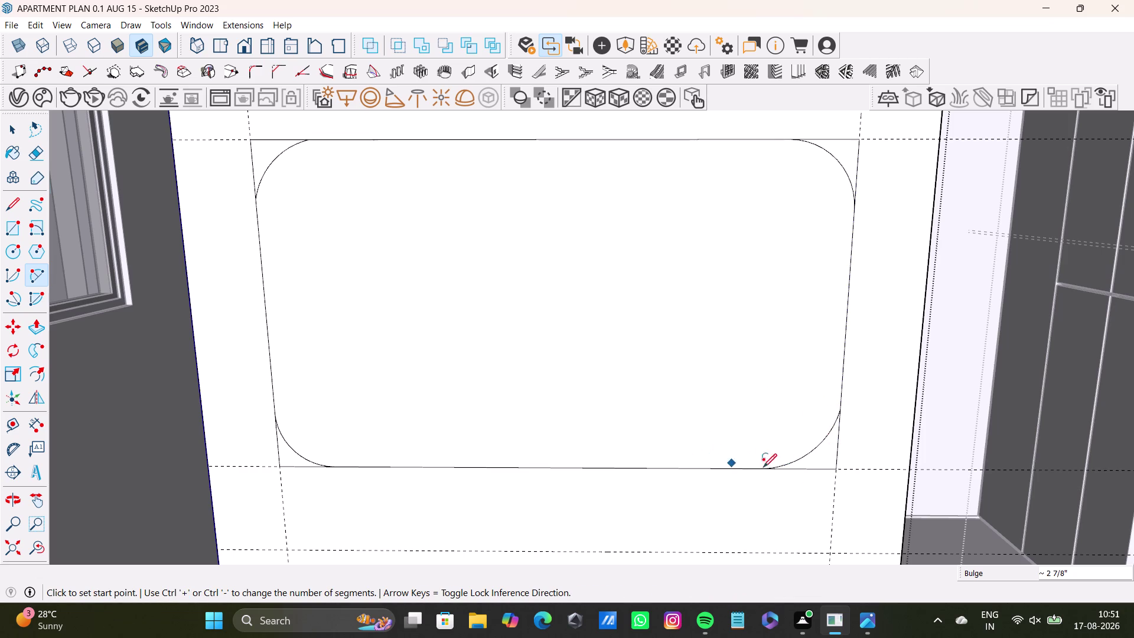
key(space)
key(ctrl+z)
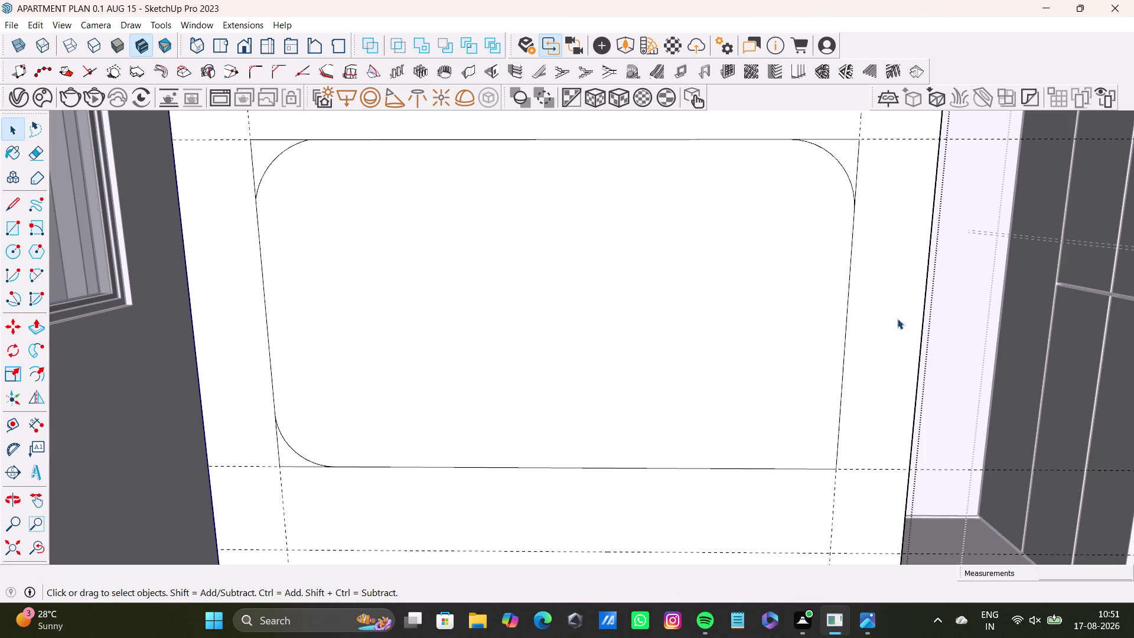
Redraw the bottom-right corner fillet, completing the four-corner rounded rectangle outline.
click(27, 273)
click(758, 468)
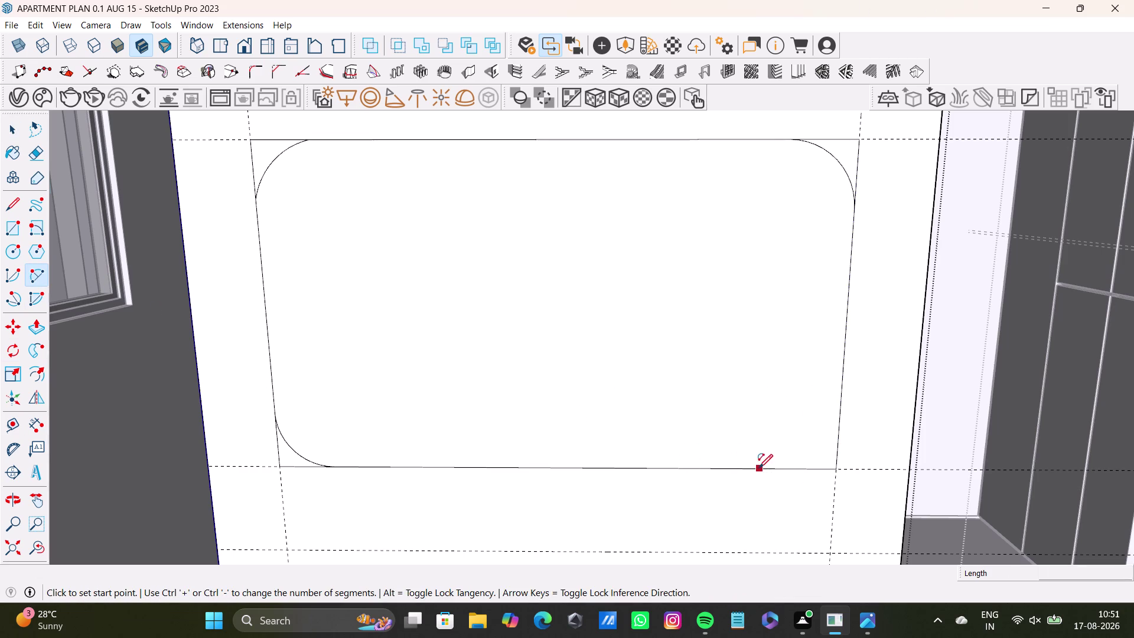
click(835, 415)
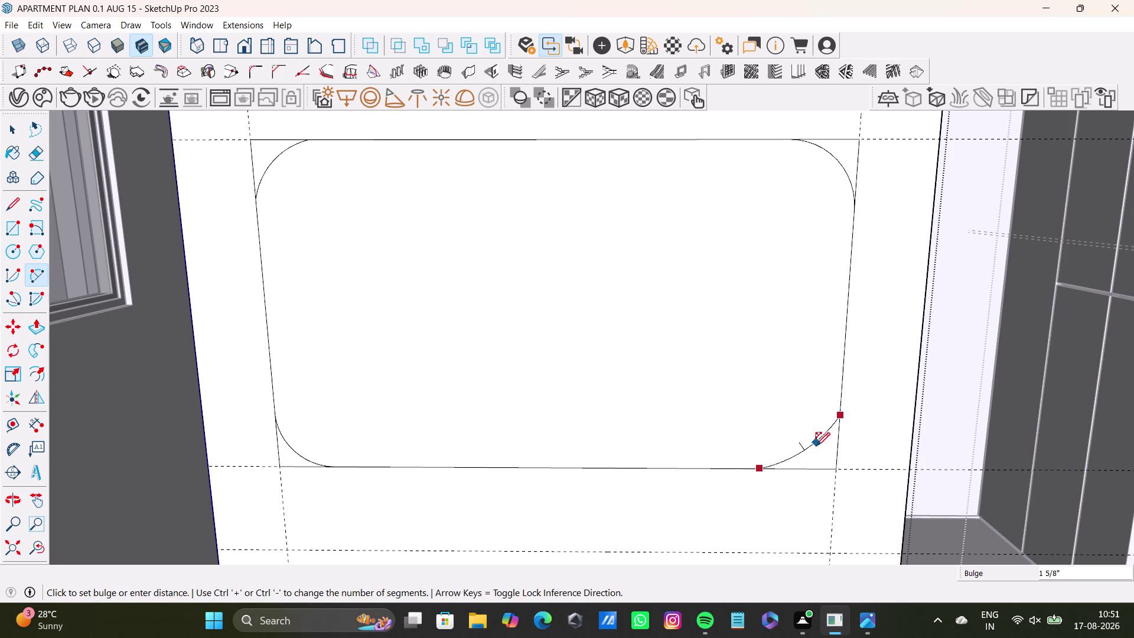
click(815, 446)
key(space)
key(ctrl+z)
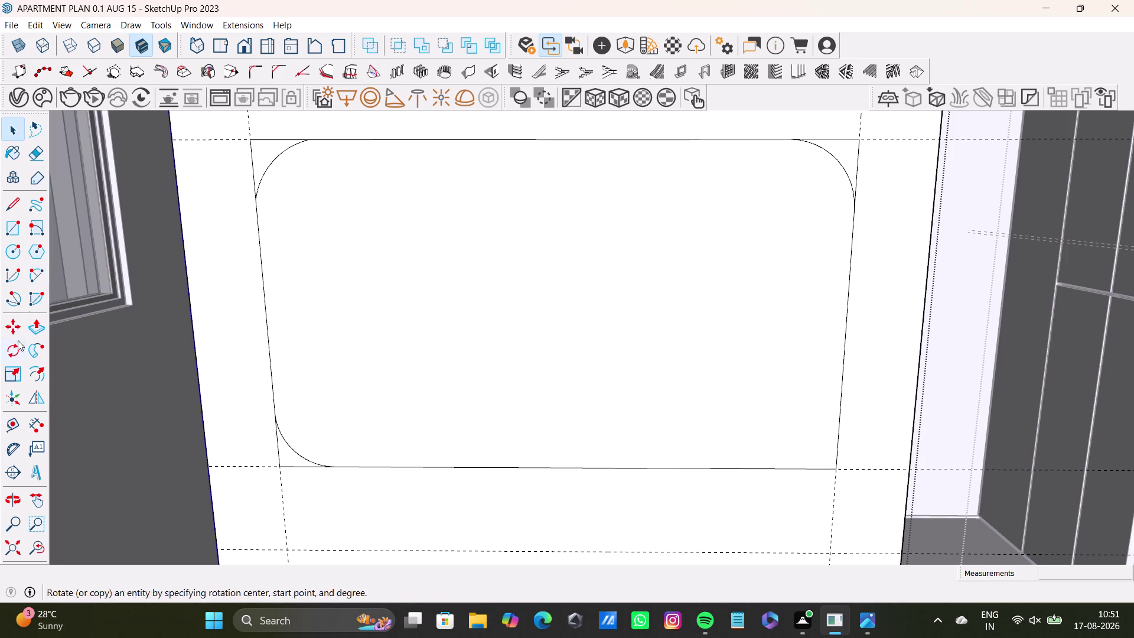
click(38, 276)
click(845, 407)
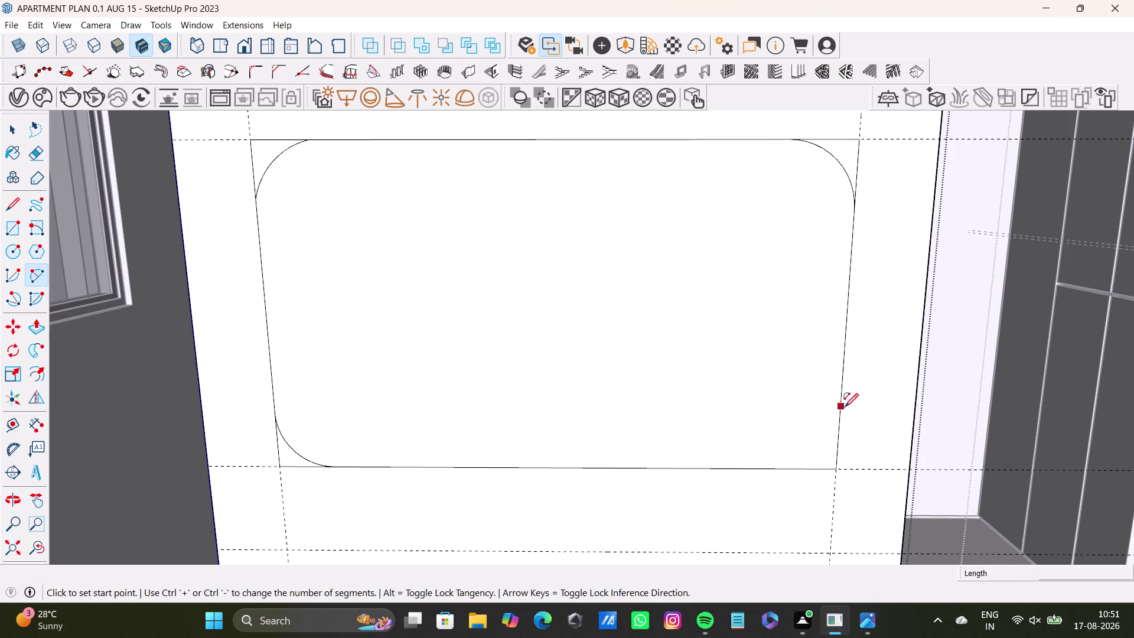
click(785, 469)
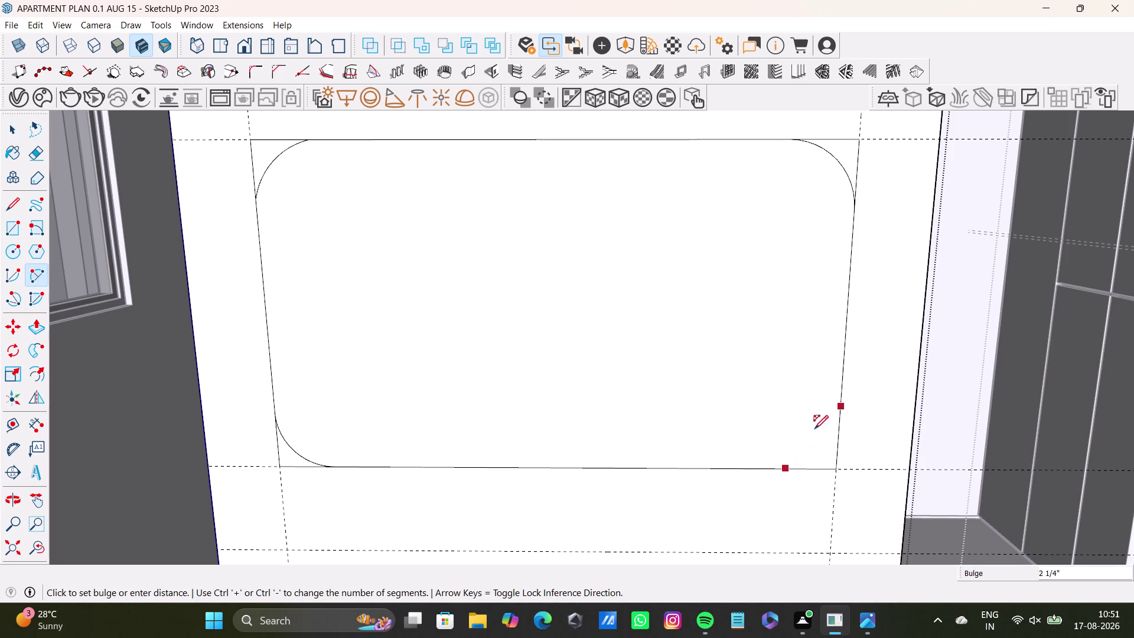
click(826, 441)
Delete the stray edge stubs at the panel's top-left rounded corner.
scroll(down, 3)
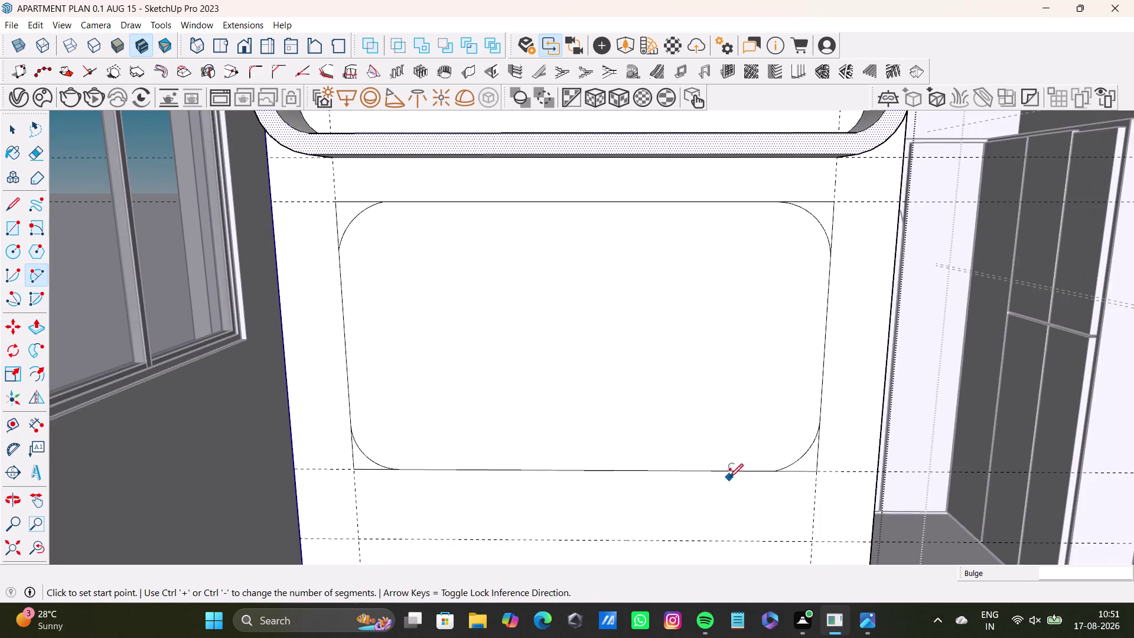
middle_drag(730, 477, 734, 496)
middle_drag(733, 496, 741, 524)
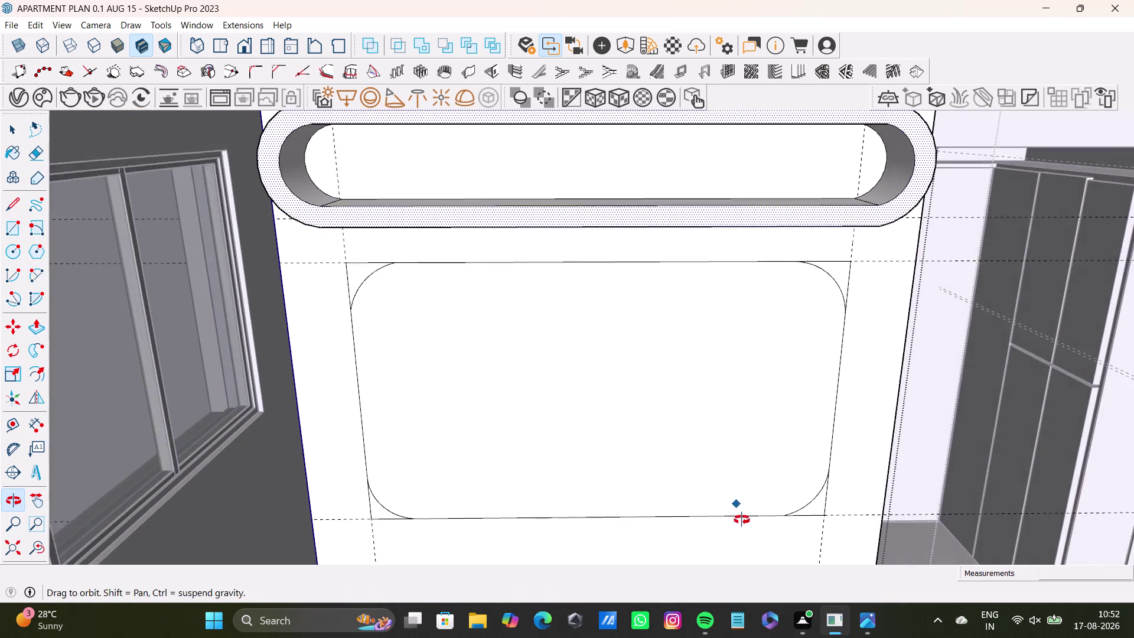
middle_drag(741, 524, 742, 519)
scroll(up, 3)
key(space)
click(343, 282)
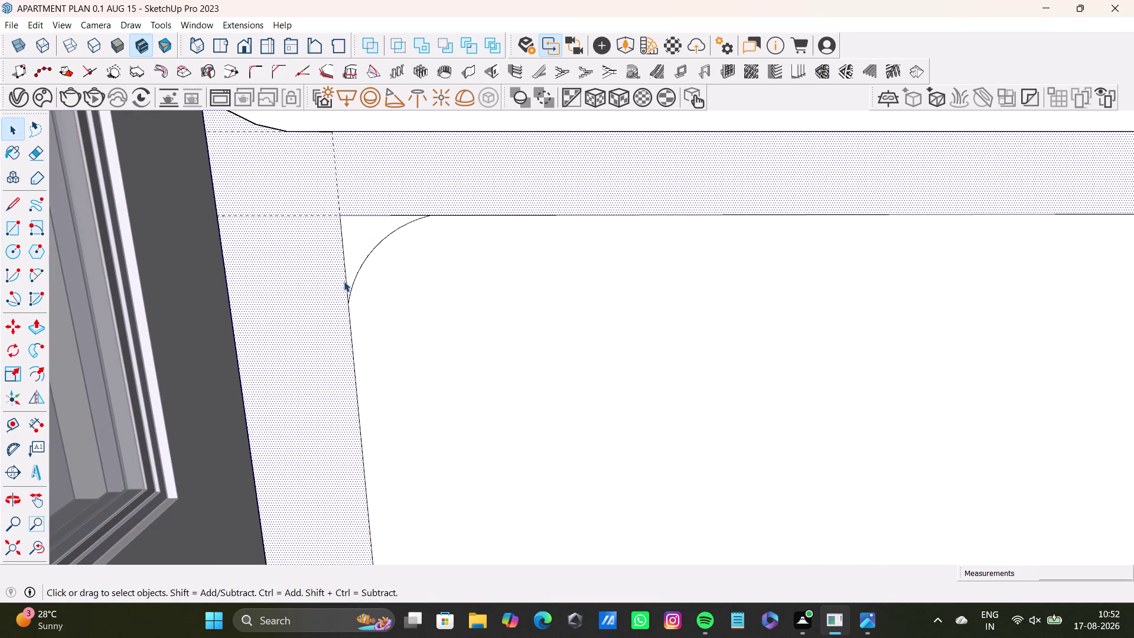
click(347, 278)
key(Delete)
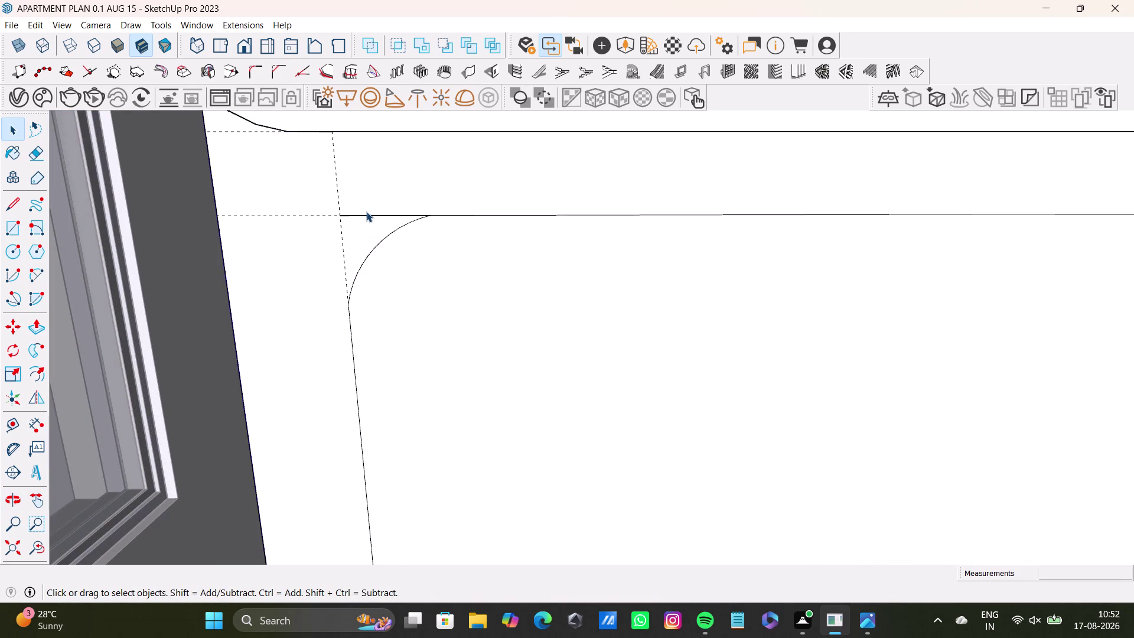
click(369, 212)
click(371, 215)
key(Delete)
Delete the leftover edge stubs at the top-right rounded corner.
scroll(down, 3)
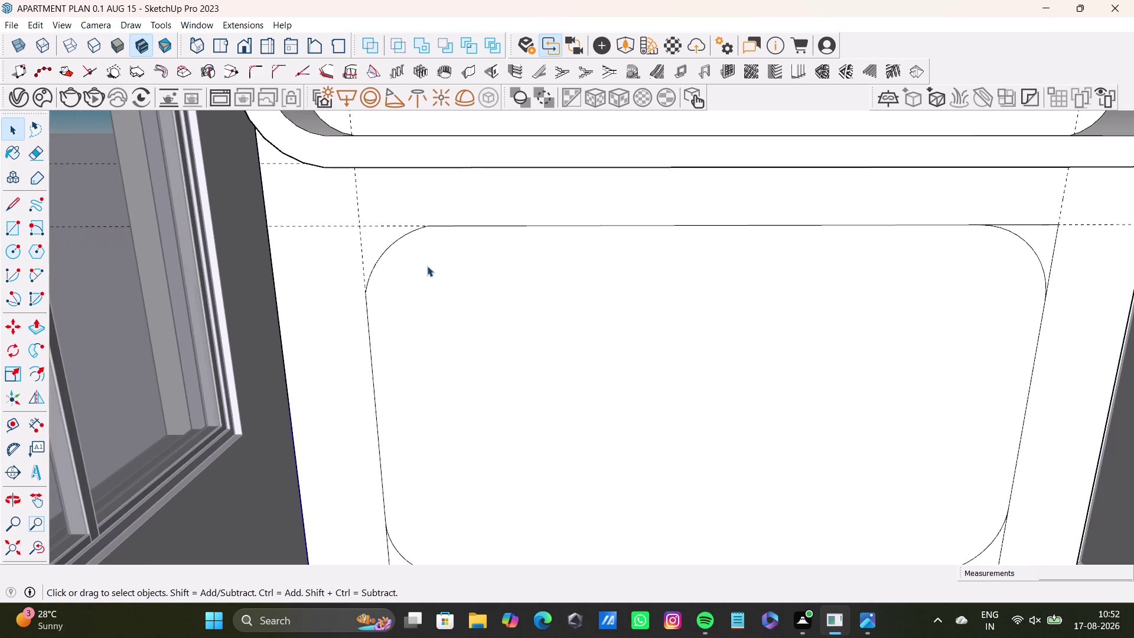
scroll(up, 3)
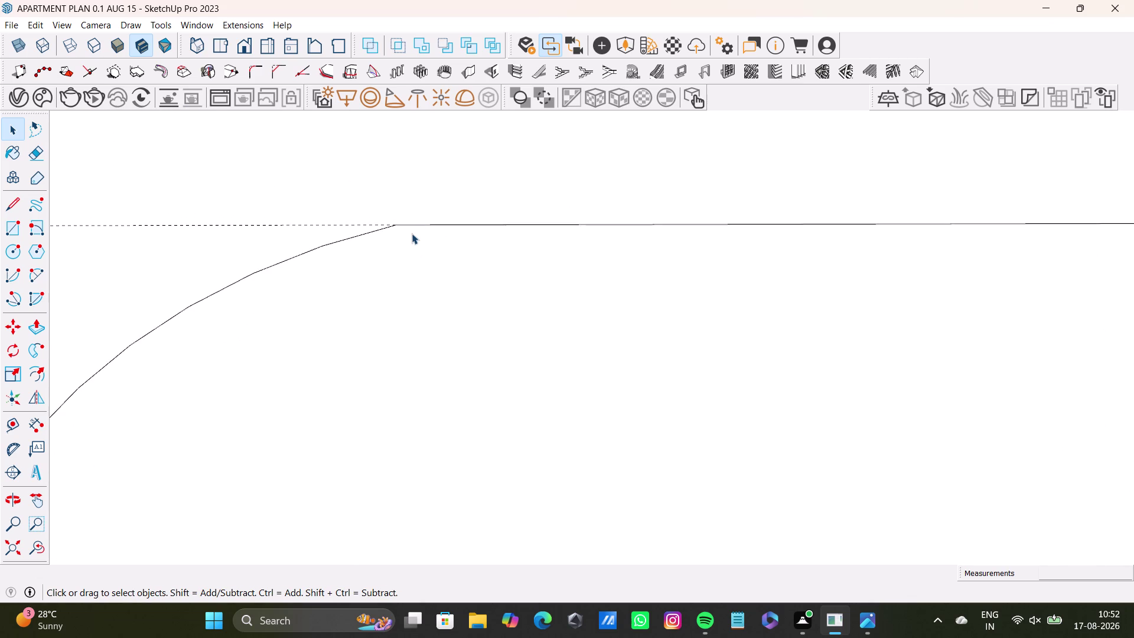
scroll(up, 3)
scroll(down, 3)
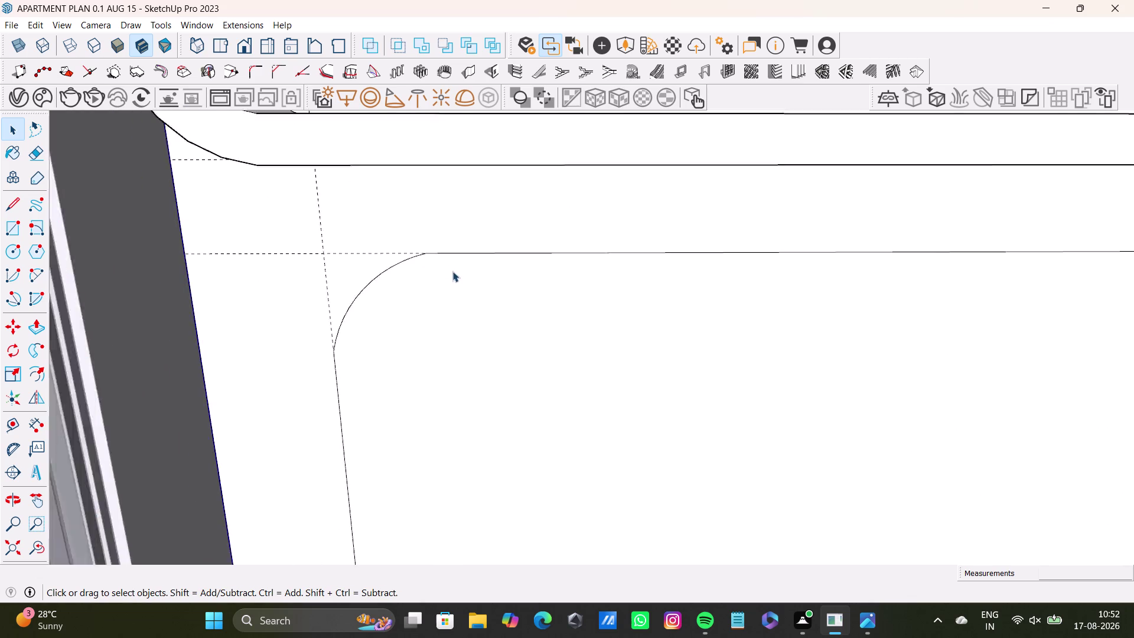
scroll(up, 3)
scroll(down, 3)
middle_drag(551, 342, 509, 344)
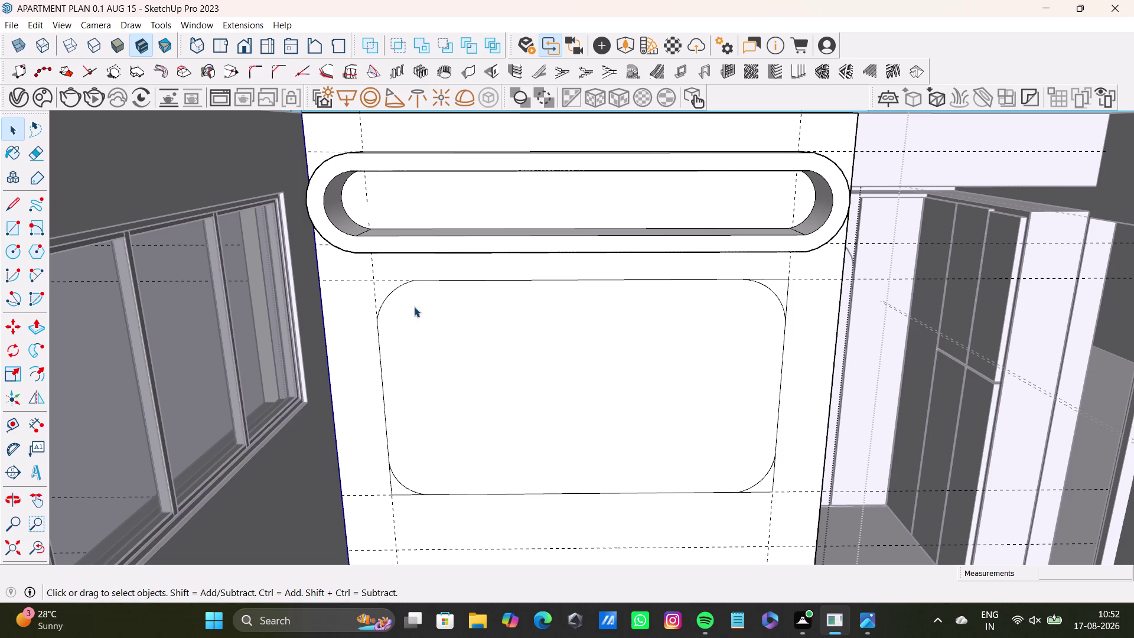
scroll(up, 3)
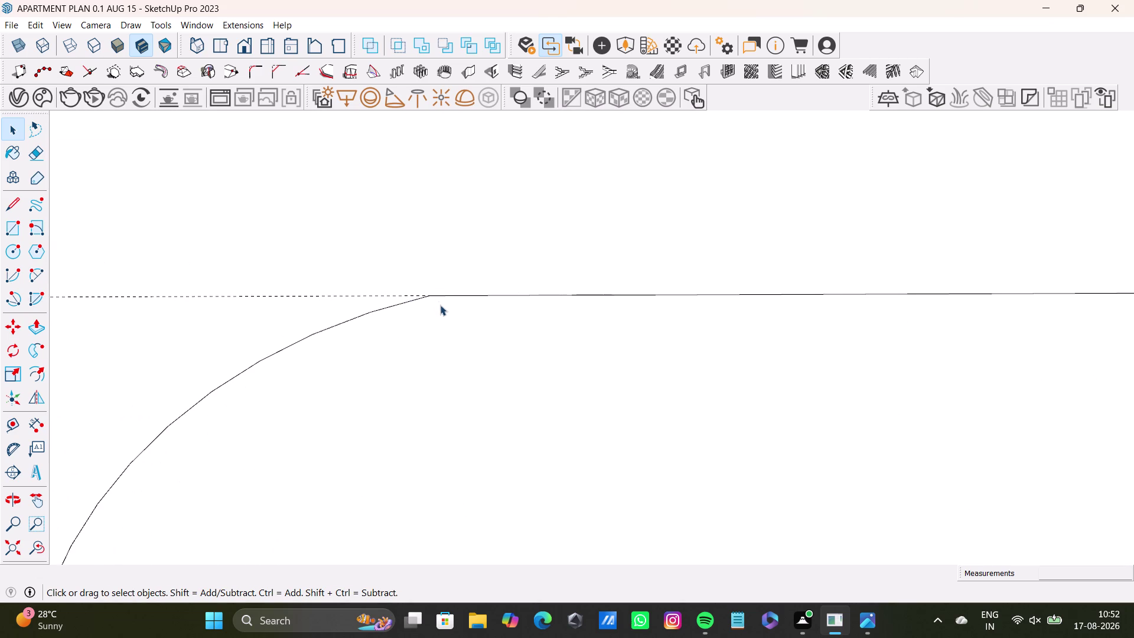
scroll(down, 3)
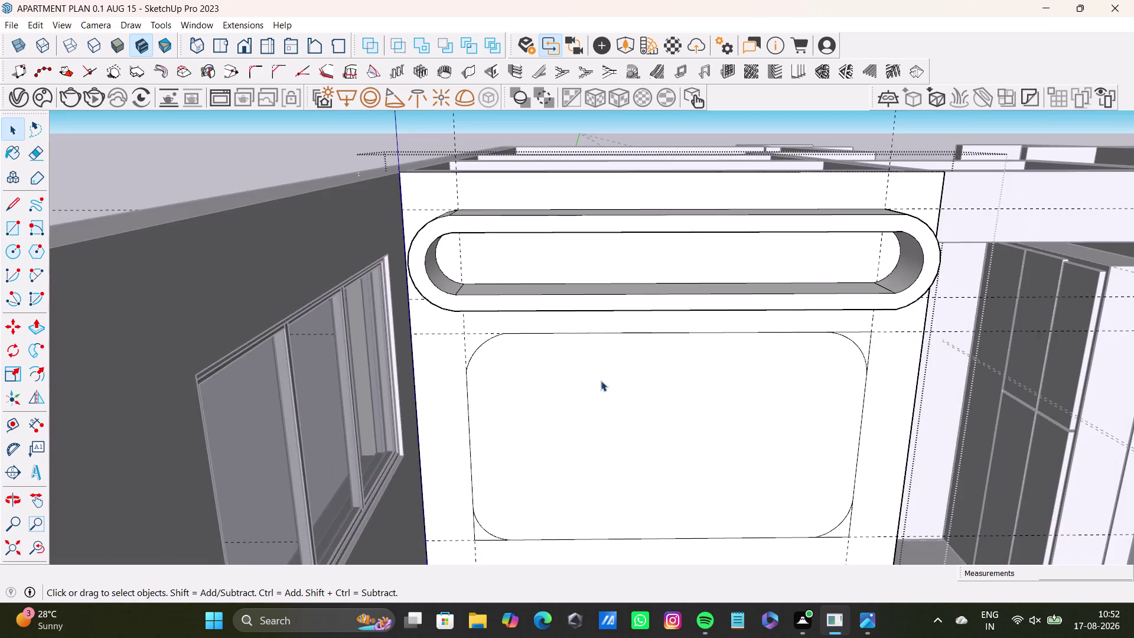
middle_drag(601, 380, 455, 356)
scroll(up, 3)
scroll(down, 3)
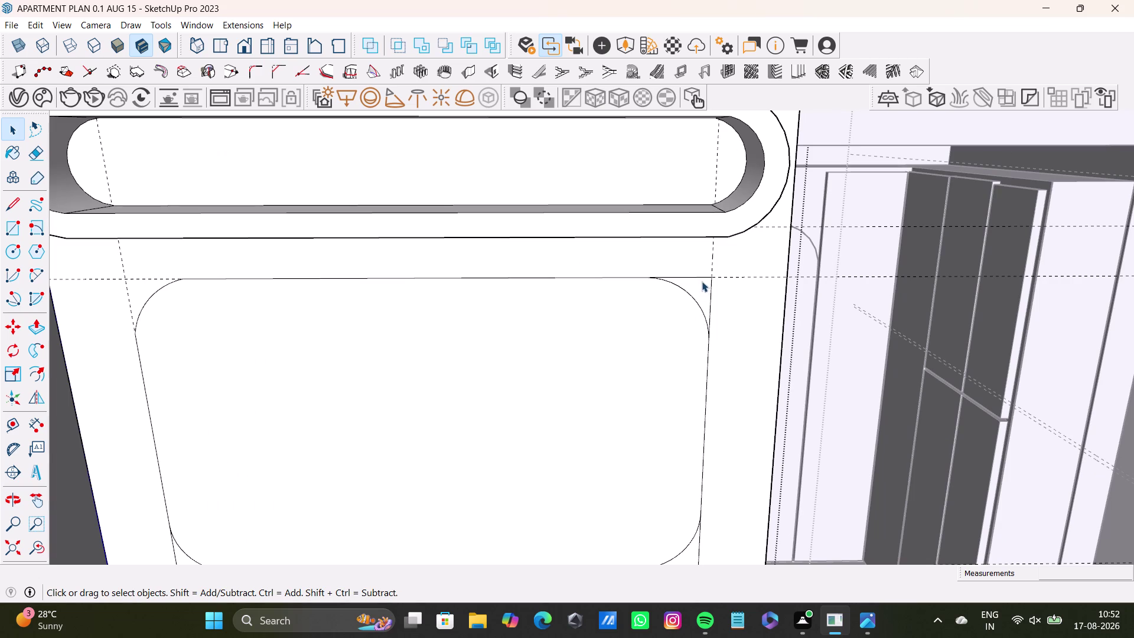
click(699, 277)
key(Delete)
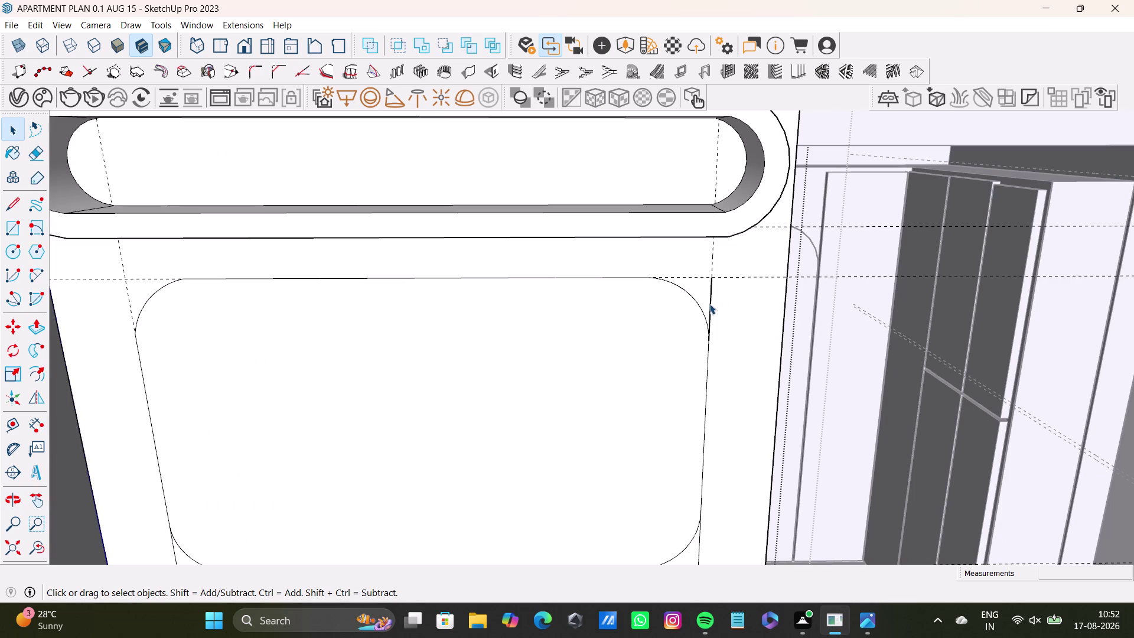
click(710, 303)
key(Delete)
Delete the leftover edge pieces at the bottom-left rounded corner.
scroll(down, 3)
middle_drag(624, 363, 645, 275)
scroll(up, 3)
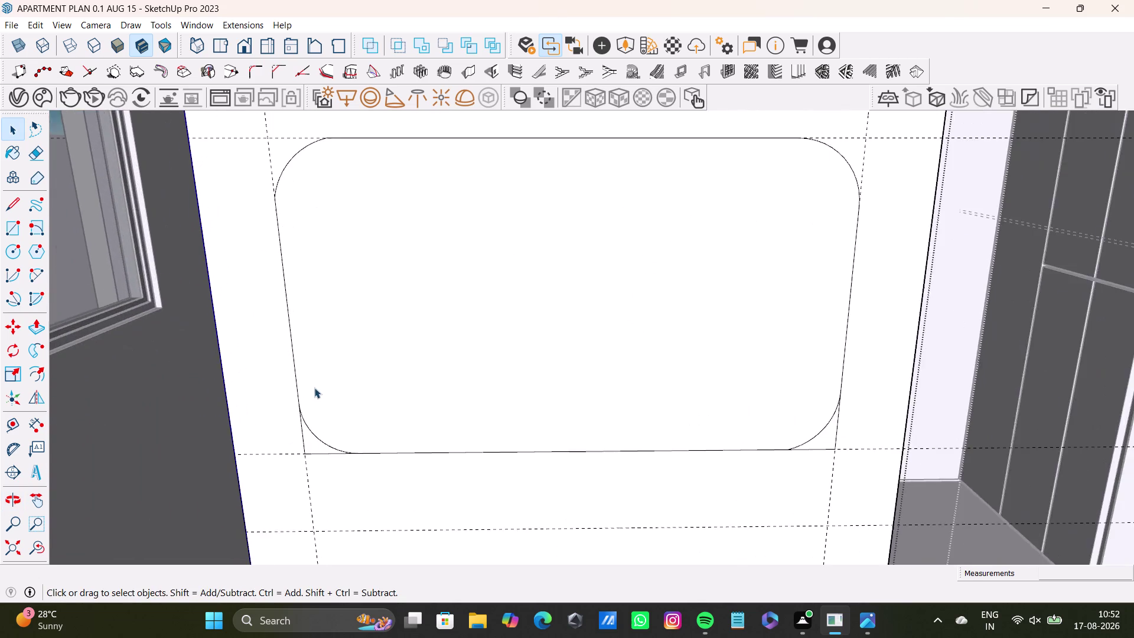
scroll(up, 3)
click(306, 443)
key(Delete)
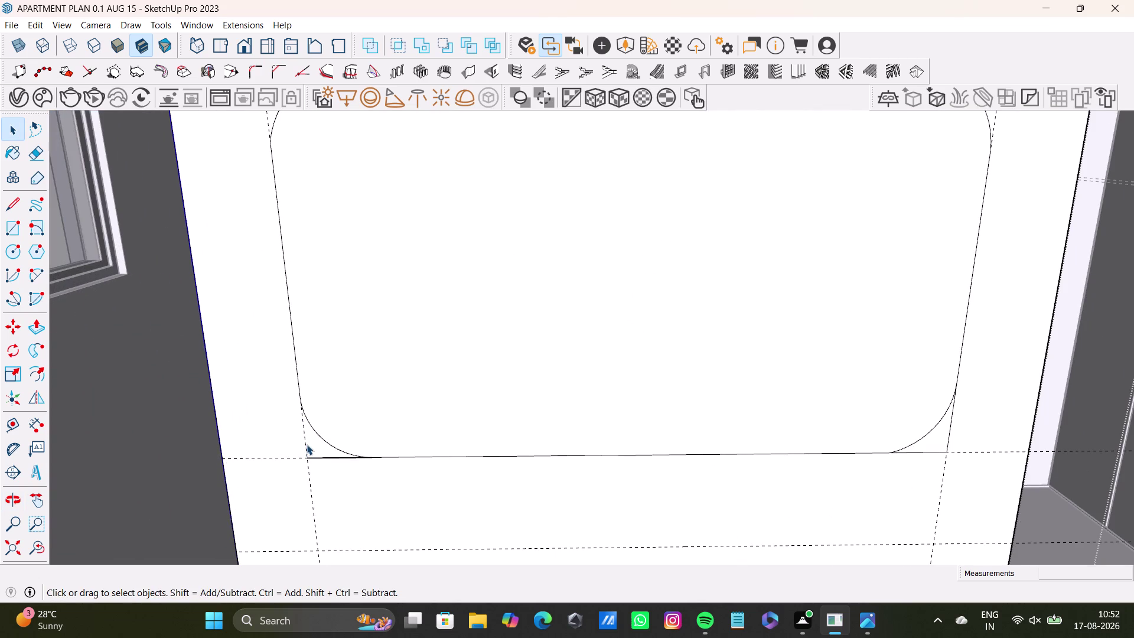
click(328, 457)
key(Delete)
Delete the stubs at the bottom-right corner and along the right side, then frame the panel.
scroll(down, 3)
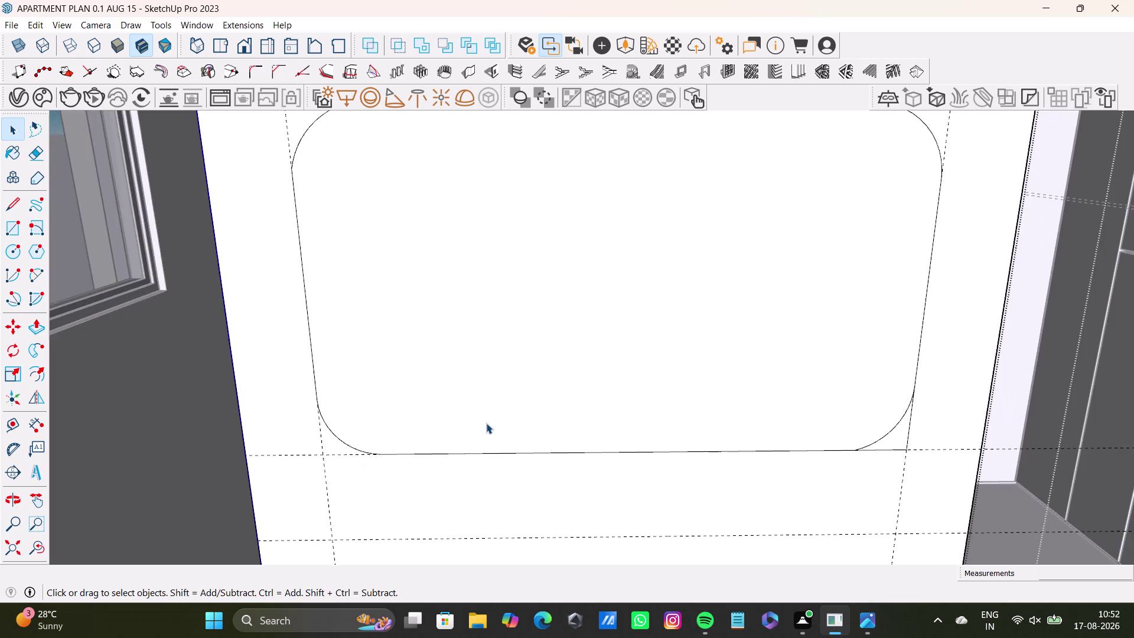
middle_drag(487, 421, 386, 388)
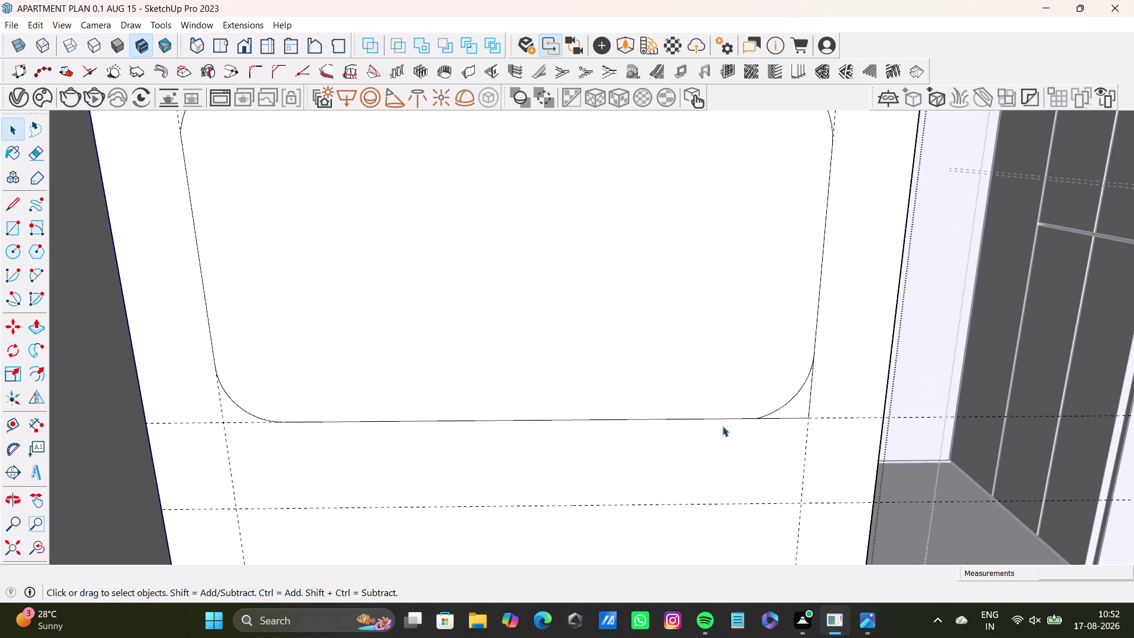
scroll(up, 3)
click(781, 413)
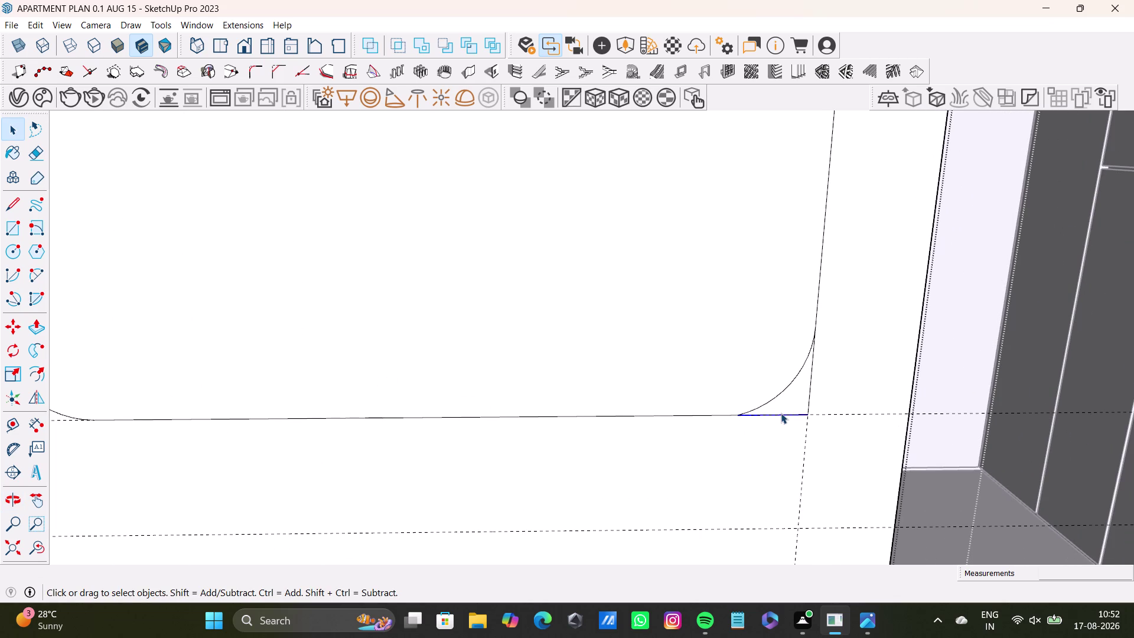
key(F12)
key(Delete)
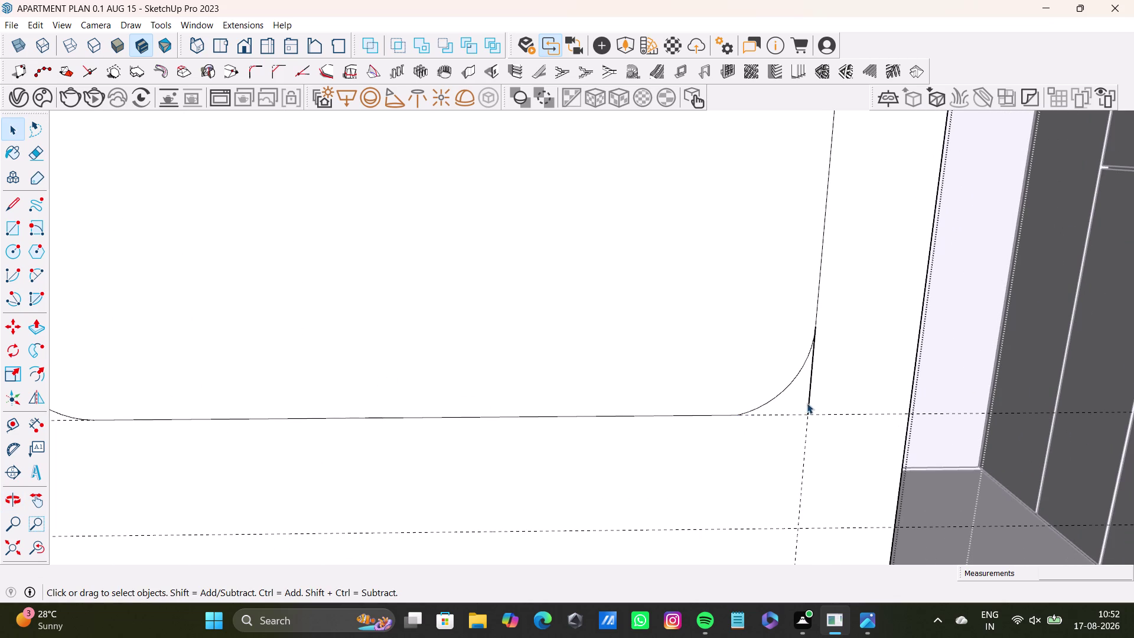
click(808, 403)
key(Delete)
scroll(down, 3)
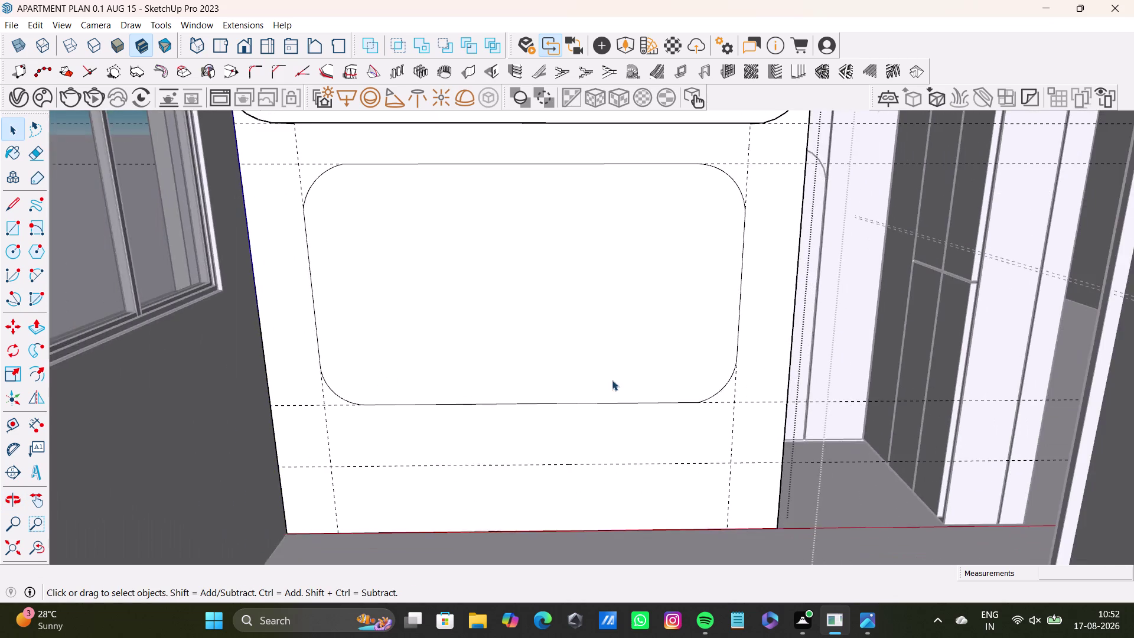
middle_drag(616, 370, 644, 407)
middle_drag(641, 418, 617, 423)
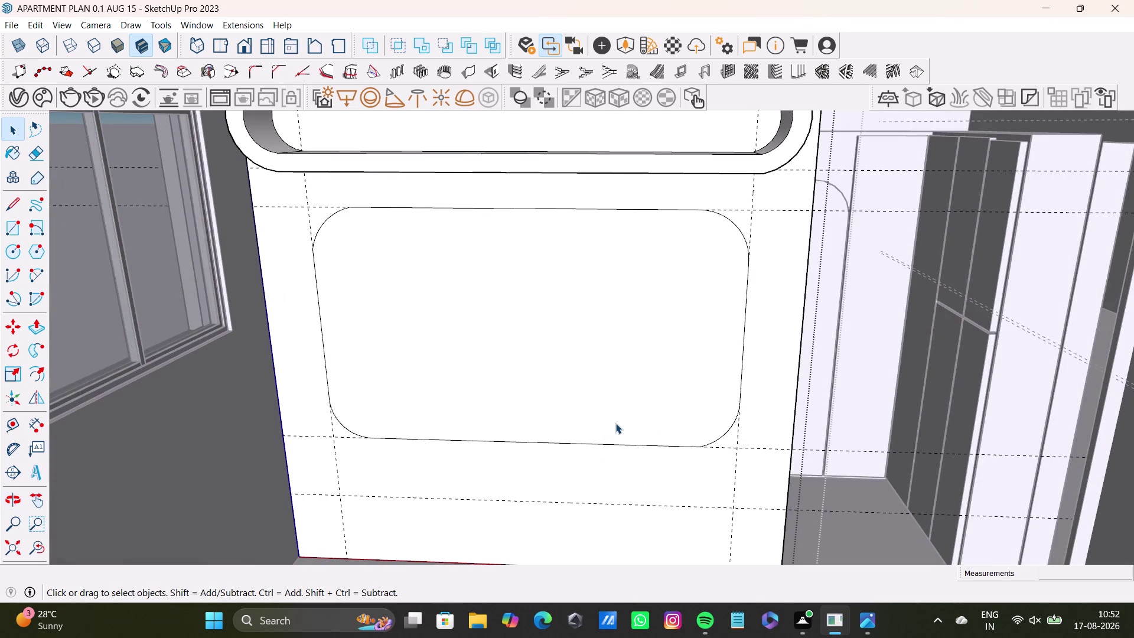
click(625, 383)
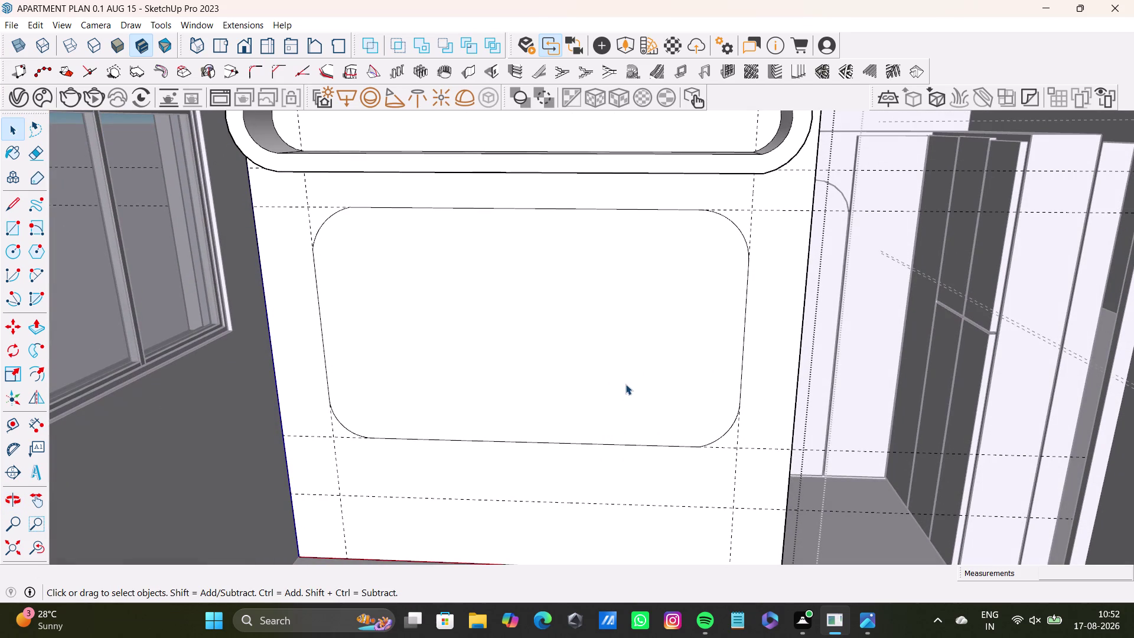
key(p)
click(635, 380)
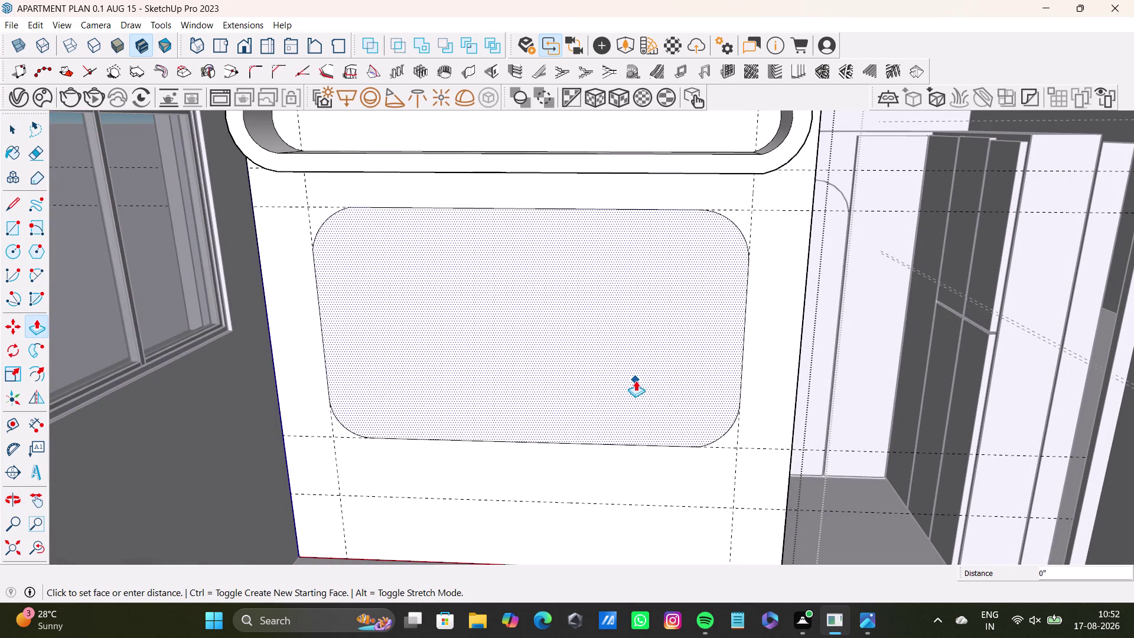
click(634, 383)
middle_drag(635, 384, 635, 427)
scroll(down, 3)
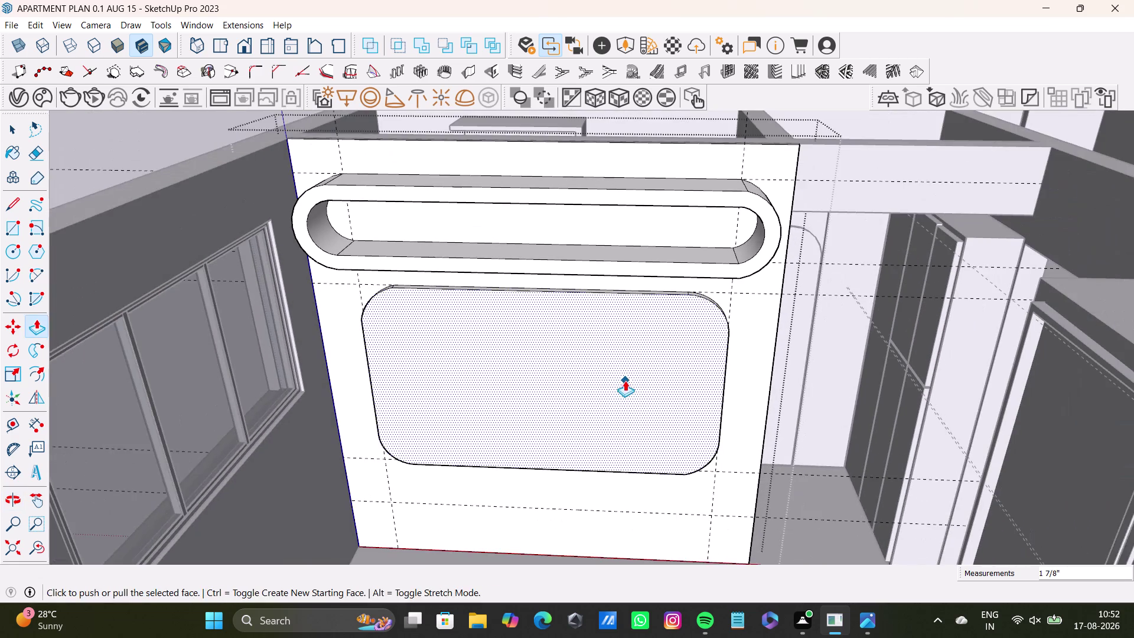
middle_drag(624, 380, 608, 353)
middle_drag(607, 353, 633, 391)
click(625, 381)
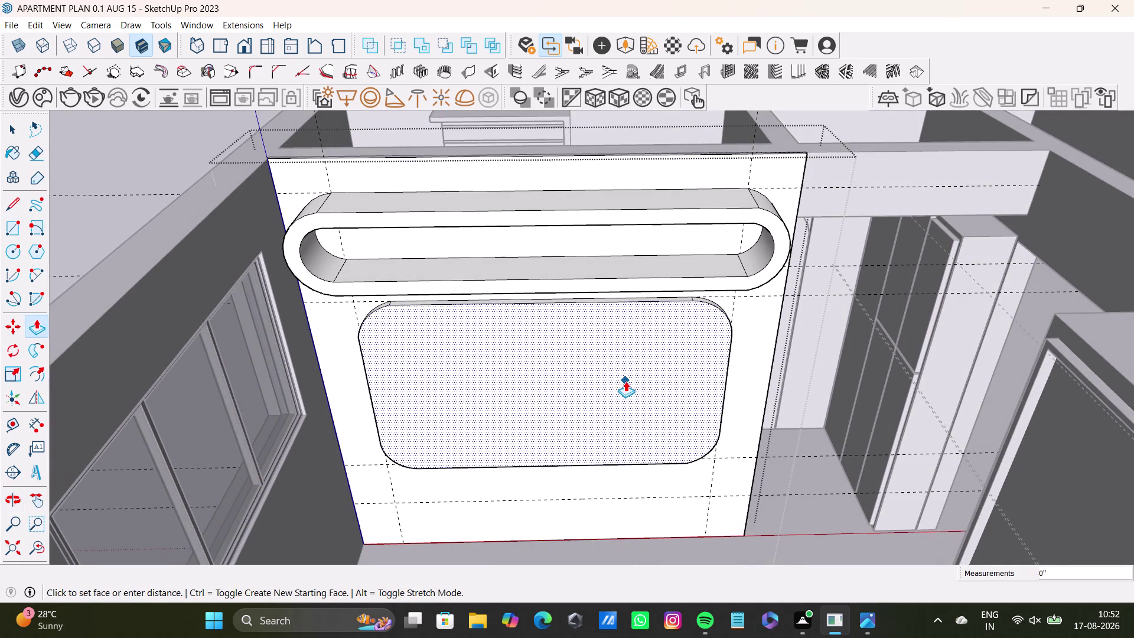
click(625, 377)
middle_drag(656, 388, 507, 424)
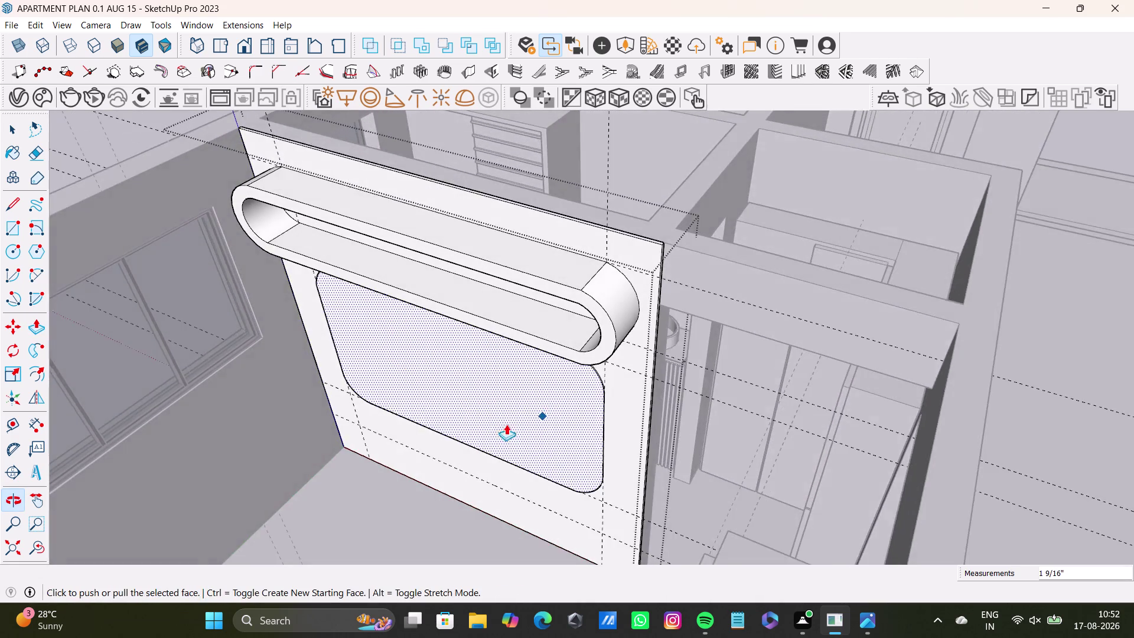
scroll(up, 3)
middle_drag(549, 407, 478, 401)
scroll(up, 3)
middle_drag(518, 373, 525, 323)
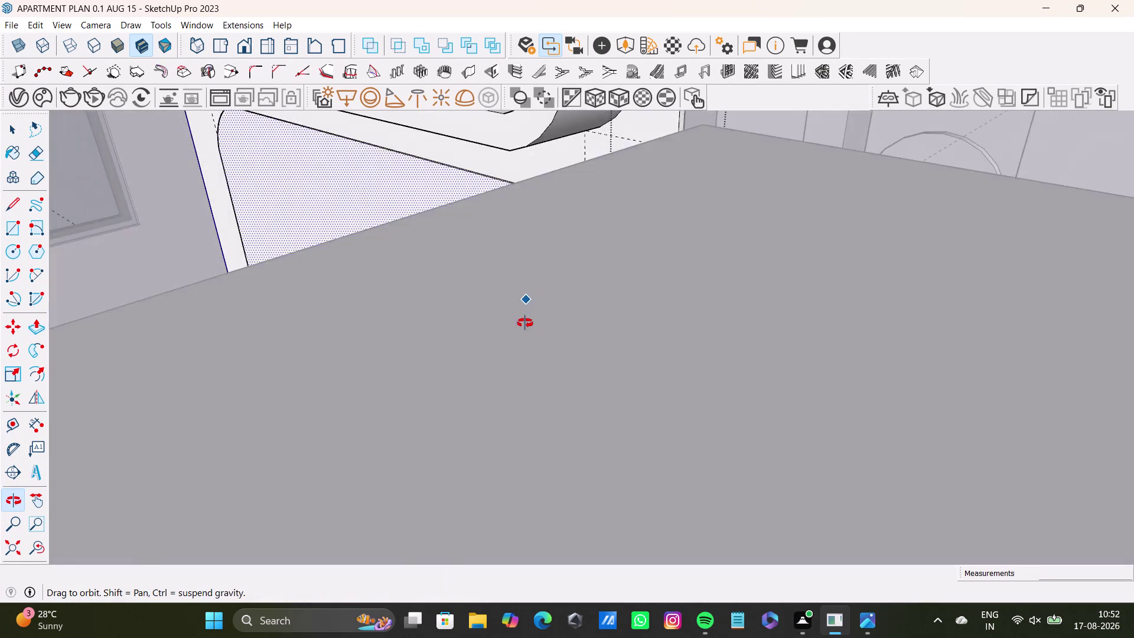
middle_drag(525, 323, 540, 361)
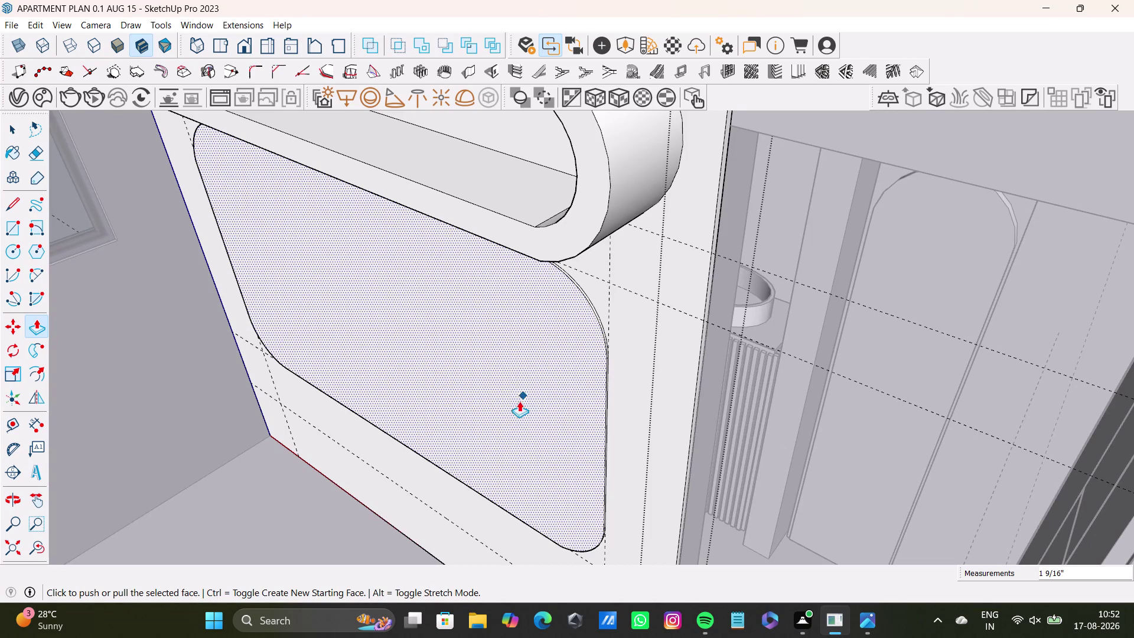
middle_drag(520, 405, 698, 393)
middle_drag(448, 333, 546, 333)
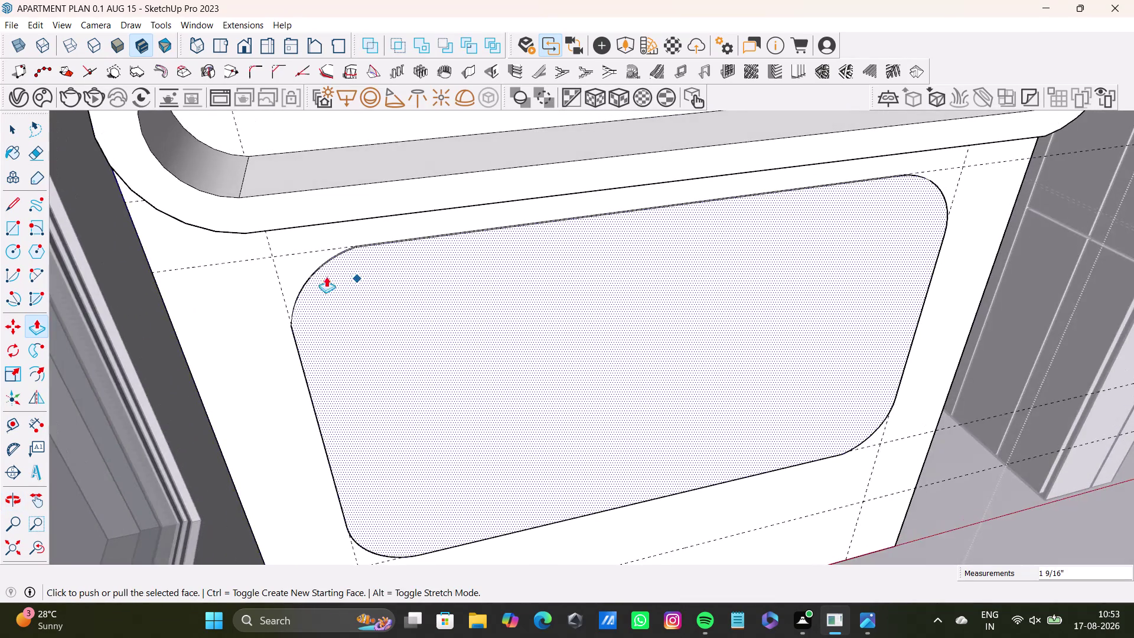
scroll(up, 3)
scroll(up, 3)
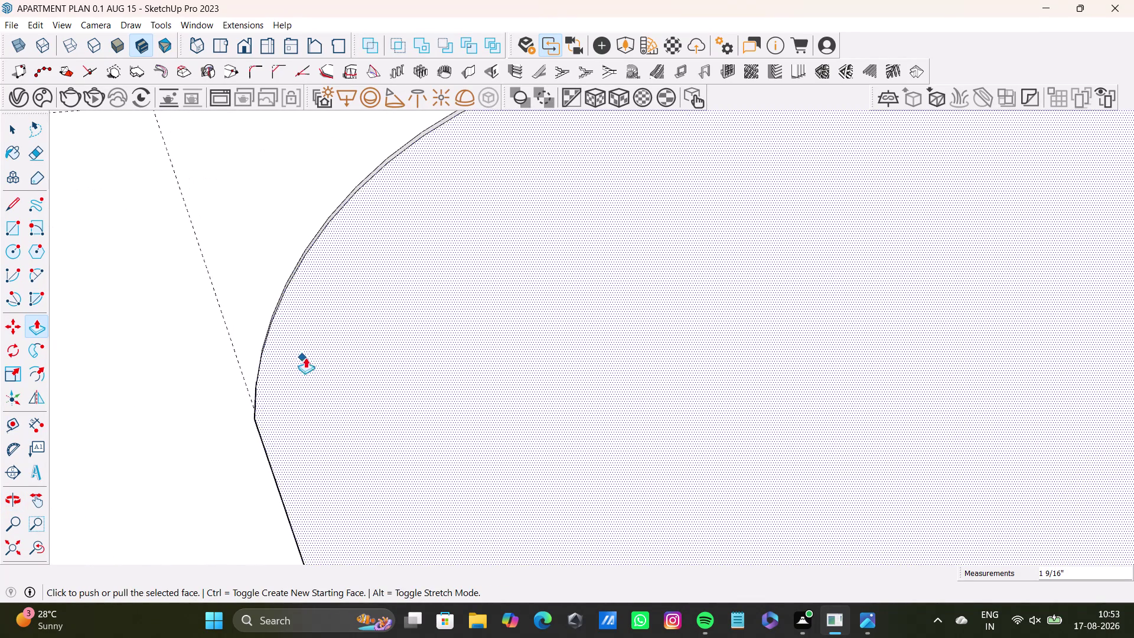
middle_drag(310, 357, 294, 282)
scroll(down, 3)
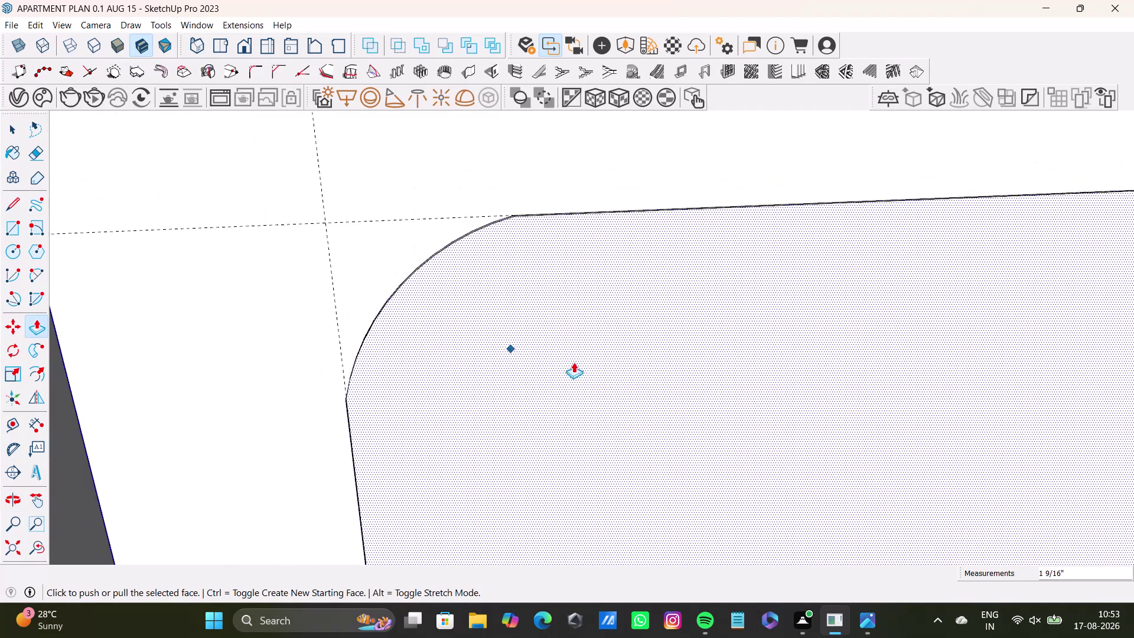
scroll(down, 3)
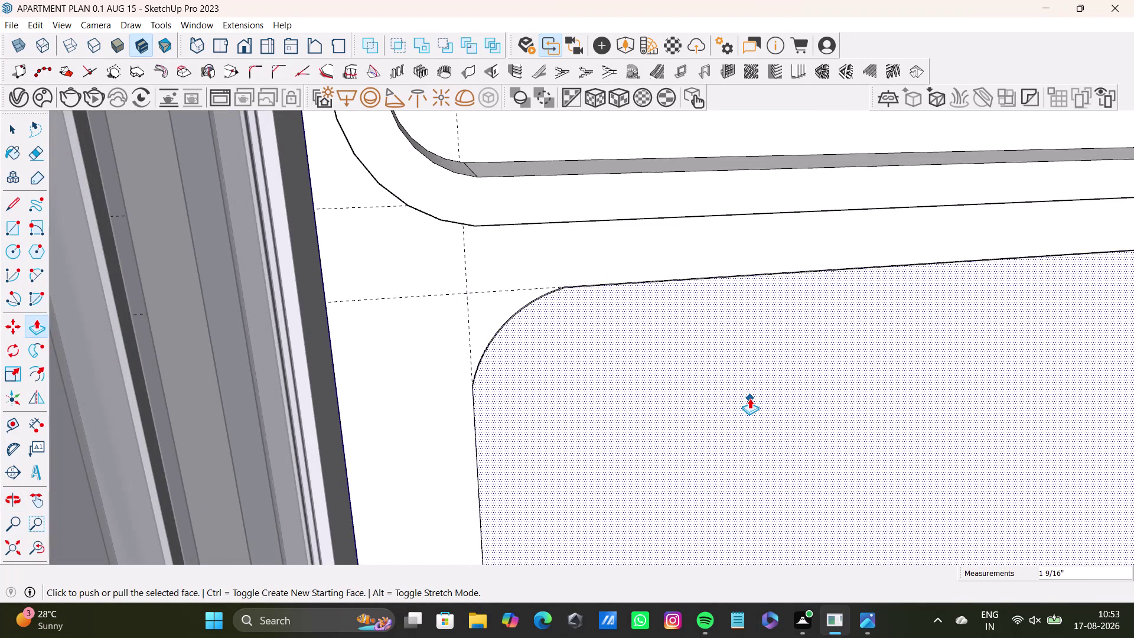
middle_drag(771, 412, 607, 402)
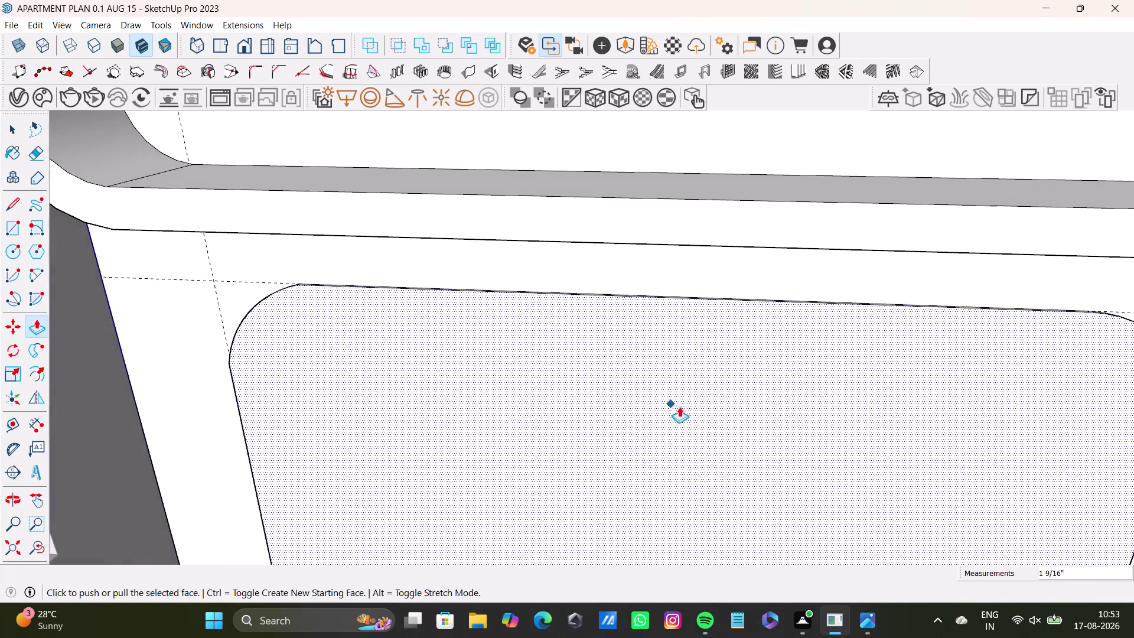
scroll(down, 3)
middle_drag(696, 409, 602, 267)
scroll(down, 3)
middle_drag(633, 304, 622, 281)
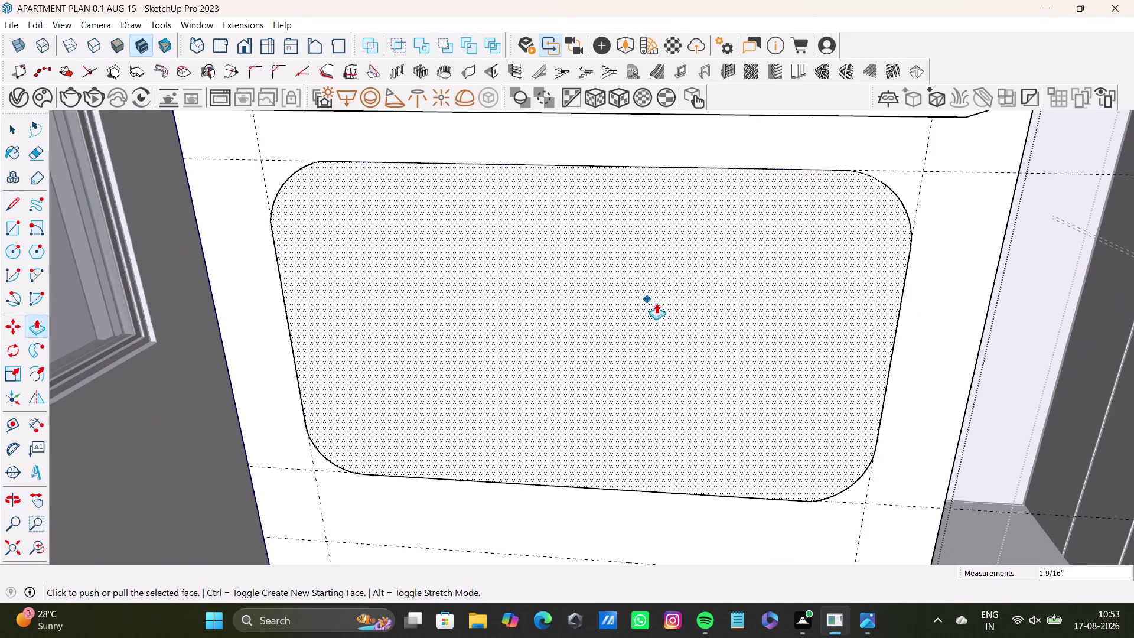
middle_drag(707, 331, 698, 312)
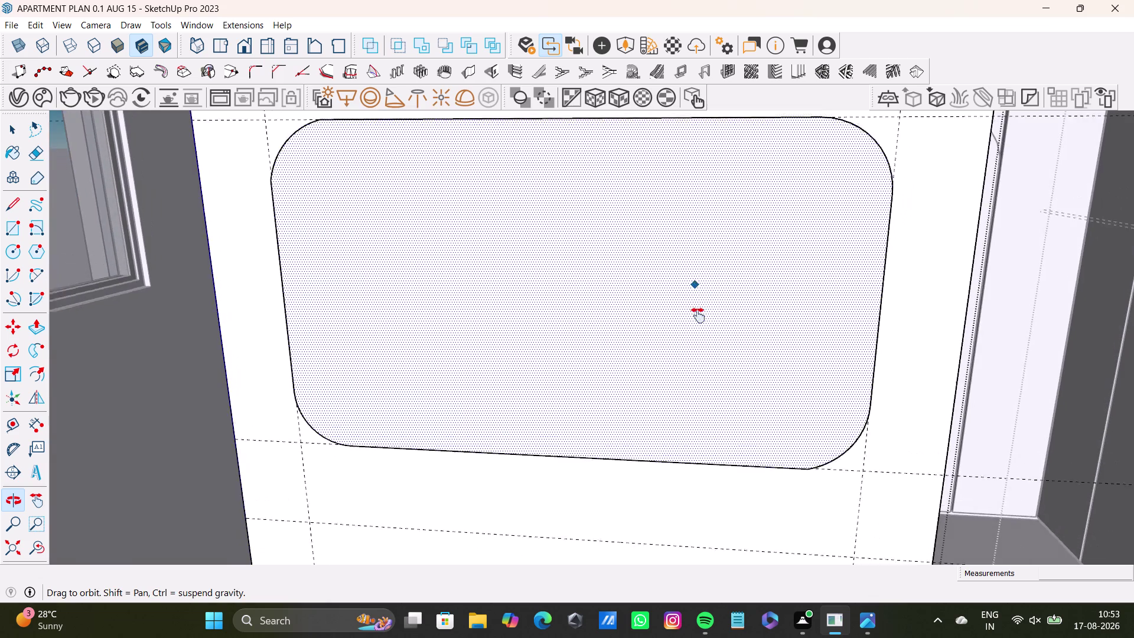
middle_drag(698, 312, 686, 393)
middle_drag(698, 391, 707, 366)
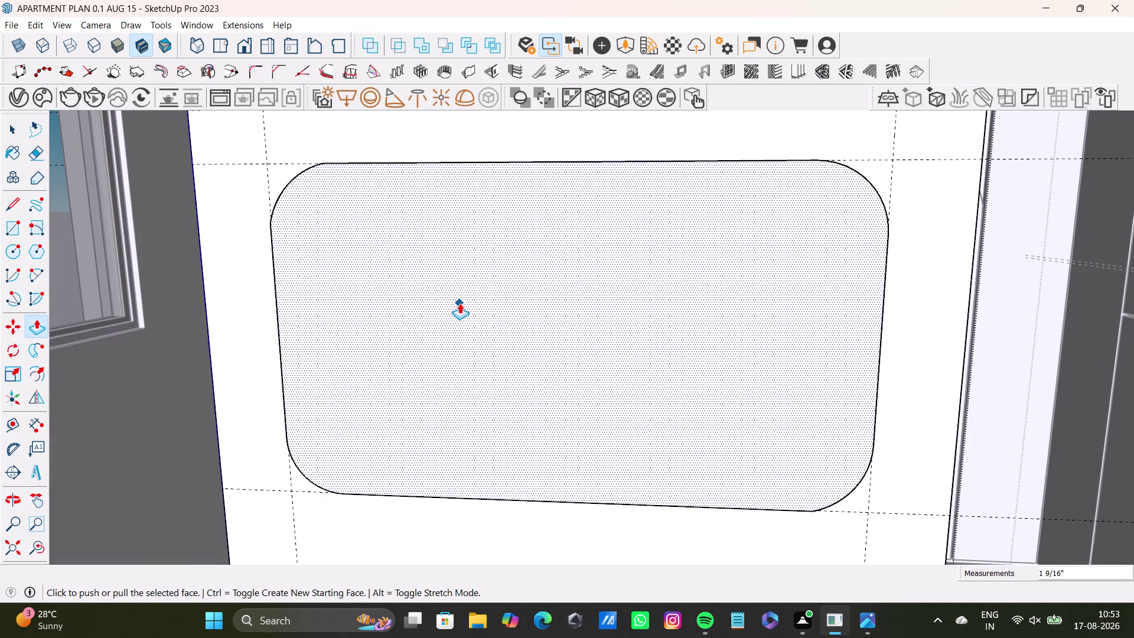
scroll(down, 3)
middle_drag(520, 324, 562, 343)
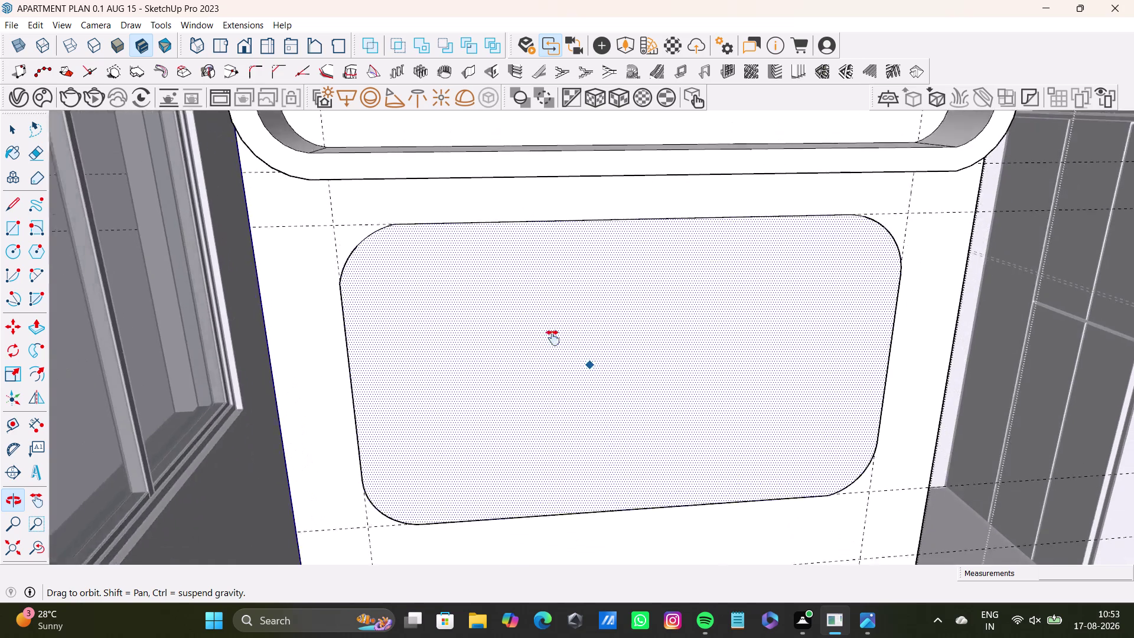
middle_drag(562, 344, 507, 318)
scroll(down, 3)
middle_drag(556, 351, 503, 241)
middle_drag(533, 269, 488, 271)
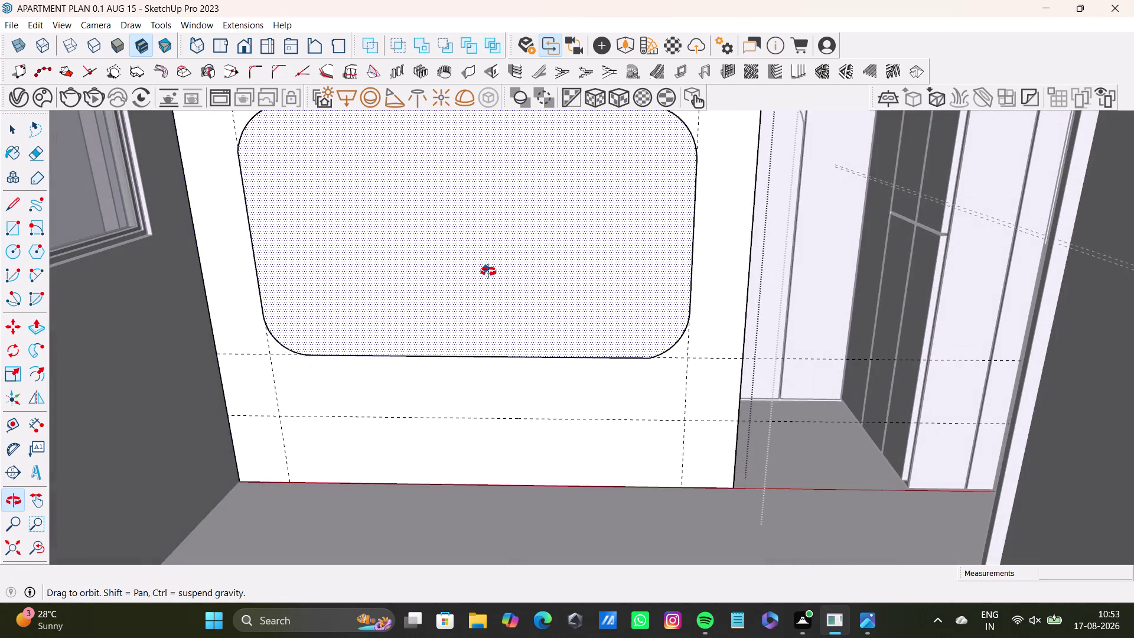
middle_drag(489, 272, 491, 261)
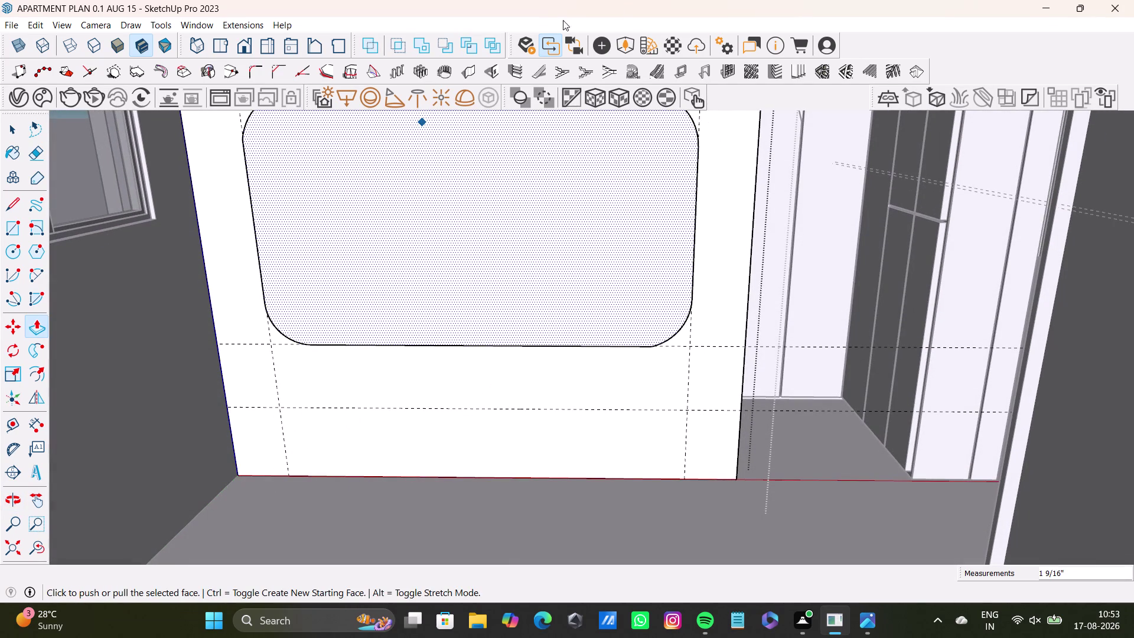
middle_drag(455, 357, 496, 486)
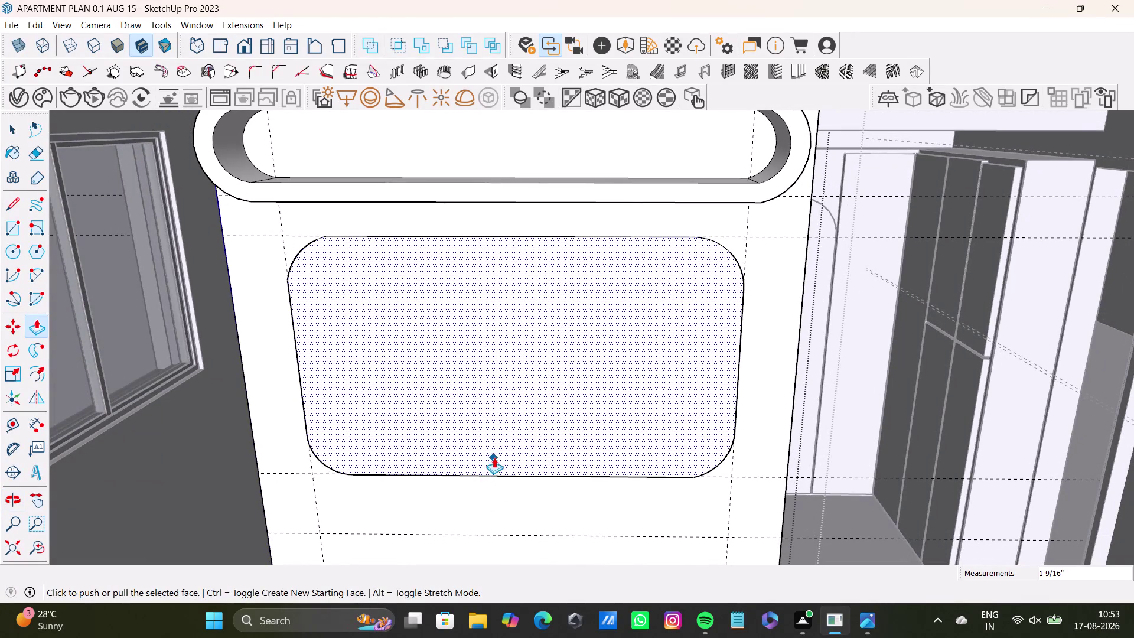
scroll(down, 3)
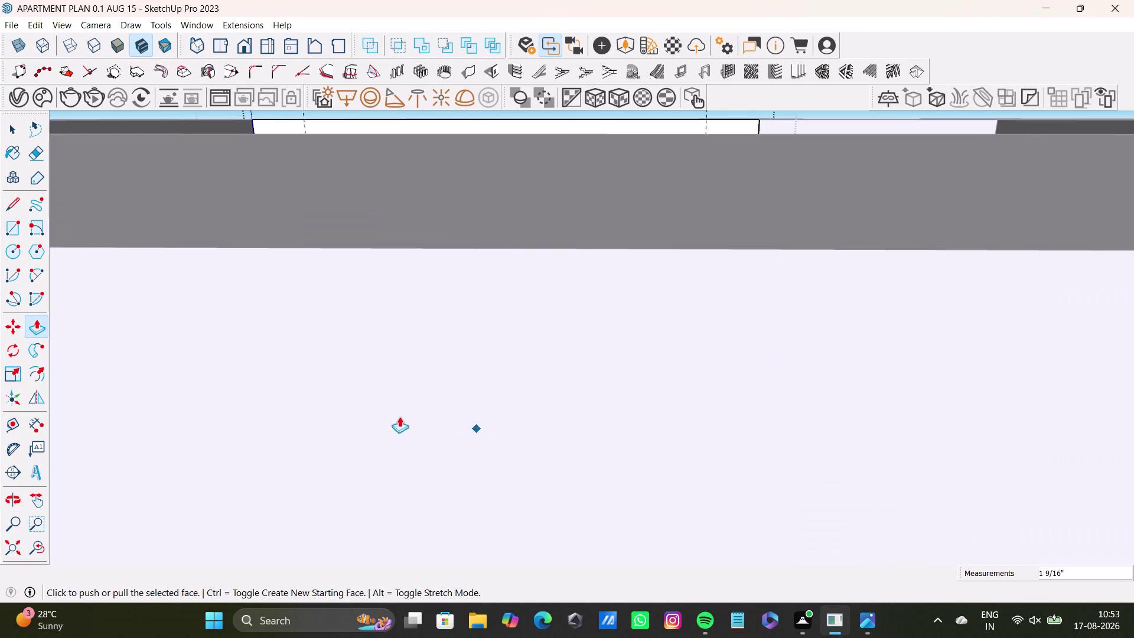
click(17, 546)
middle_drag(733, 244, 557, 406)
scroll(up, 3)
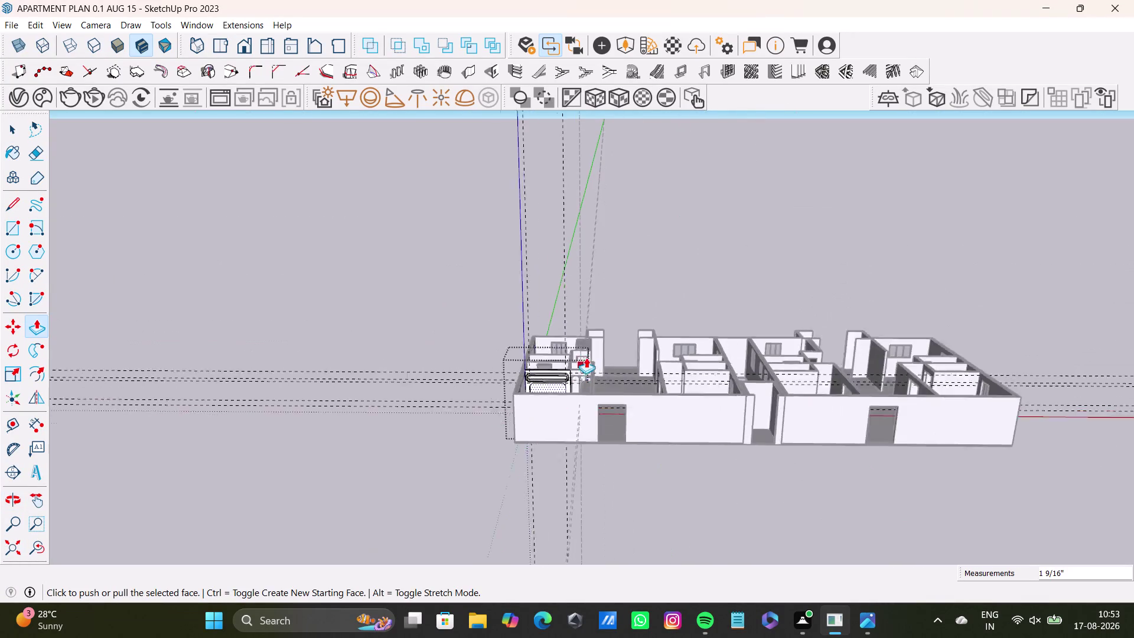
scroll(up, 3)
middle_drag(547, 414, 537, 499)
scroll(up, 3)
middle_drag(549, 432, 587, 492)
scroll(up, 3)
middle_drag(590, 485, 599, 447)
middle_drag(600, 455, 601, 421)
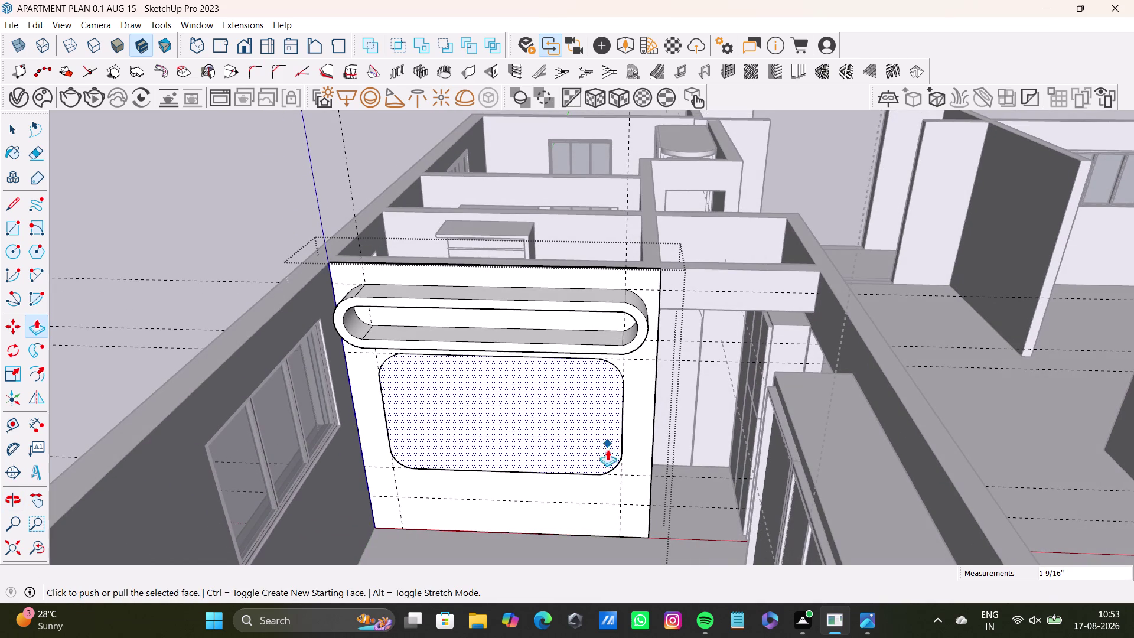
middle_drag(607, 451, 604, 401)
middle_drag(604, 401, 598, 433)
scroll(up, 3)
middle_drag(596, 434, 622, 457)
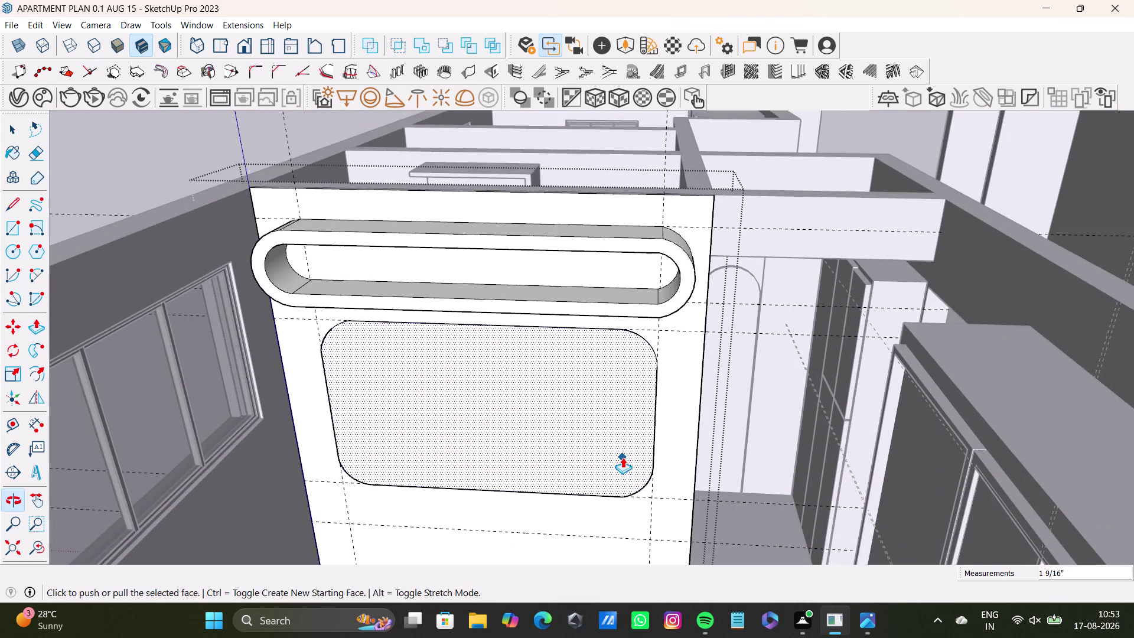
scroll(up, 3)
middle_drag(623, 458, 585, 457)
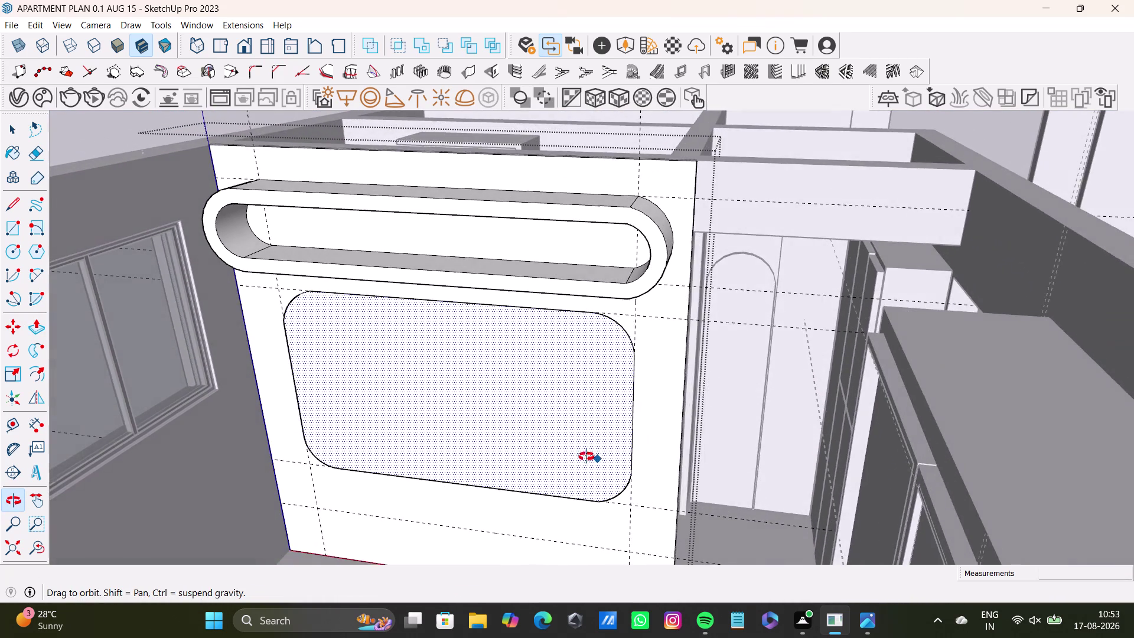
middle_drag(585, 456, 596, 460)
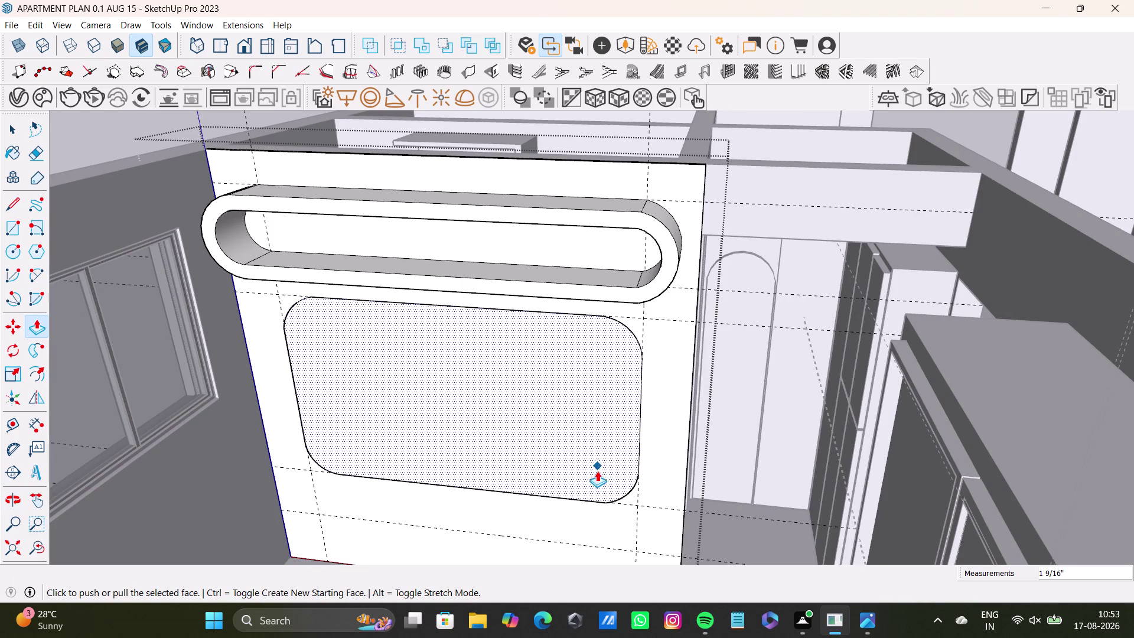
middle_drag(620, 487, 666, 502)
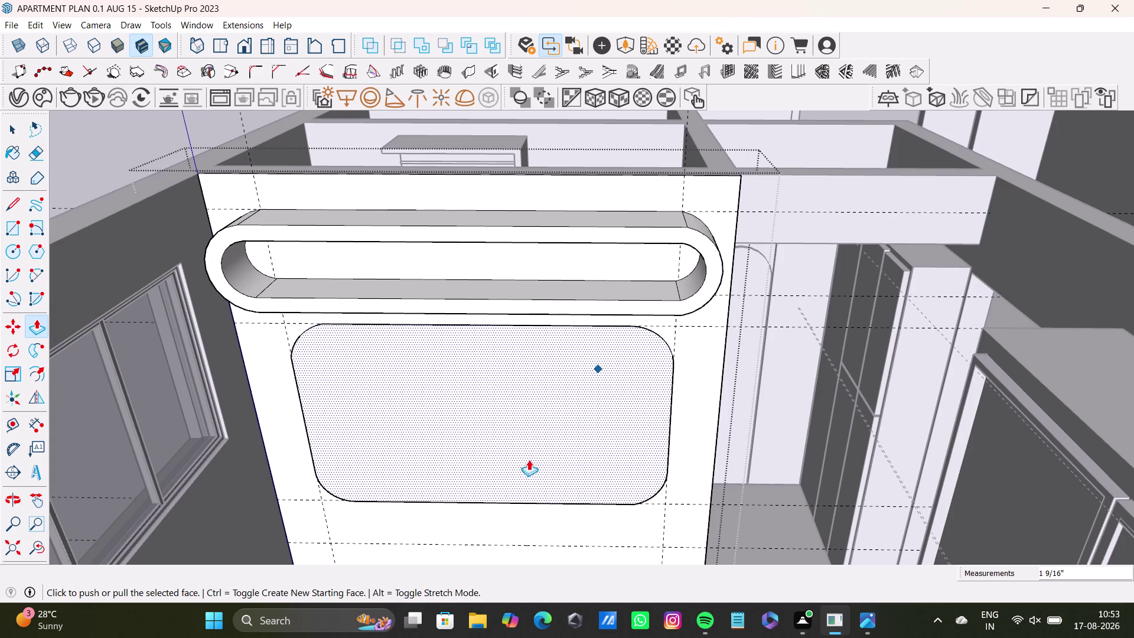
middle_drag(548, 455, 536, 357)
middle_drag(554, 348, 564, 382)
middle_drag(553, 393, 530, 455)
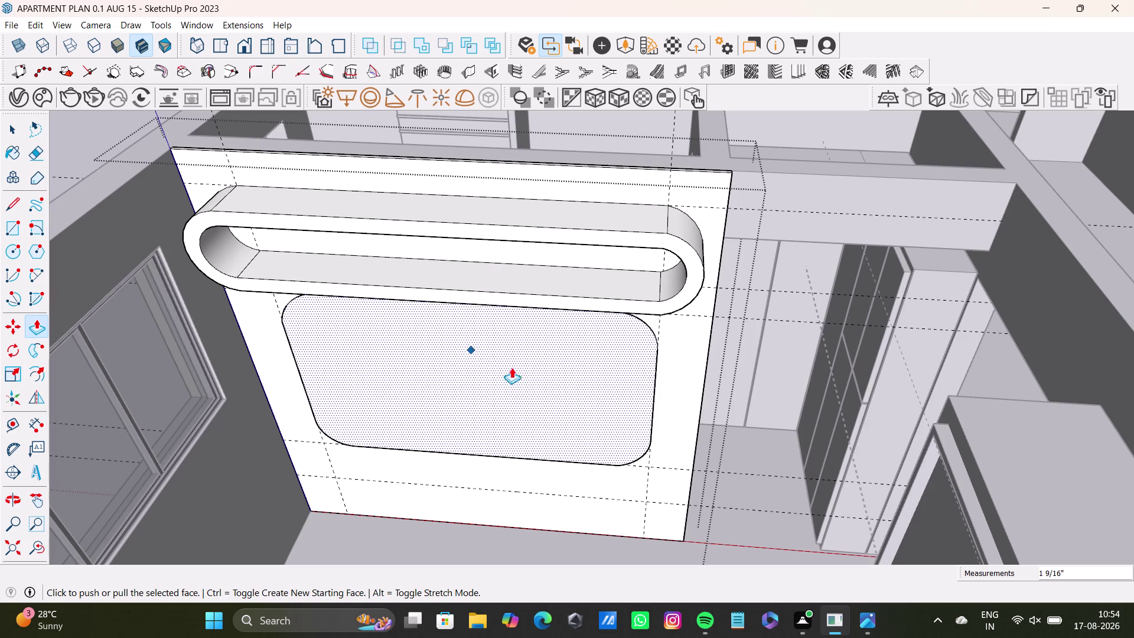
middle_drag(518, 368, 548, 314)
scroll(up, 3)
middle_drag(548, 302, 482, 315)
scroll(up, 3)
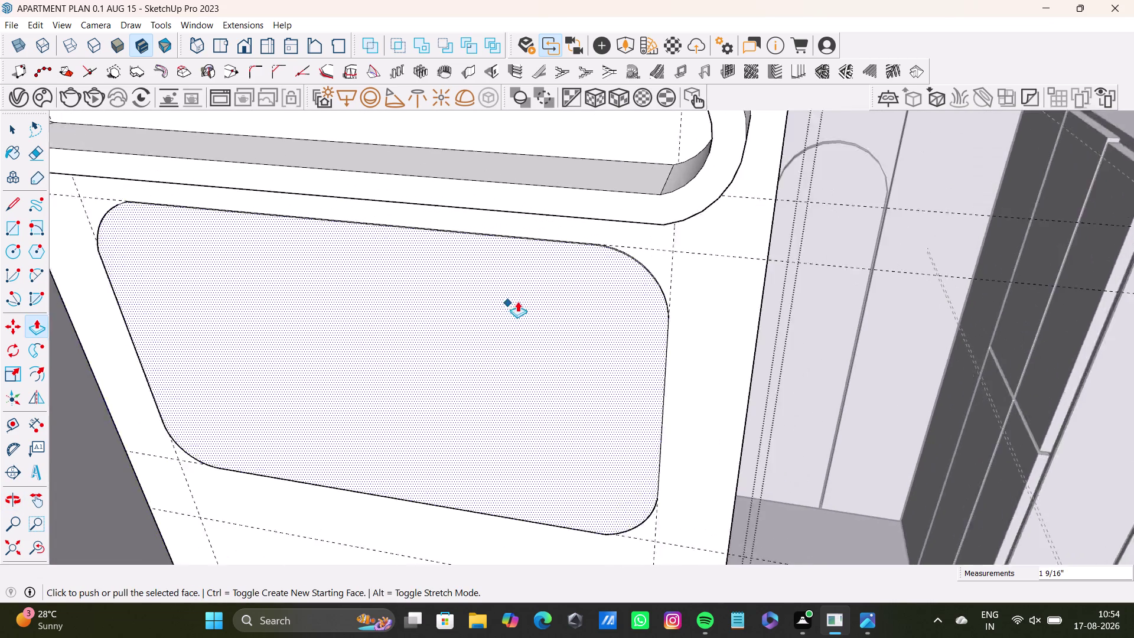
scroll(up, 3)
middle_drag(564, 306, 498, 318)
middle_drag(518, 354, 563, 328)
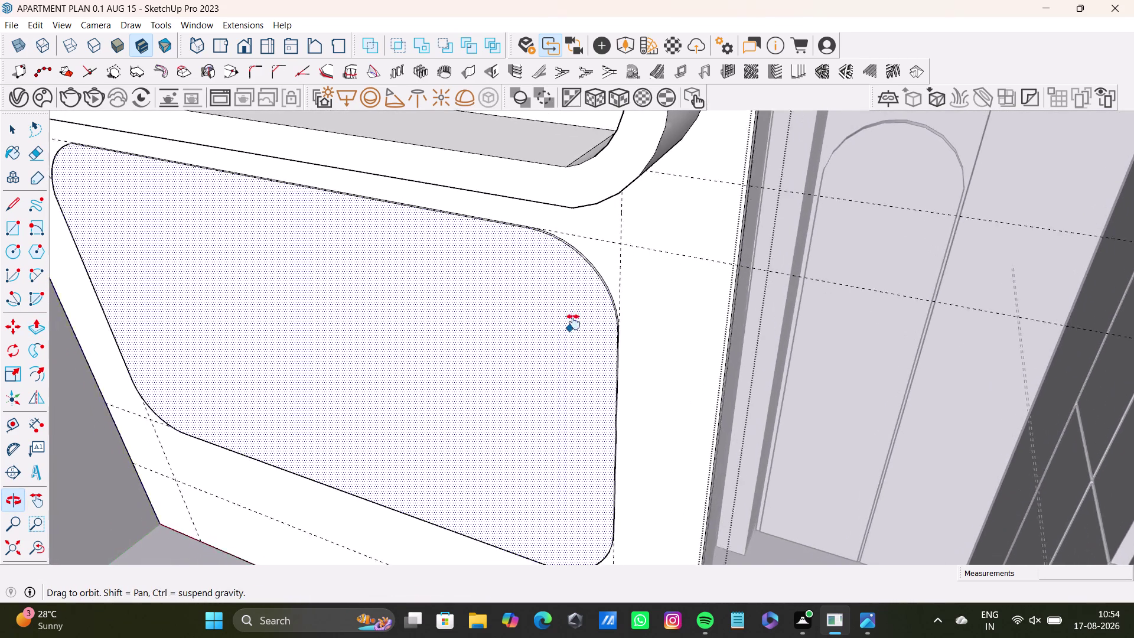
middle_drag(564, 328, 582, 316)
scroll(down, 3)
middle_drag(444, 372, 573, 356)
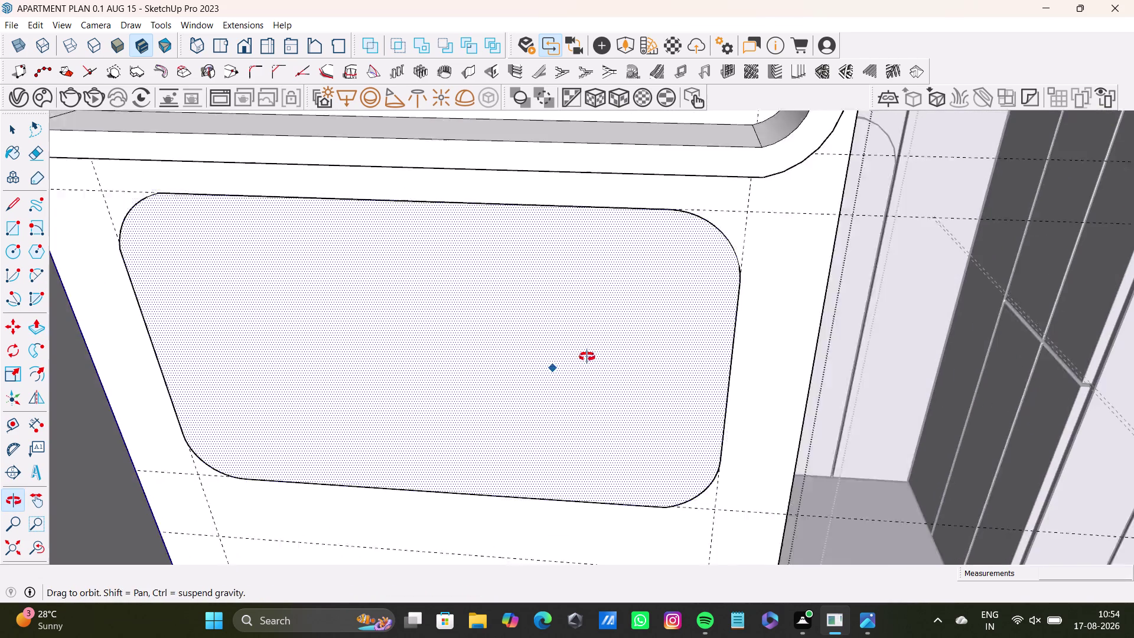
middle_drag(573, 357, 596, 356)
scroll(down, 3)
middle_drag(591, 359, 579, 295)
middle_drag(601, 363, 572, 333)
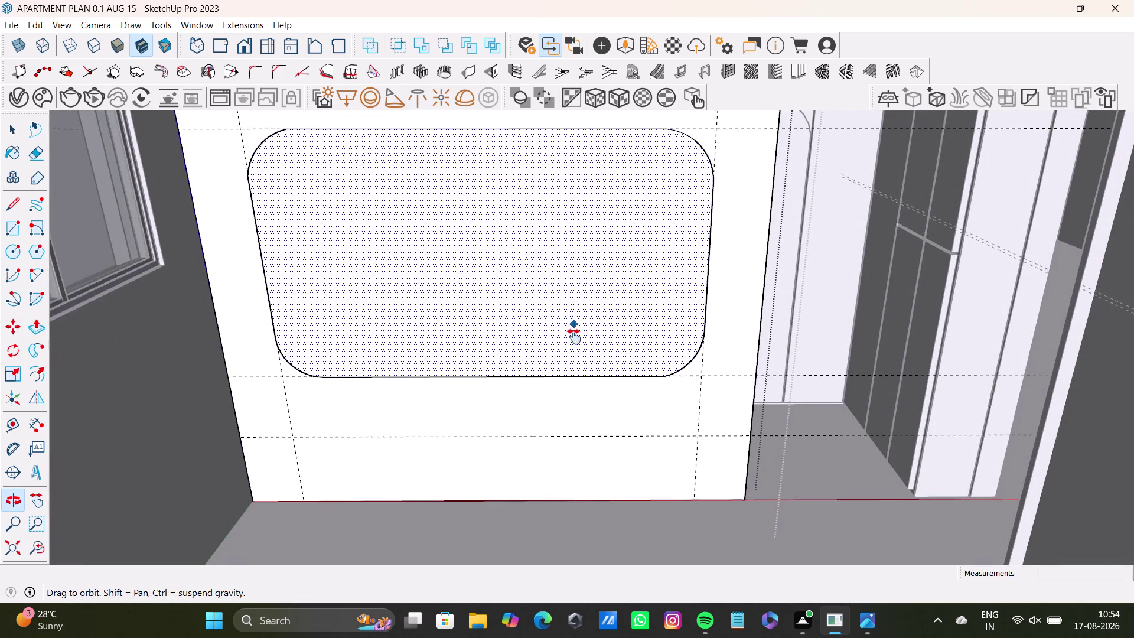
middle_drag(572, 332, 574, 337)
click(10, 228)
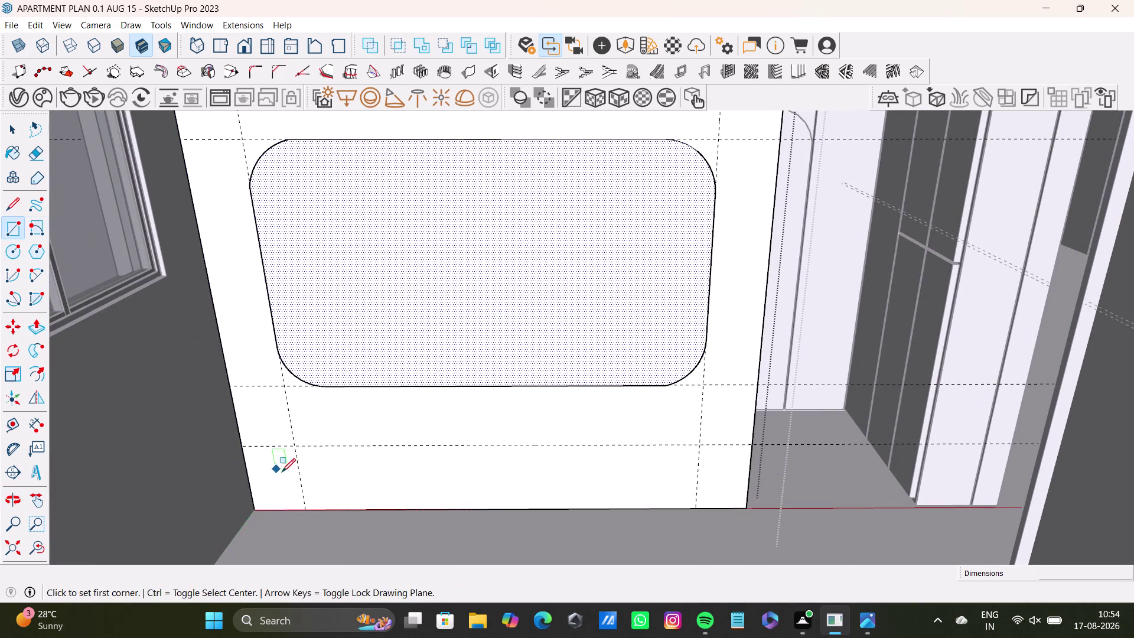
click(293, 448)
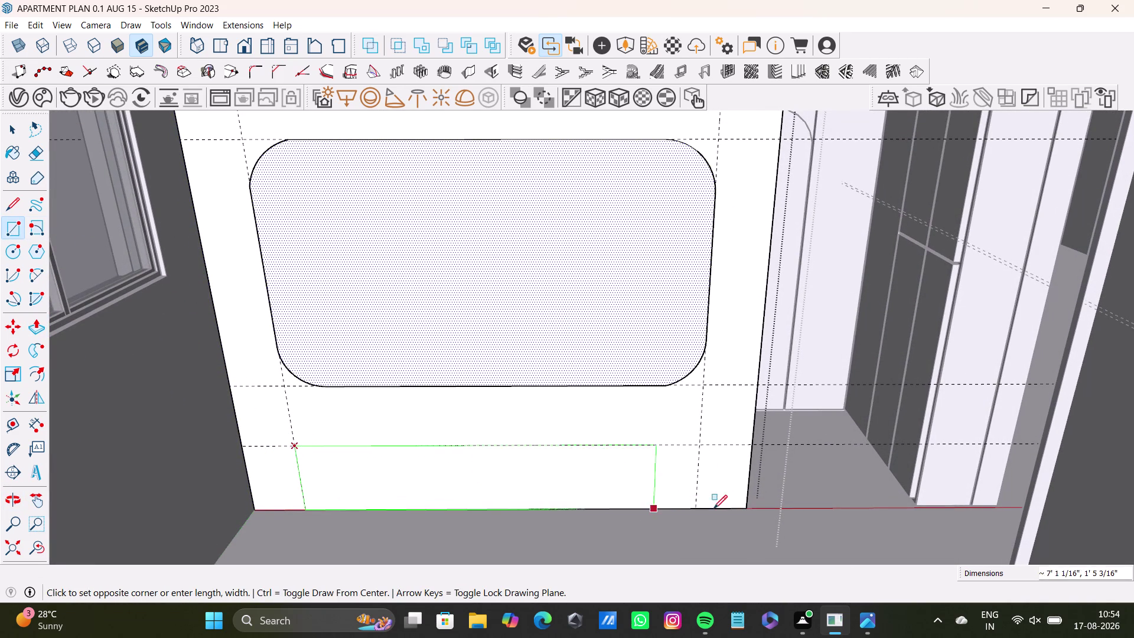
click(695, 508)
key(space)
scroll(down, 3)
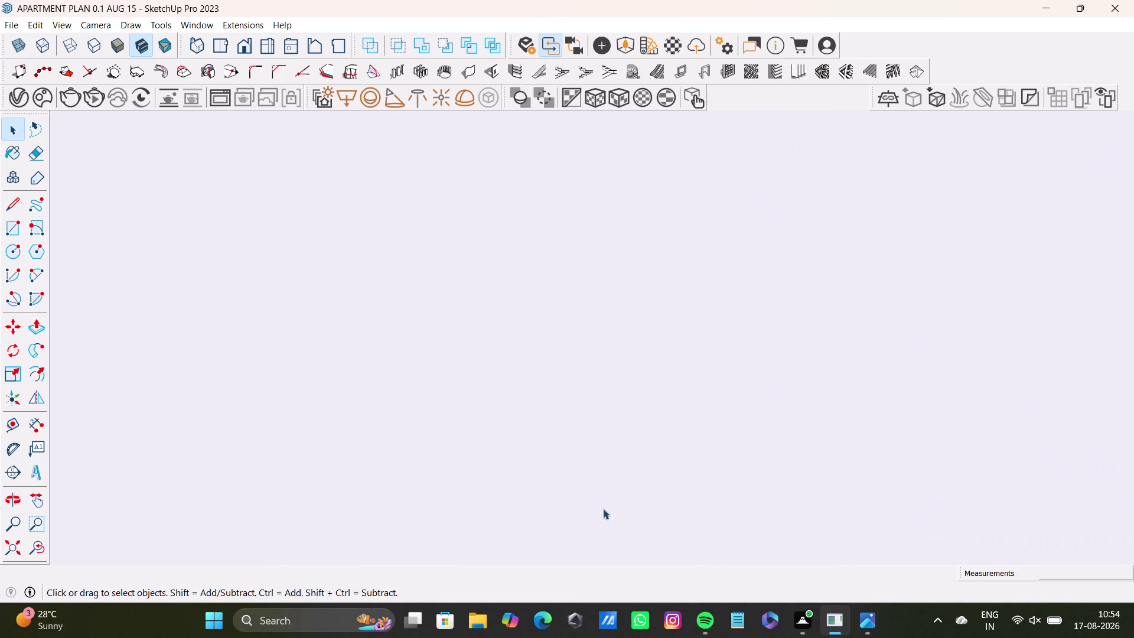
middle_click(603, 508)
key(ctrl+z)
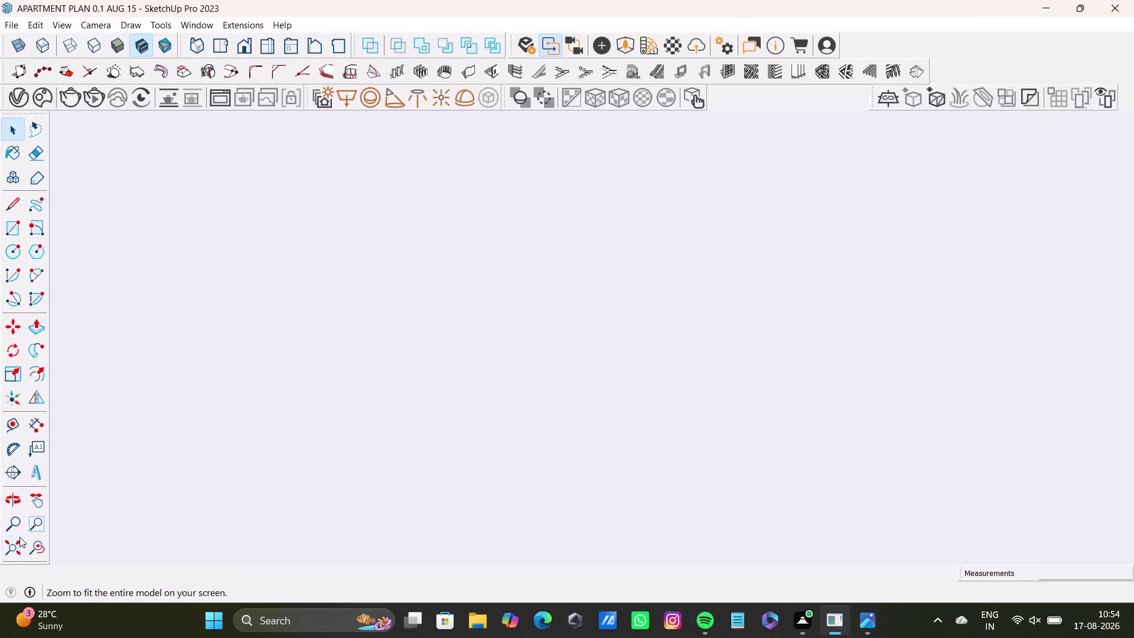
click(10, 548)
middle_drag(790, 206, 646, 429)
scroll(up, 3)
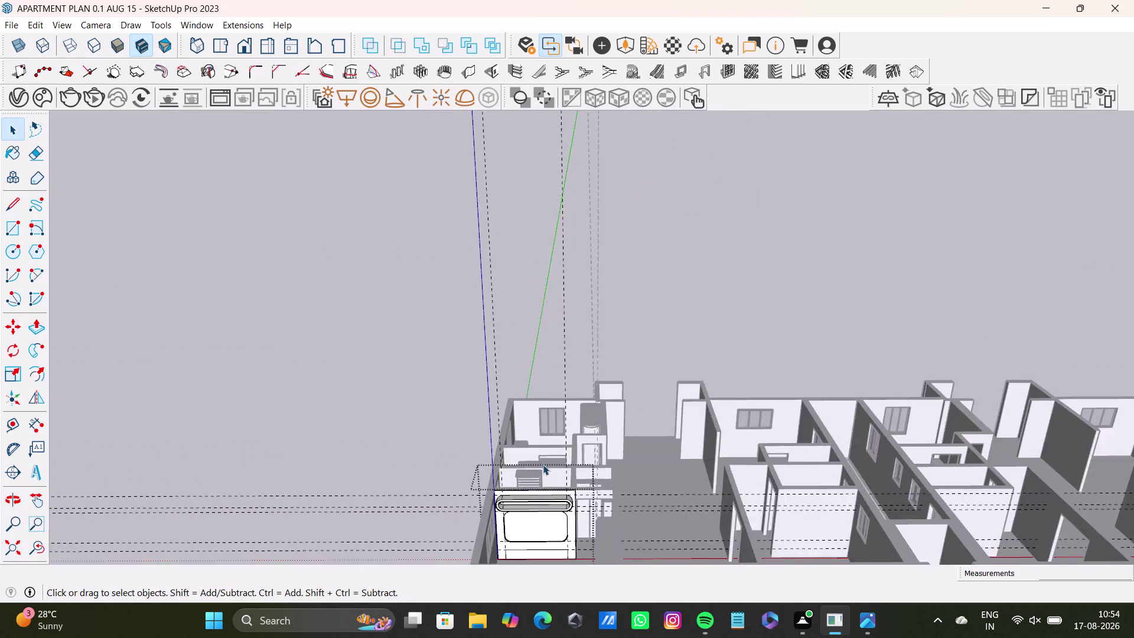
scroll(up, 3)
middle_drag(547, 515, 540, 315)
middle_drag(558, 383, 526, 559)
scroll(up, 3)
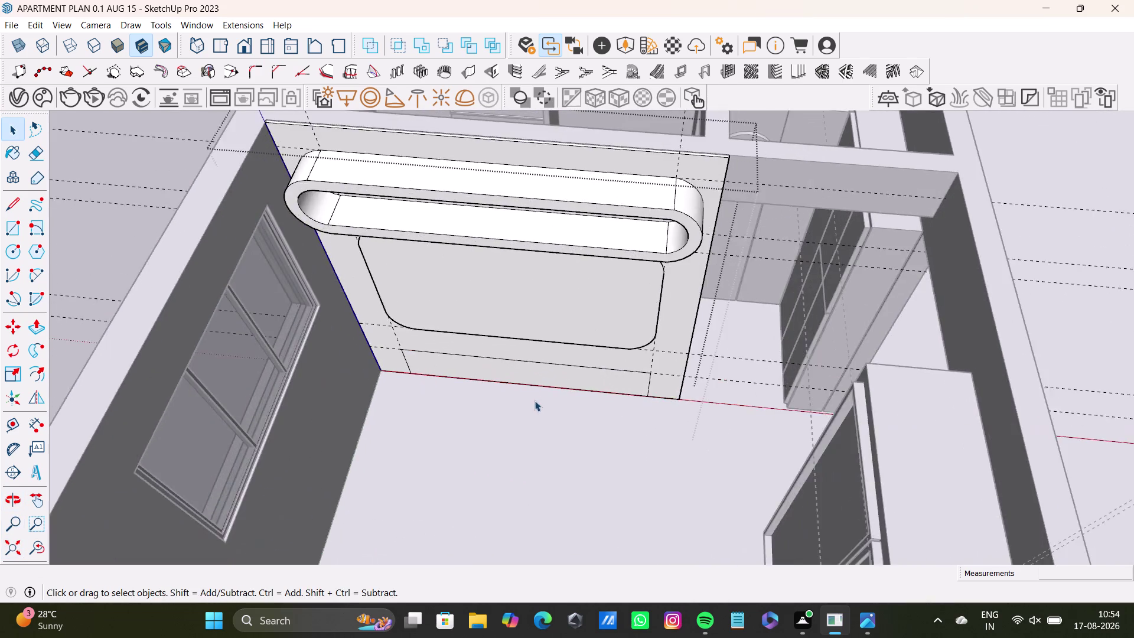
scroll(up, 3)
middle_drag(536, 400, 530, 506)
middle_drag(546, 483, 555, 366)
key(ctrl+z)
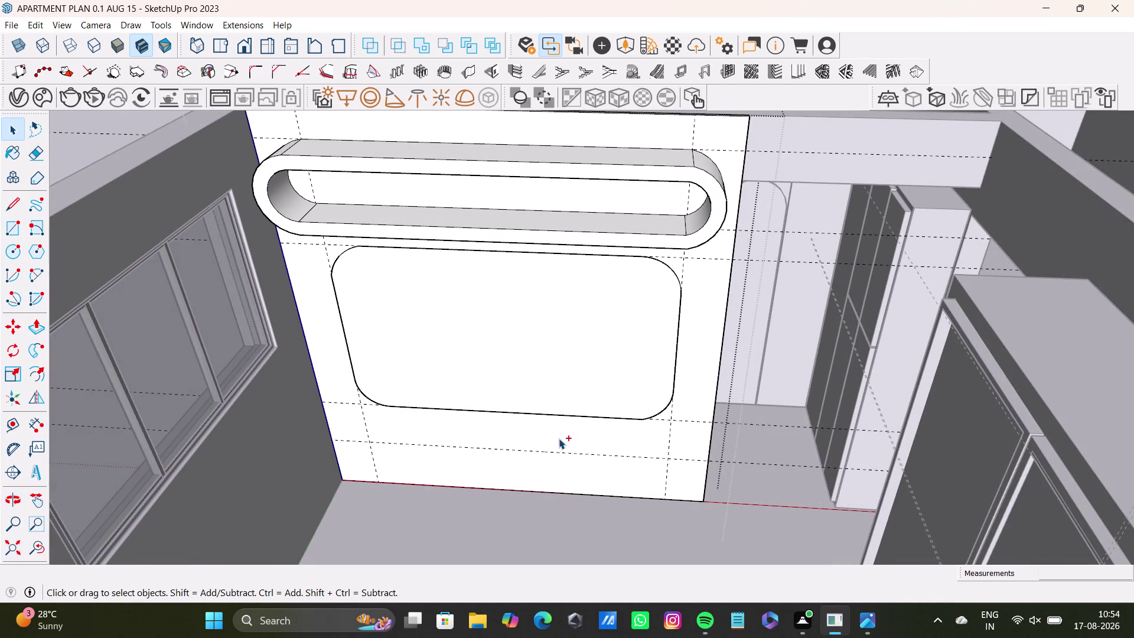
middle_drag(505, 469, 519, 425)
scroll(up, 3)
middle_drag(574, 430, 578, 395)
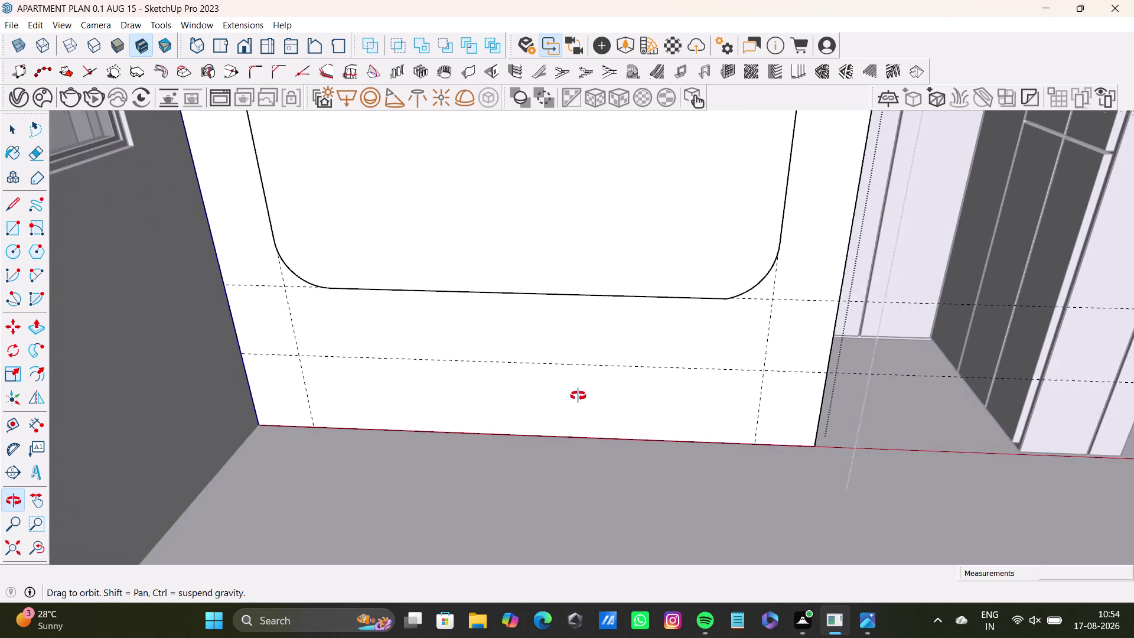
middle_drag(578, 395, 562, 427)
middle_drag(575, 425, 586, 401)
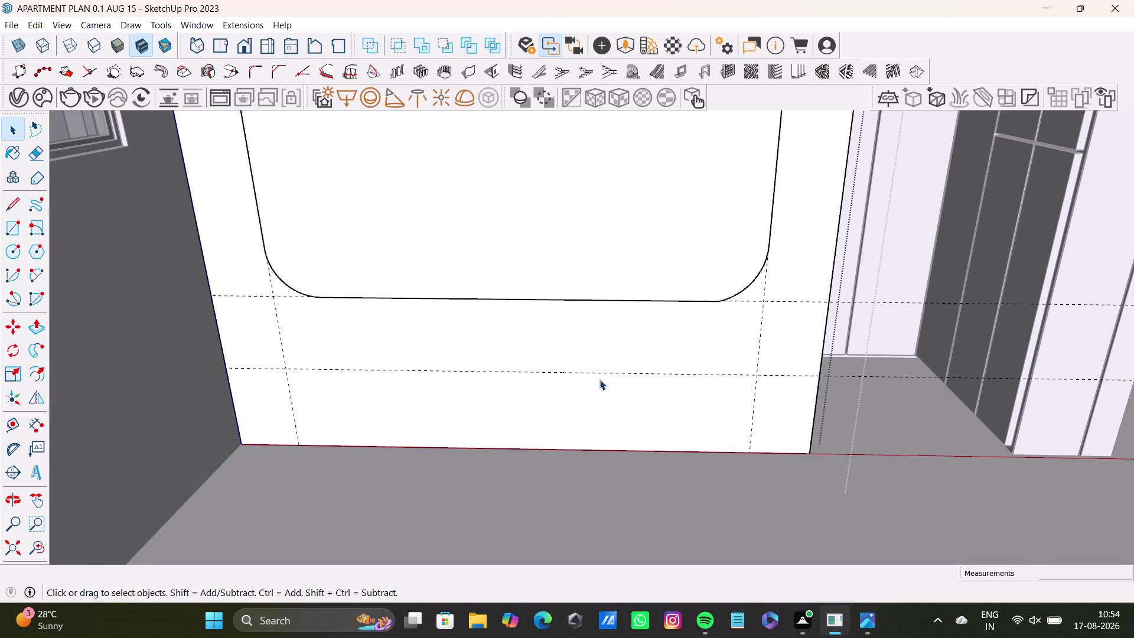
click(607, 370)
click(609, 373)
key(Delete)
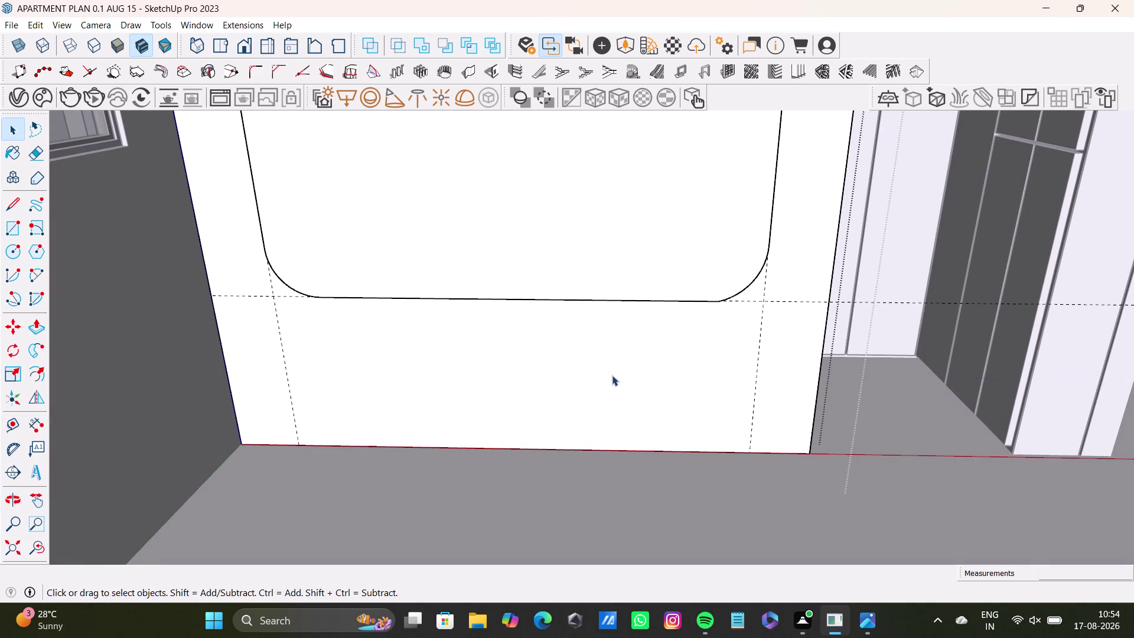
drag(612, 375, 549, 392)
Place 1" guides off the wall's bottom edge and below the panel, undoing the second.
click(9, 429)
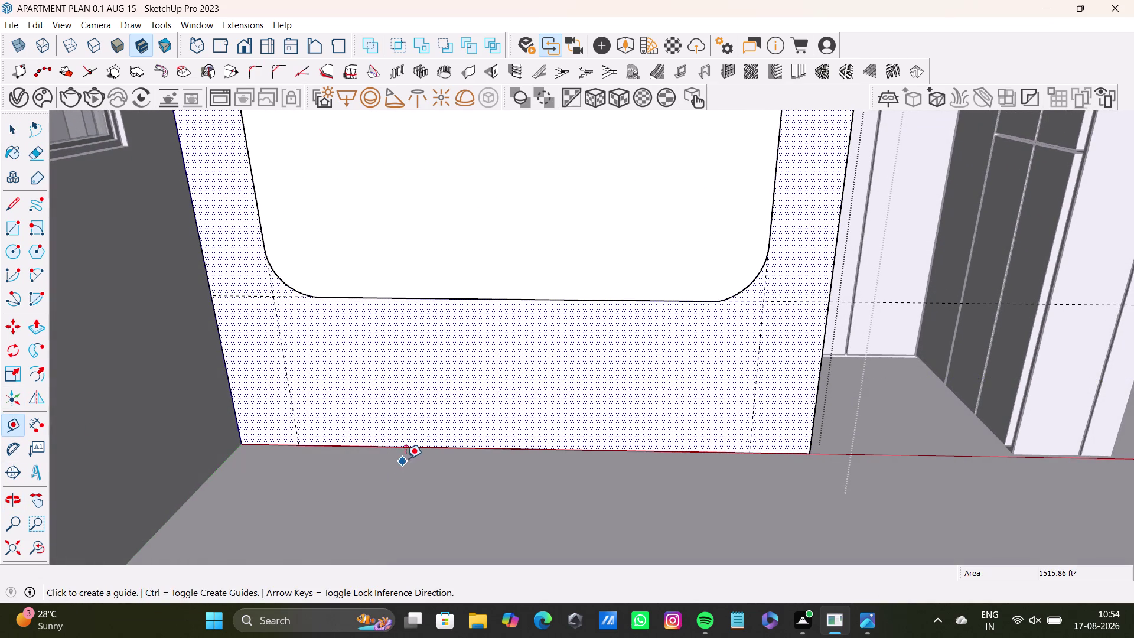
click(415, 446)
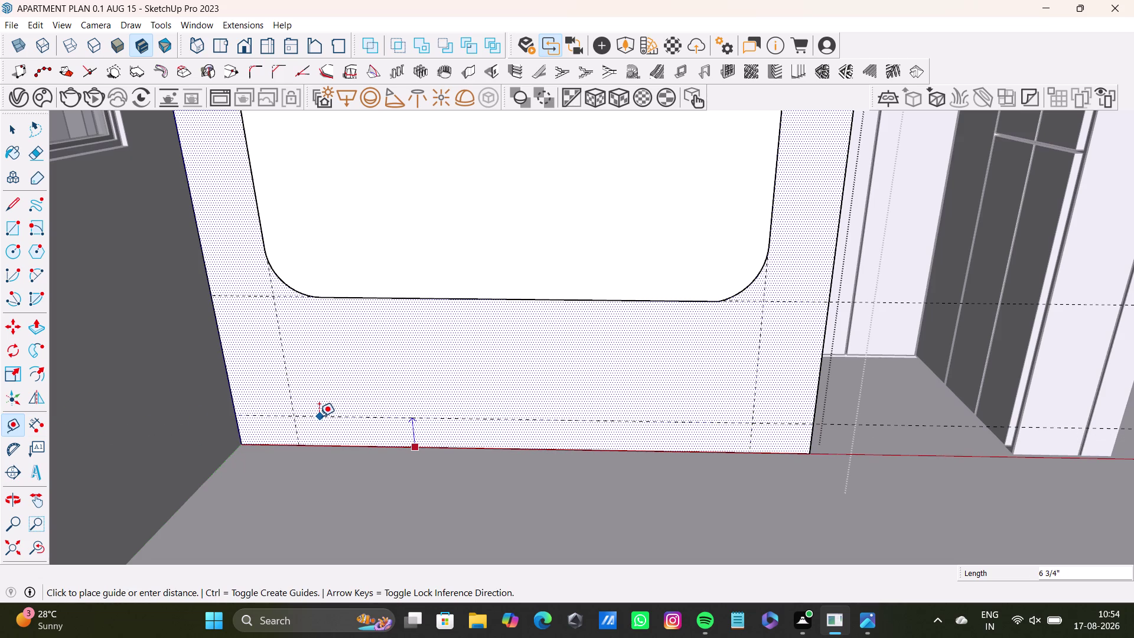
key(1)
key(shift+quotedbl)
key(Return)
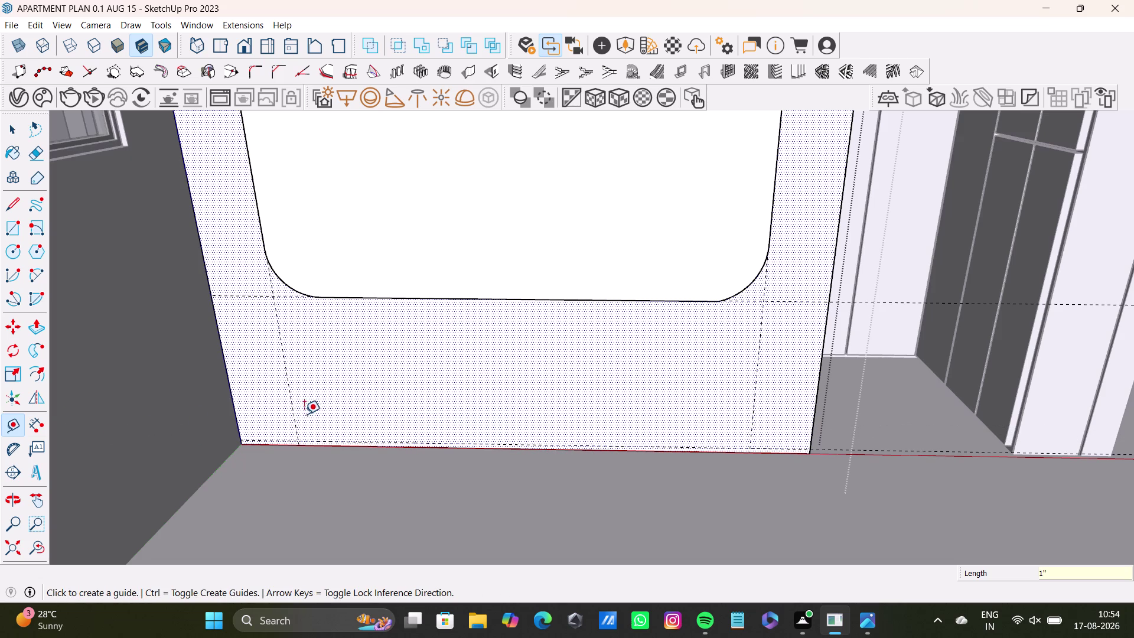
click(283, 294)
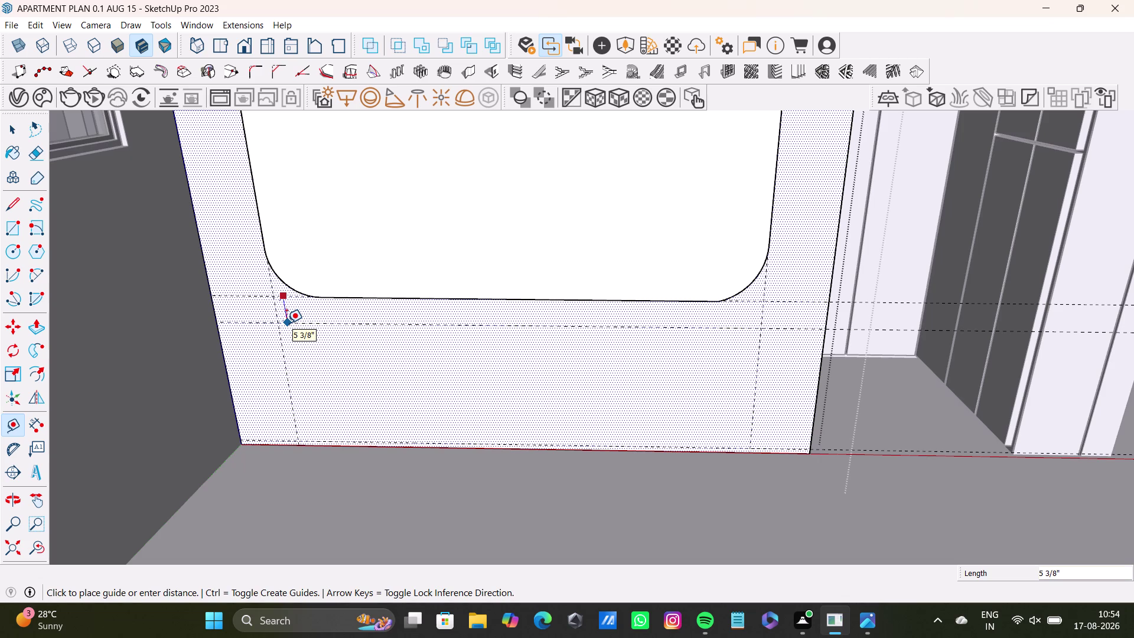
key(1)
key(shift+quotedbl)
key(Return)
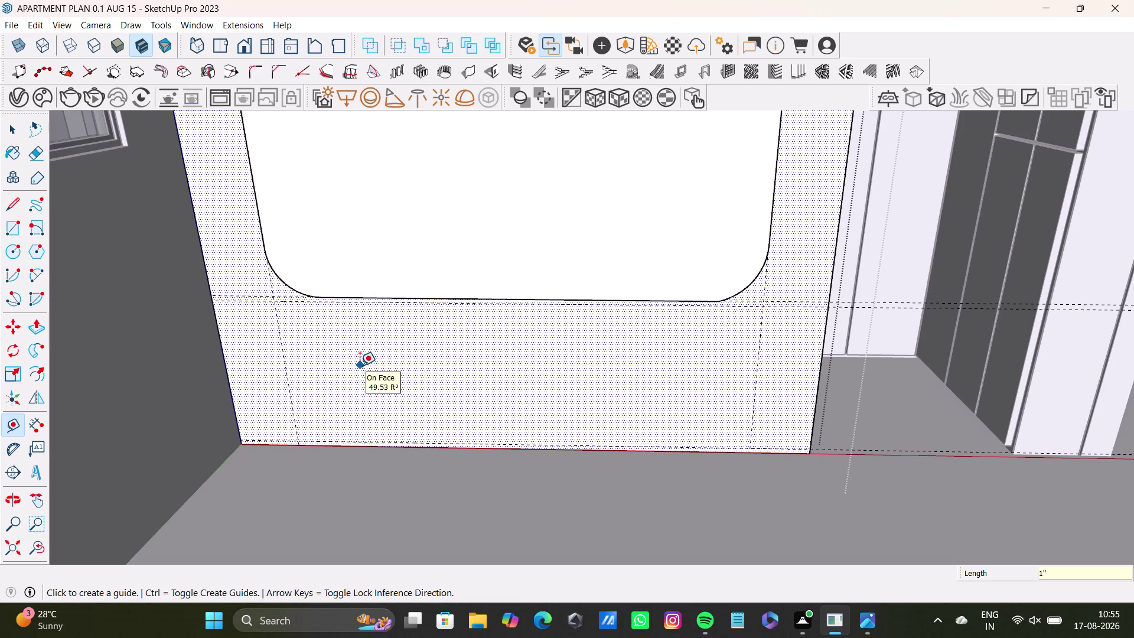
key(ctrl+z)
scroll(up, 3)
Place a guide 4" below the rounded panel's bottom edge.
click(289, 298)
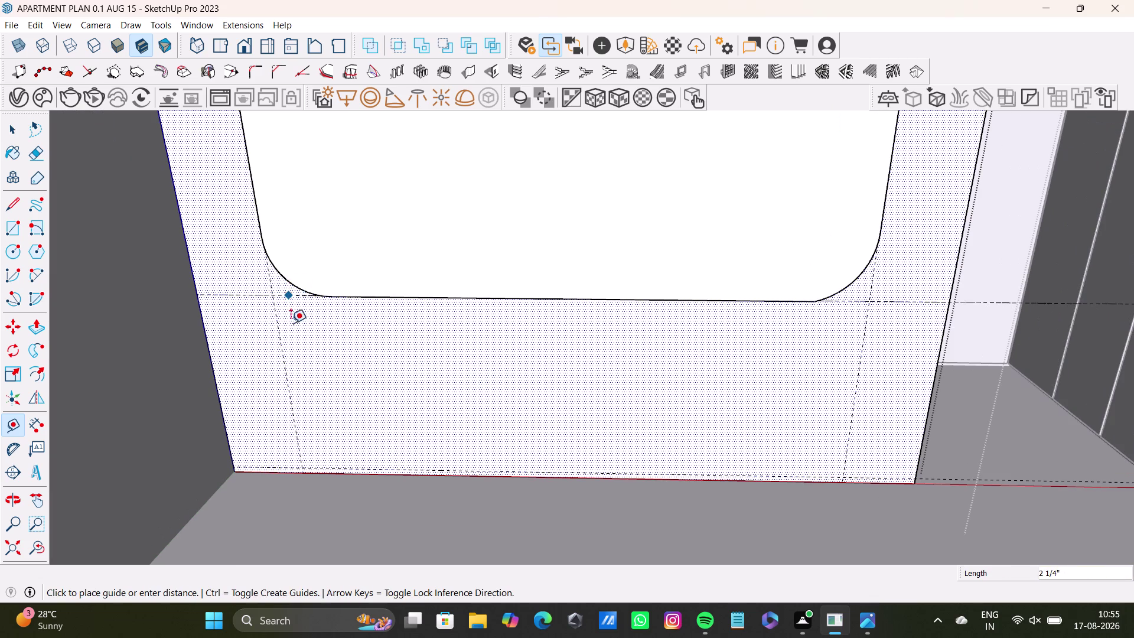
key(2)
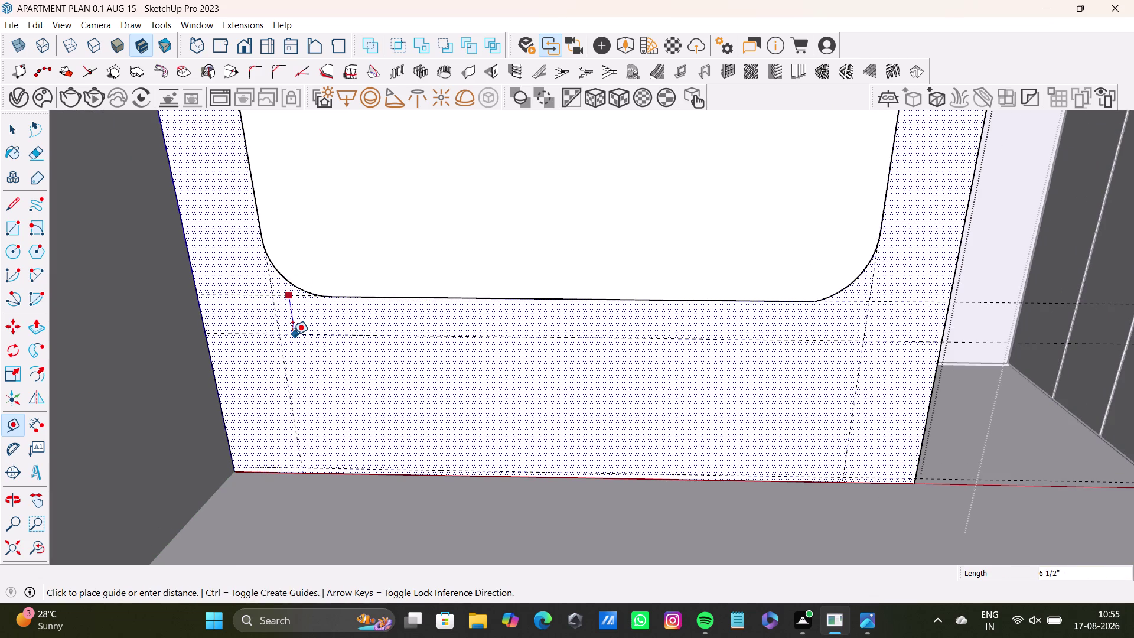
key(BackSpace)
text(4)
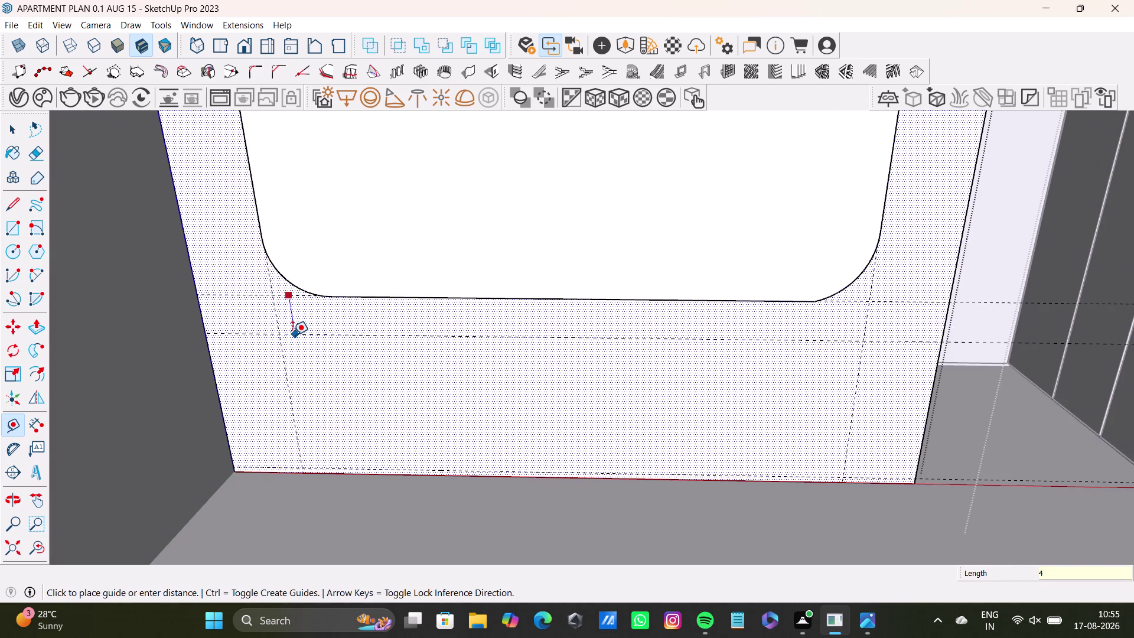
text(")
key(Return)
middle_drag(385, 423, 399, 423)
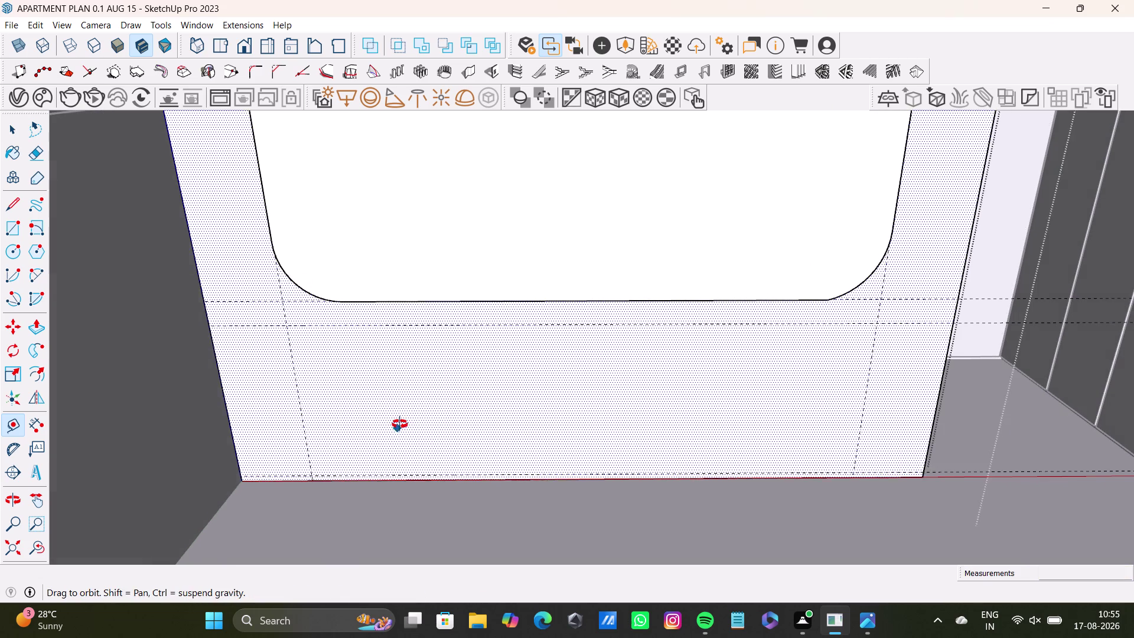
middle_drag(398, 424, 400, 424)
click(17, 225)
Draw a rectangle from the guide intersection to the panel's bottom edge.
scroll(up, 3)
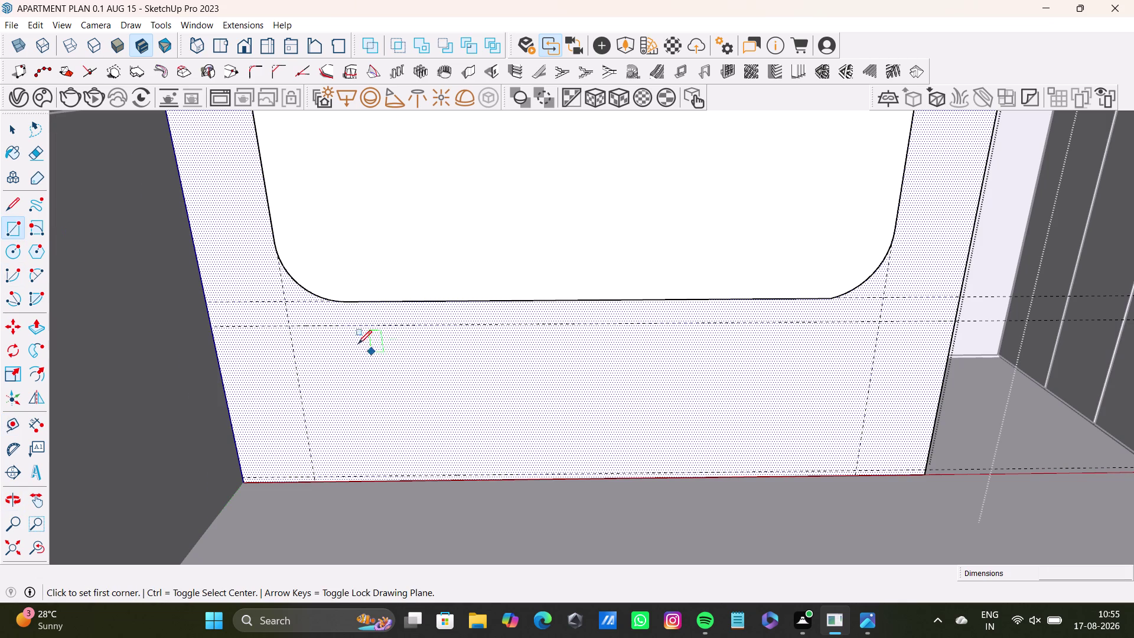
click(273, 323)
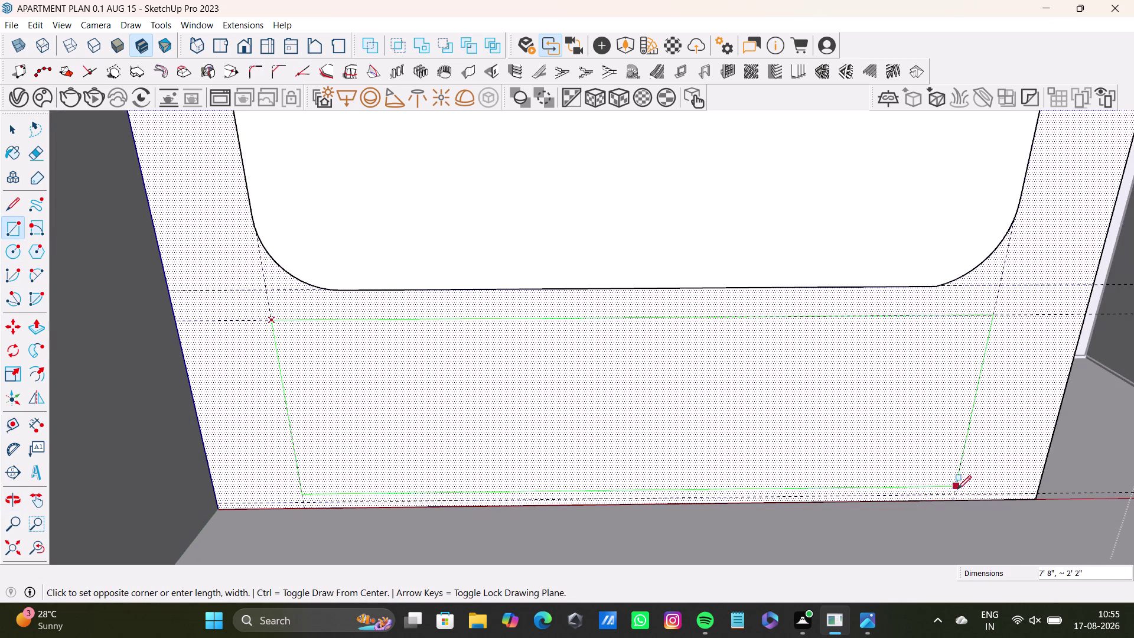
click(957, 493)
key(space)
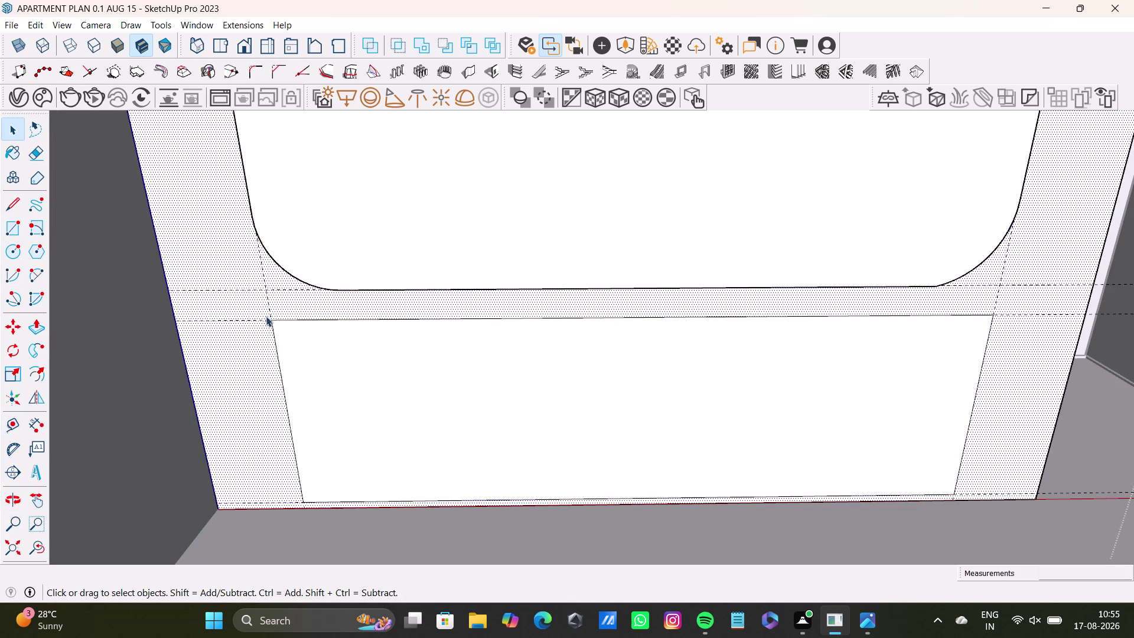
Add half-circle 2-point arcs on the rectangle's left and right ends.
drag(35, 278, 42, 276)
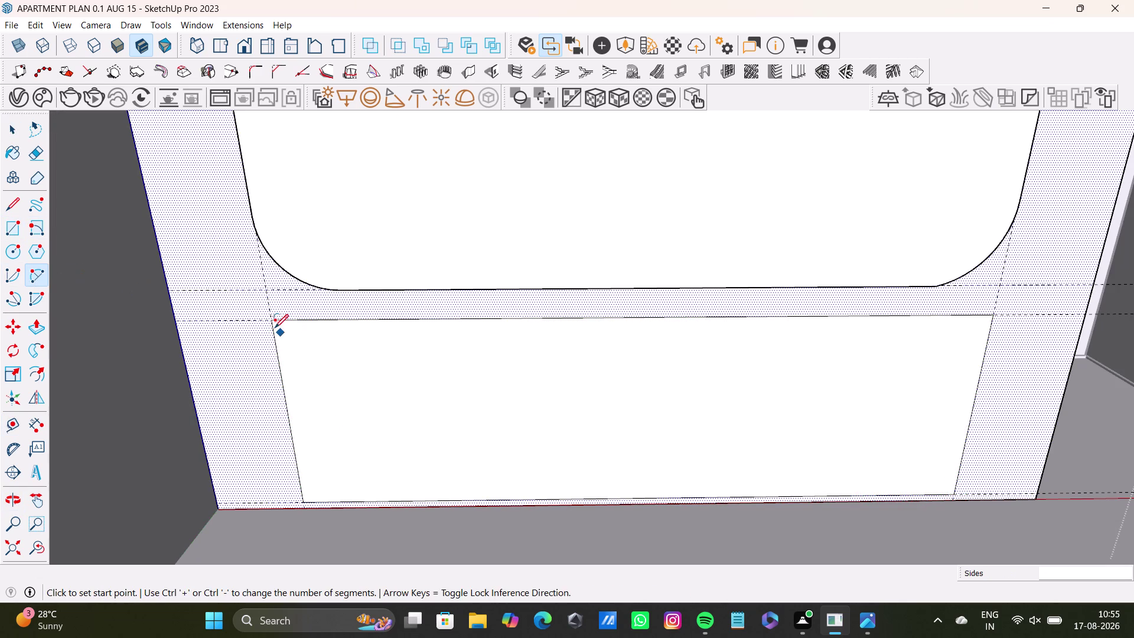
click(273, 323)
click(302, 502)
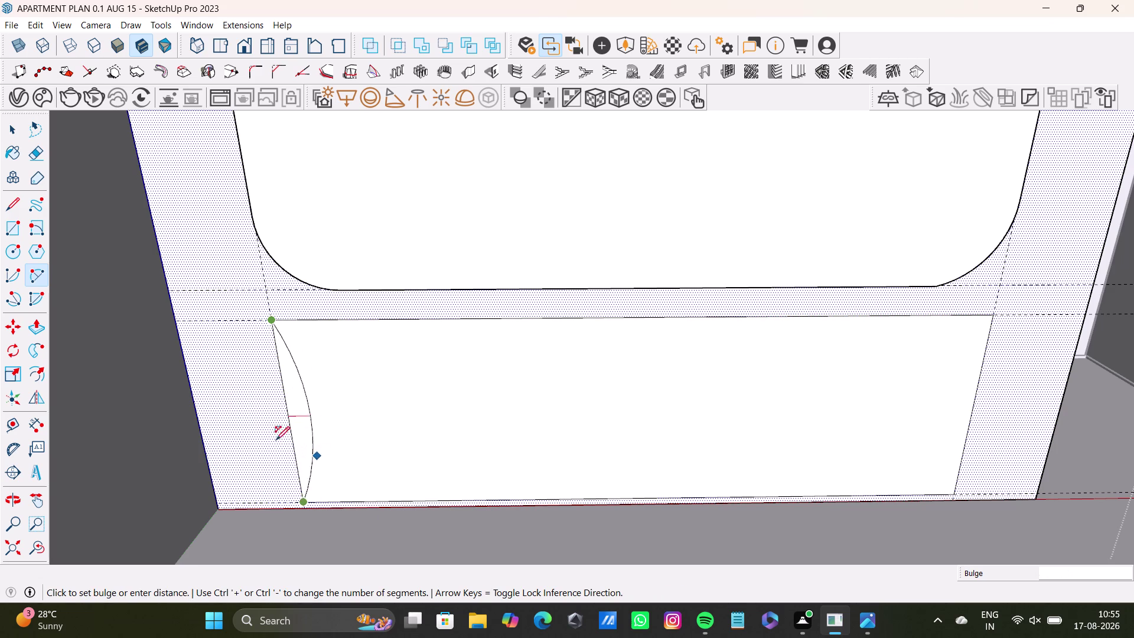
click(220, 426)
scroll(down, 3)
middle_drag(534, 460, 506, 451)
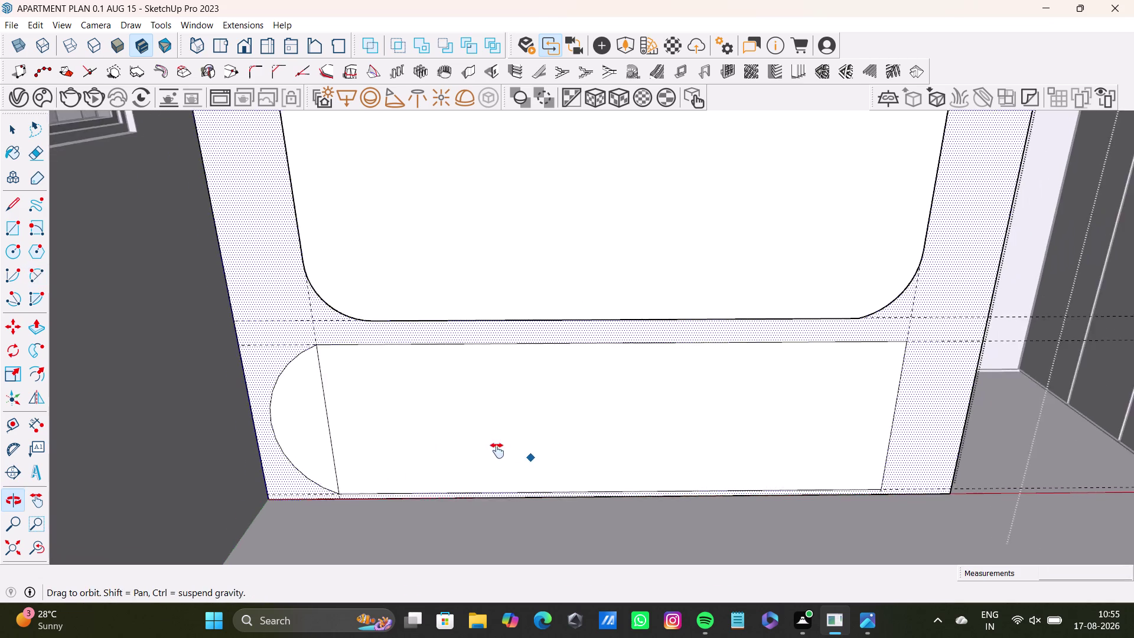
middle_drag(506, 451, 459, 448)
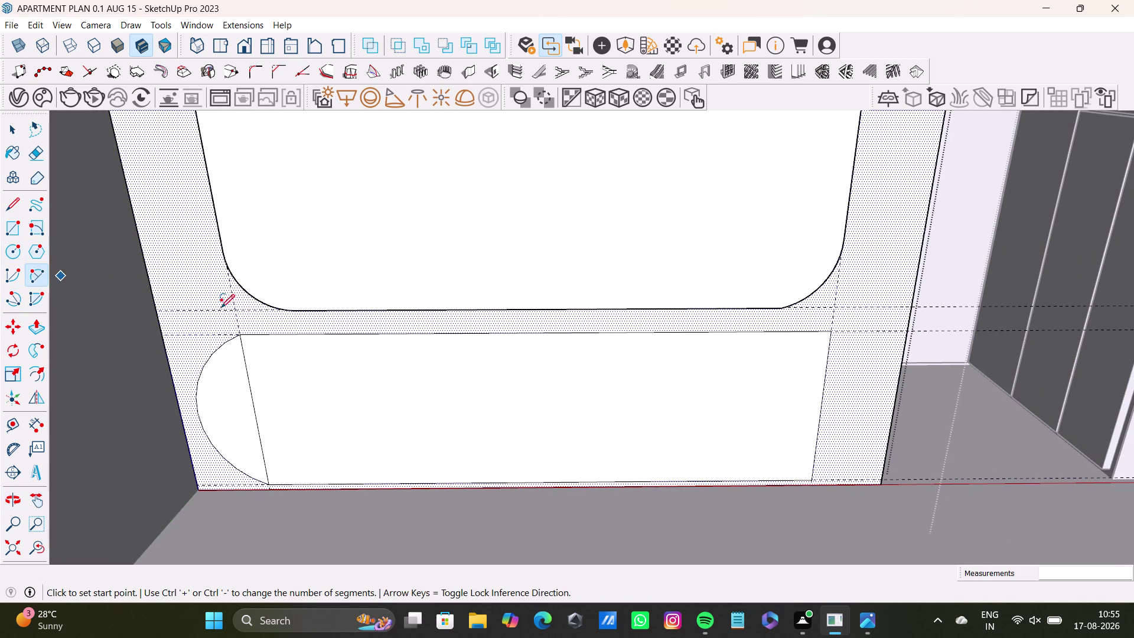
click(830, 333)
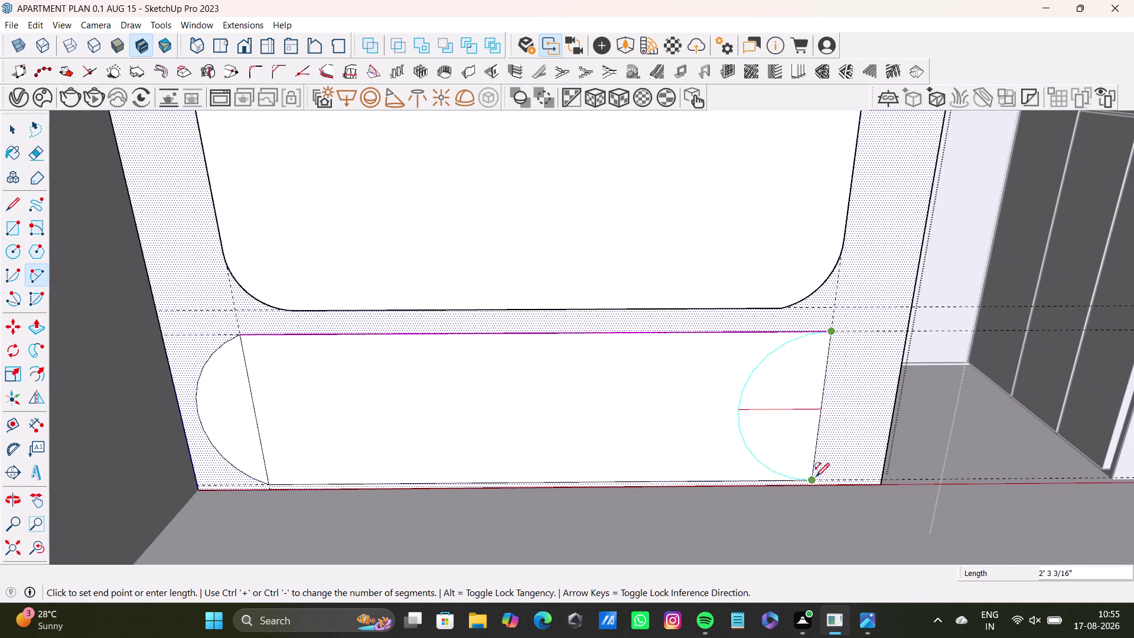
click(815, 477)
click(873, 447)
Delete the stadium's left inner dividing edge.
middle_drag(852, 467, 755, 489)
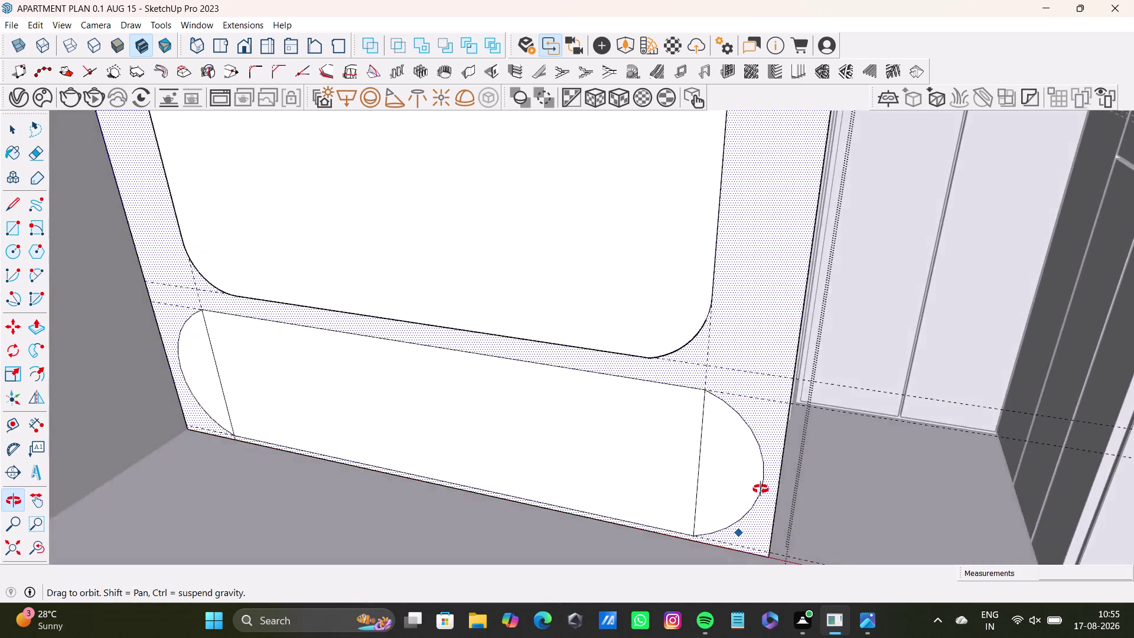
middle_drag(754, 489, 800, 429)
middle_drag(797, 430, 840, 398)
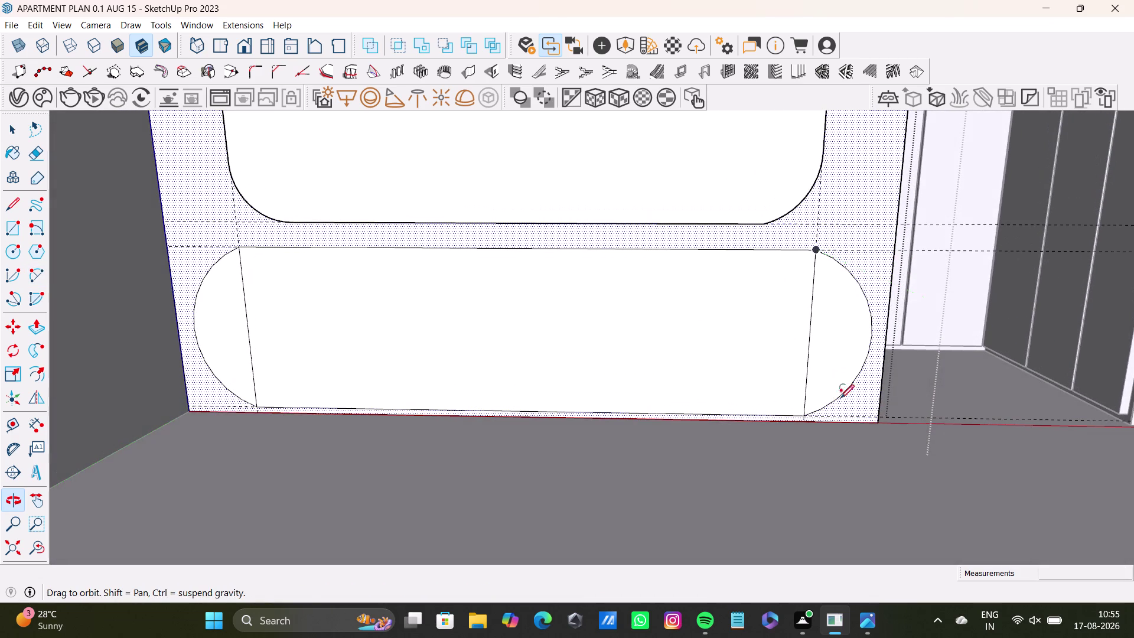
key(space)
click(253, 368)
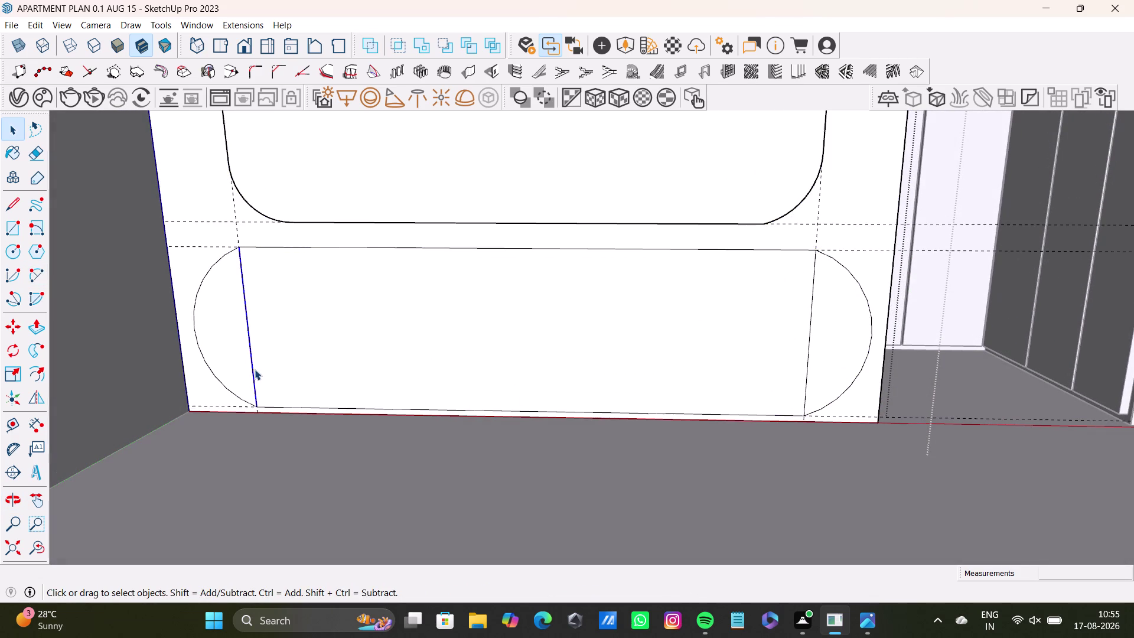
key(Delete)
Delete the stadium's right inner dividing edge.
click(807, 367)
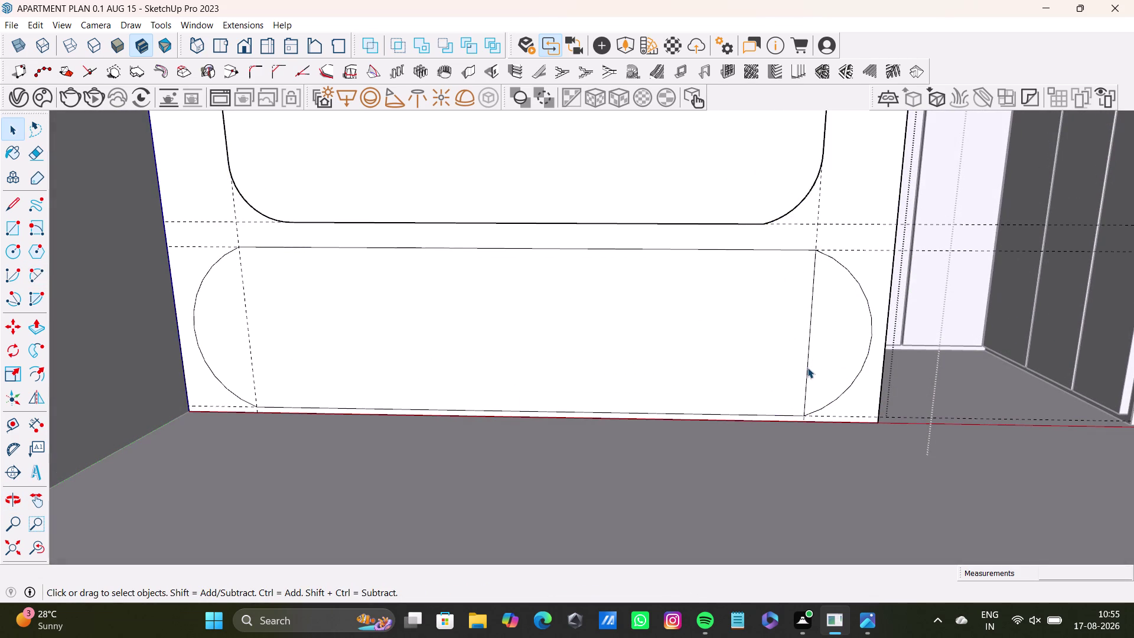
key(Delete)
scroll(down, 3)
middle_drag(690, 383, 691, 391)
middle_drag(694, 387, 694, 402)
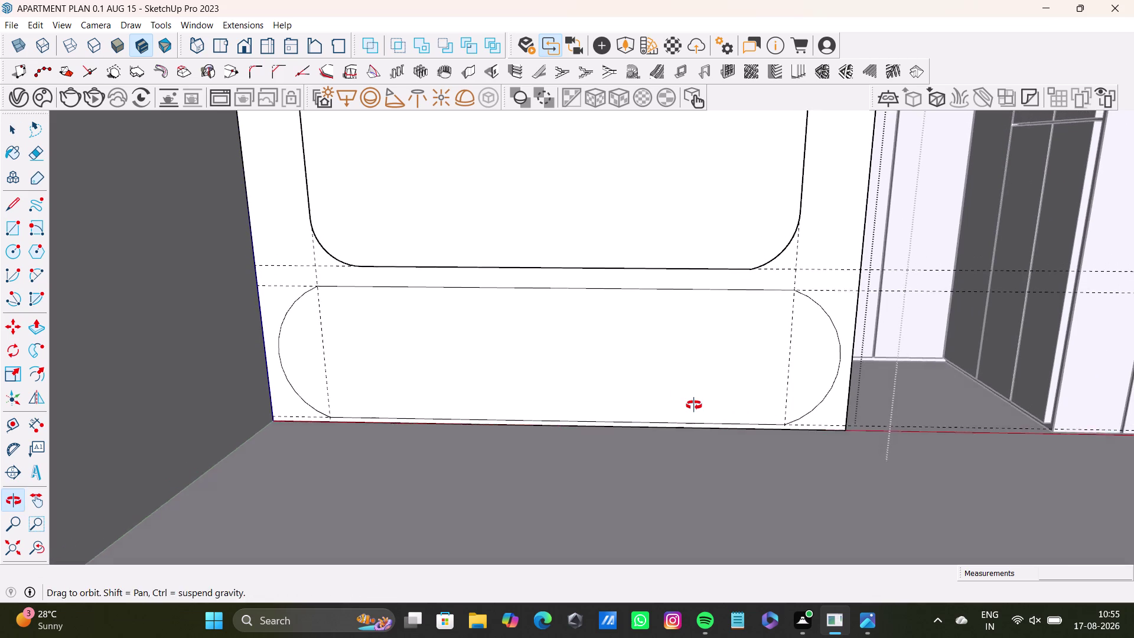
middle_drag(693, 402, 693, 406)
Try an inward offset of the stadium outline, then undo it.
click(672, 397)
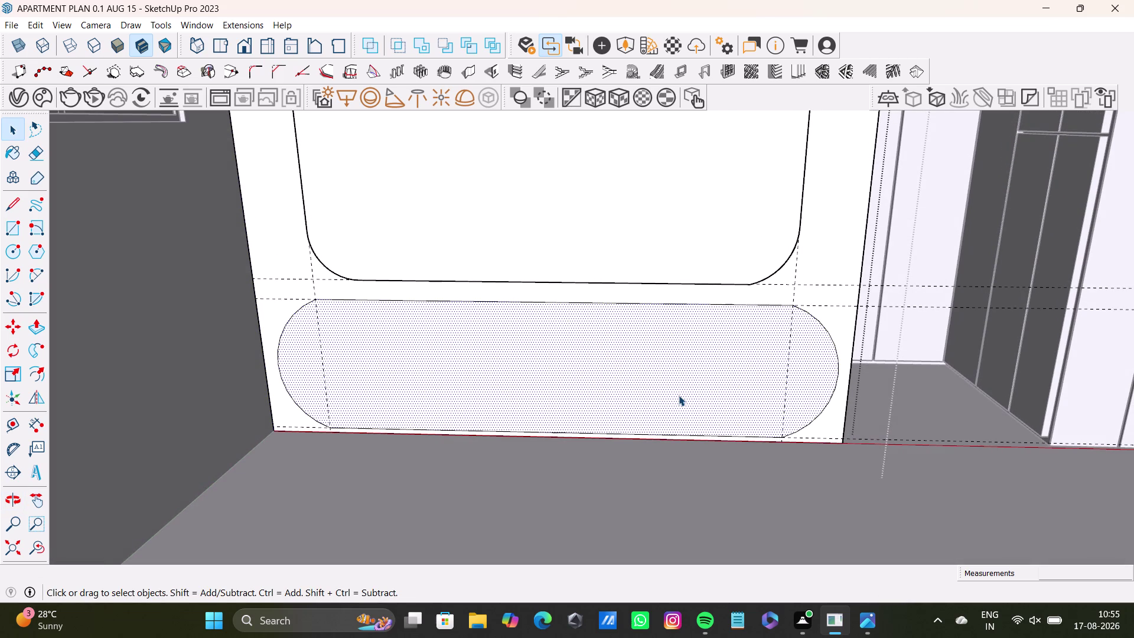
key(f)
click(656, 376)
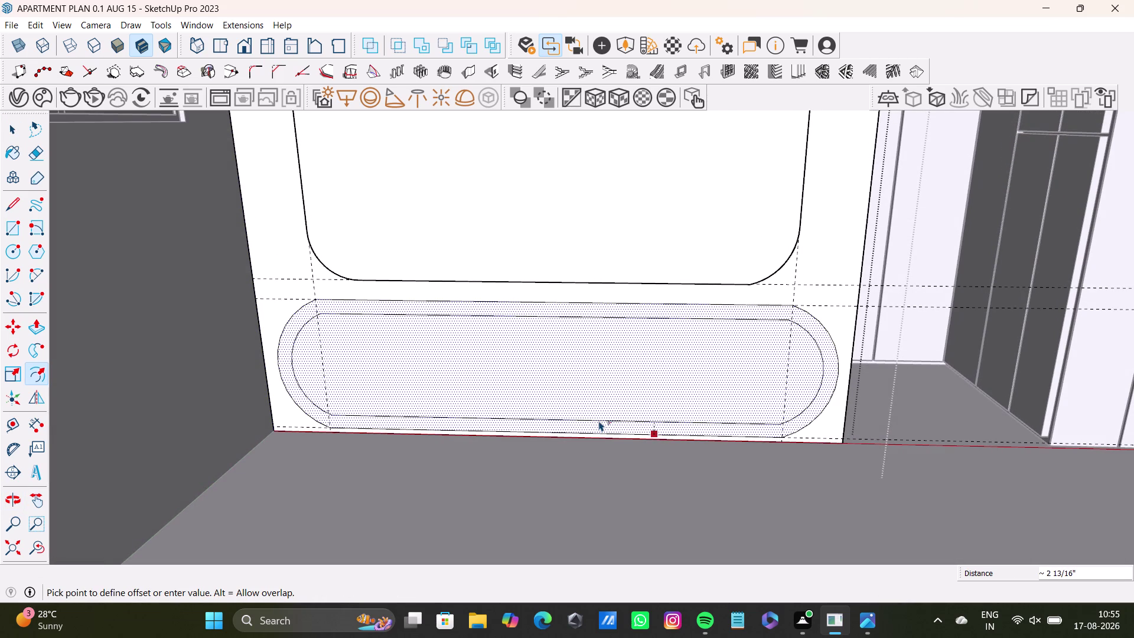
click(599, 421)
middle_drag(615, 428, 603, 409)
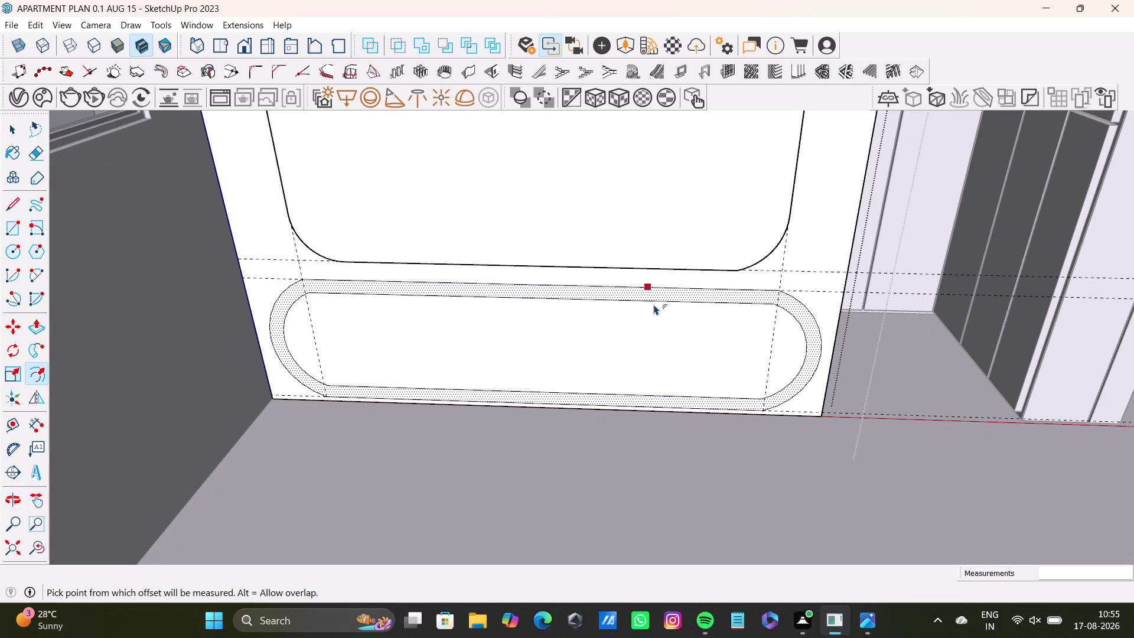
key(space)
click(664, 294)
middle_drag(614, 414, 612, 440)
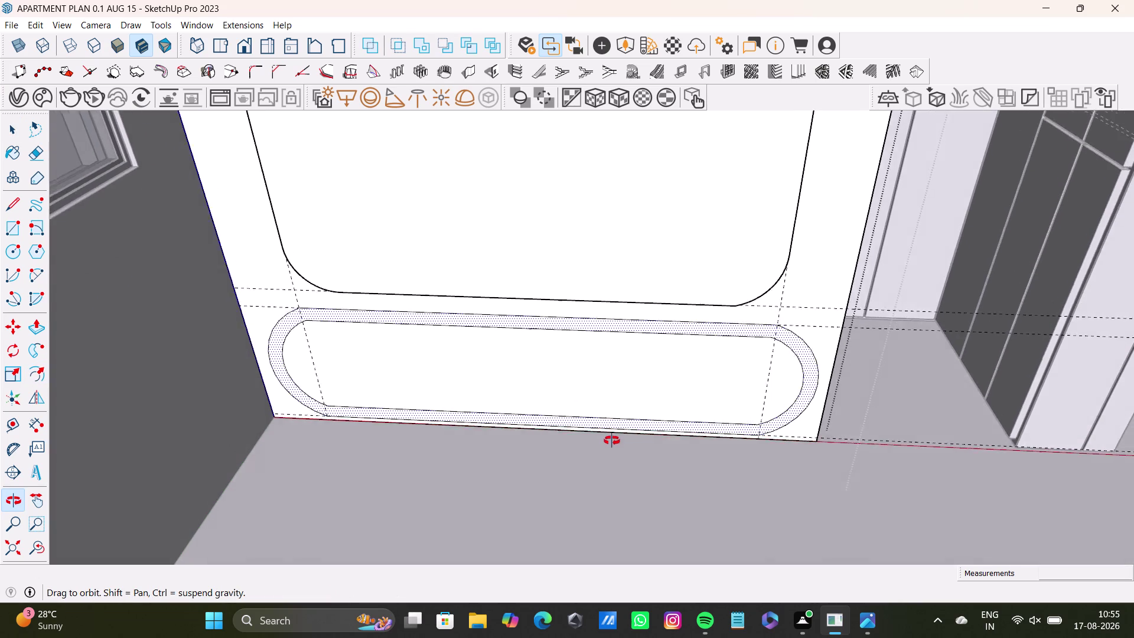
middle_drag(612, 440, 612, 404)
key(ctrl+z)
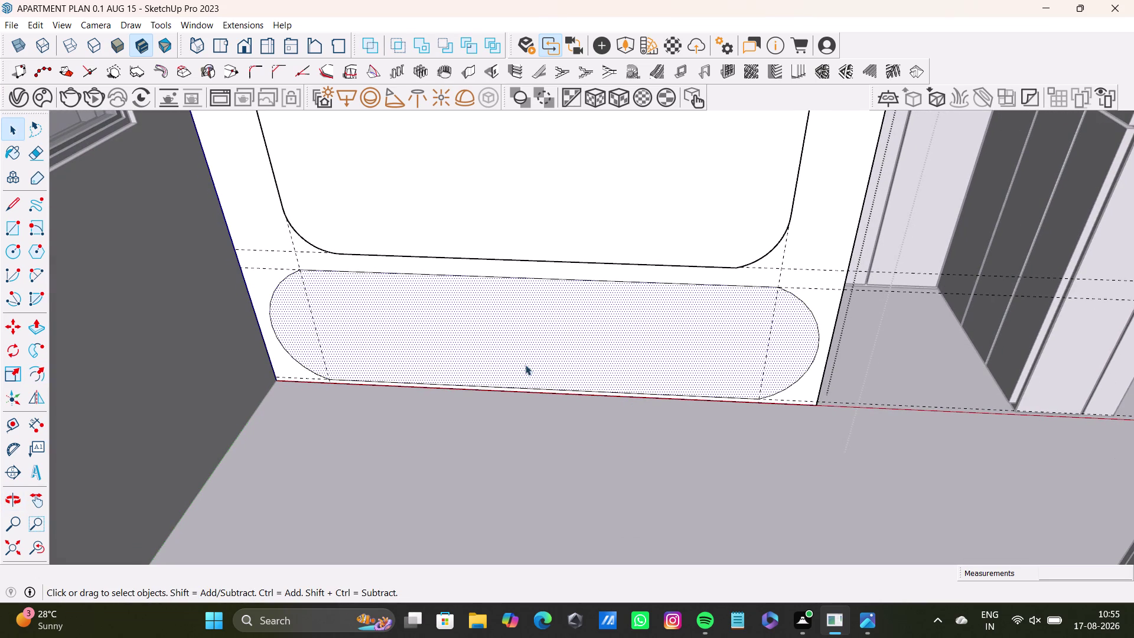
Push/pull the stadium face outward from the wall into a block.
click(544, 346)
key(p)
drag(546, 346, 542, 376)
middle_drag(545, 362, 537, 406)
Orbit and zoom around the wall panel to inspect the projecting lower stadium block's depth.
scroll(down, 3)
scroll(down, 3)
middle_drag(534, 406, 534, 502)
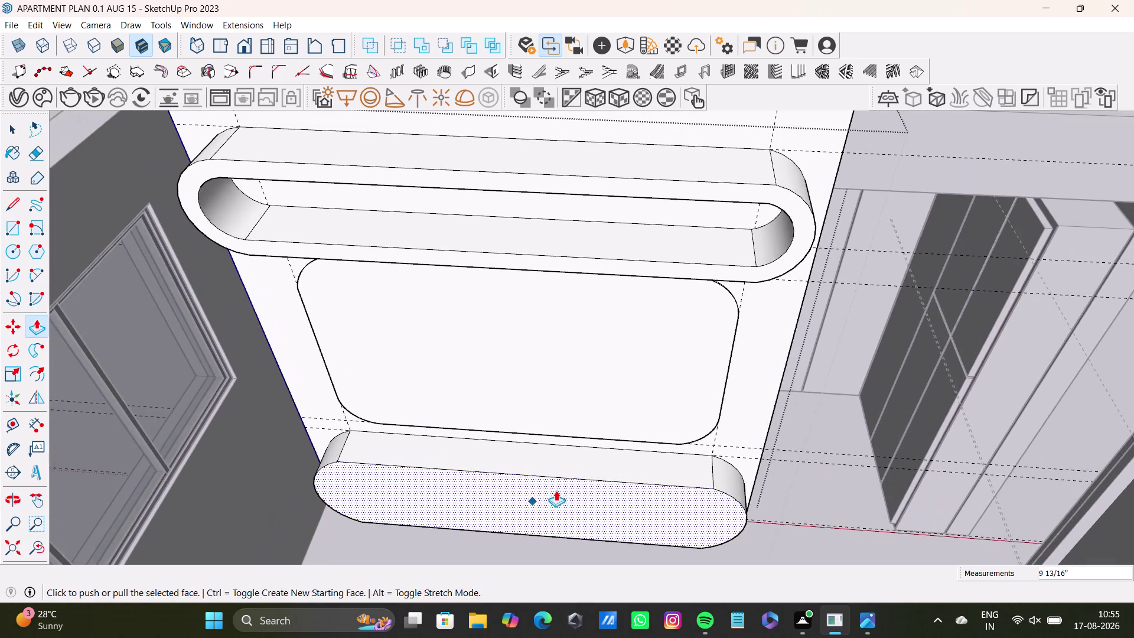
middle_drag(560, 485, 373, 482)
middle_drag(490, 454, 567, 432)
middle_drag(586, 440, 784, 478)
scroll(up, 3)
middle_drag(558, 431, 564, 414)
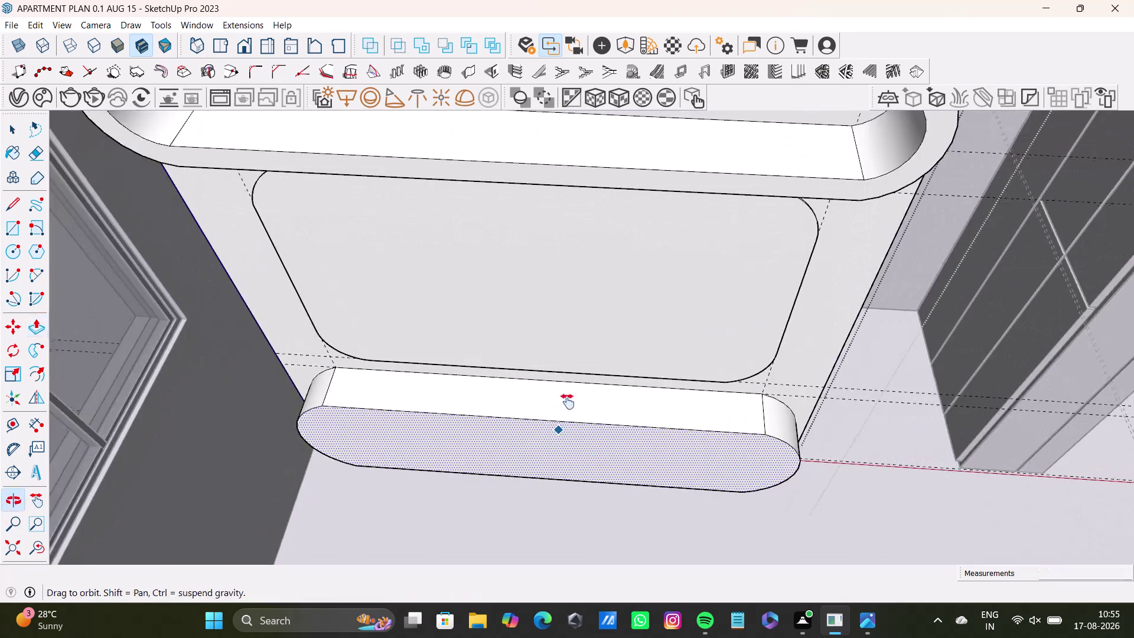
middle_drag(564, 415, 570, 379)
middle_drag(578, 415, 578, 428)
middle_drag(589, 420, 606, 372)
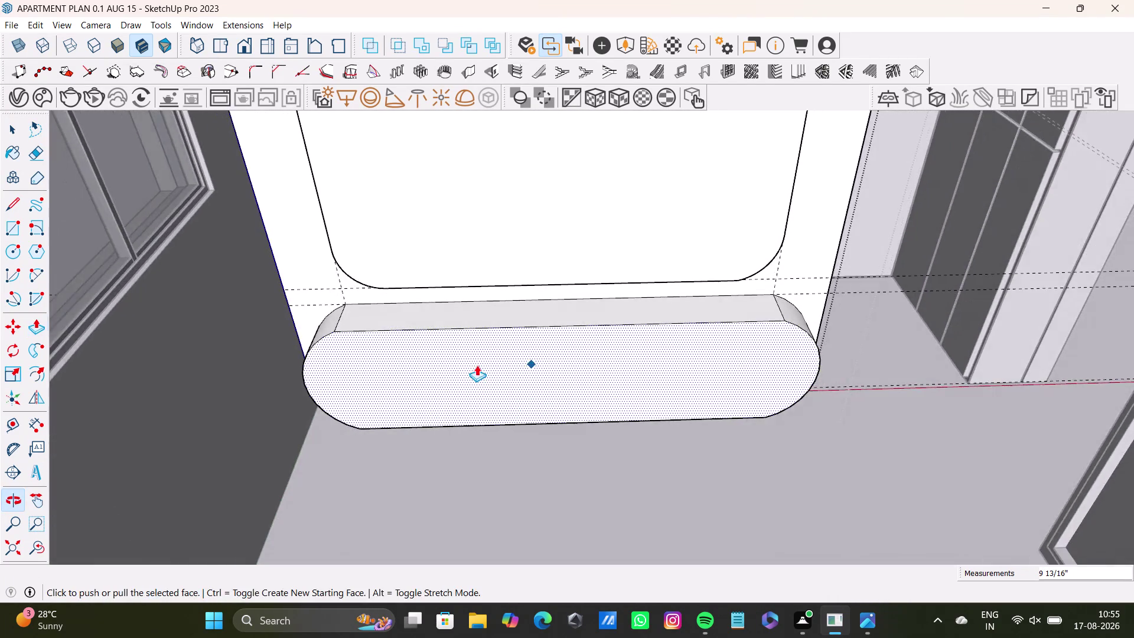
scroll(up, 3)
middle_drag(509, 377, 514, 427)
middle_drag(528, 428, 491, 279)
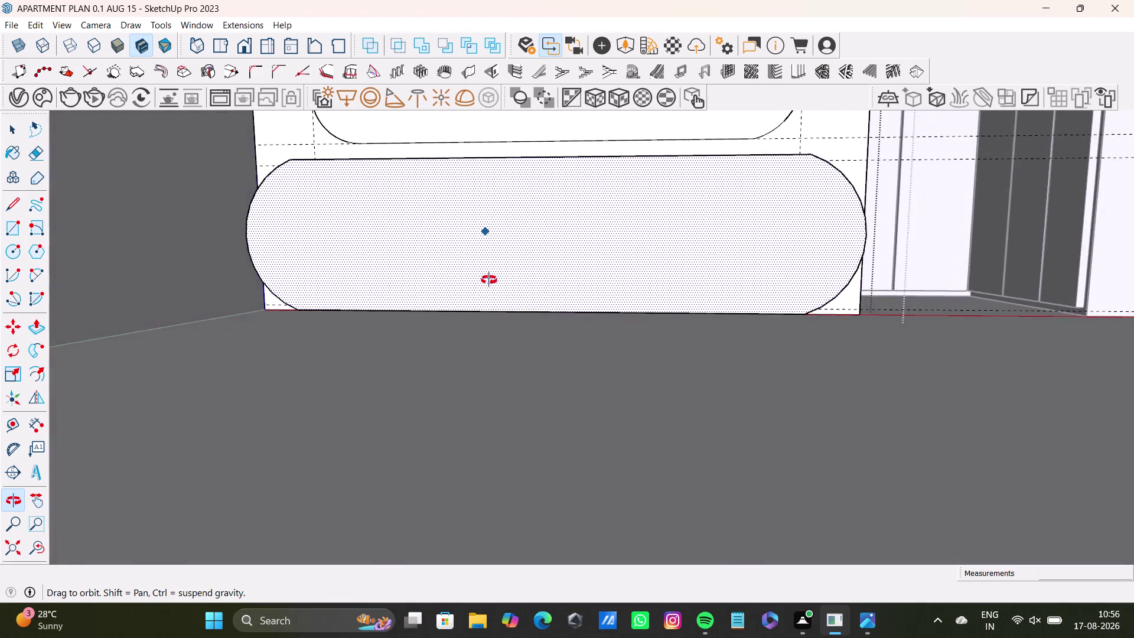
middle_drag(490, 280, 519, 357)
scroll(down, 3)
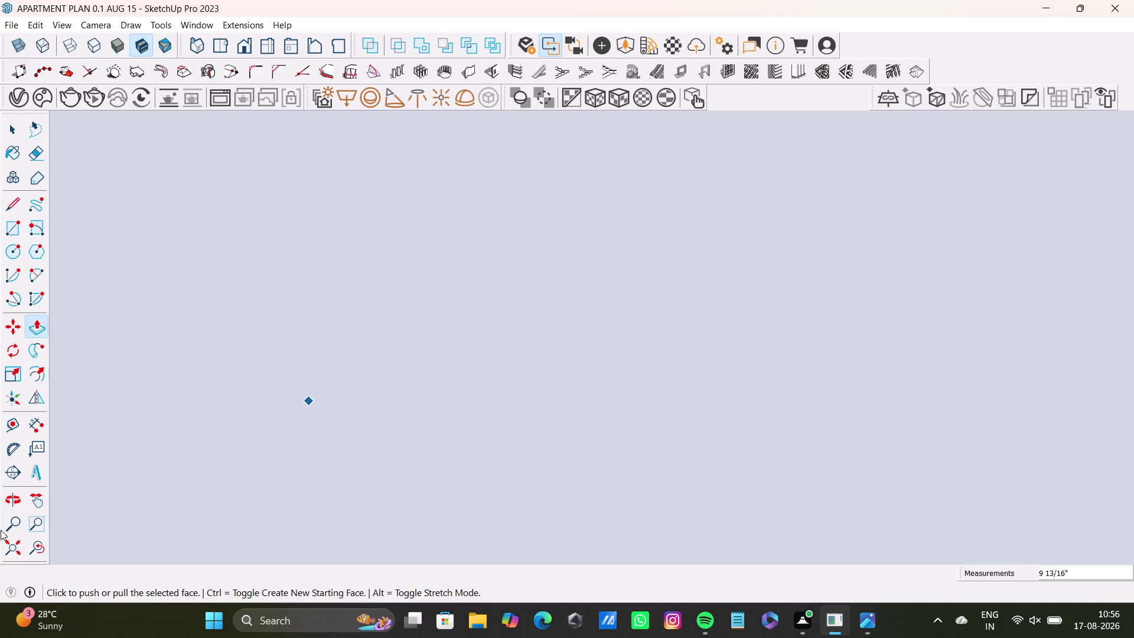
click(13, 553)
scroll(up, 3)
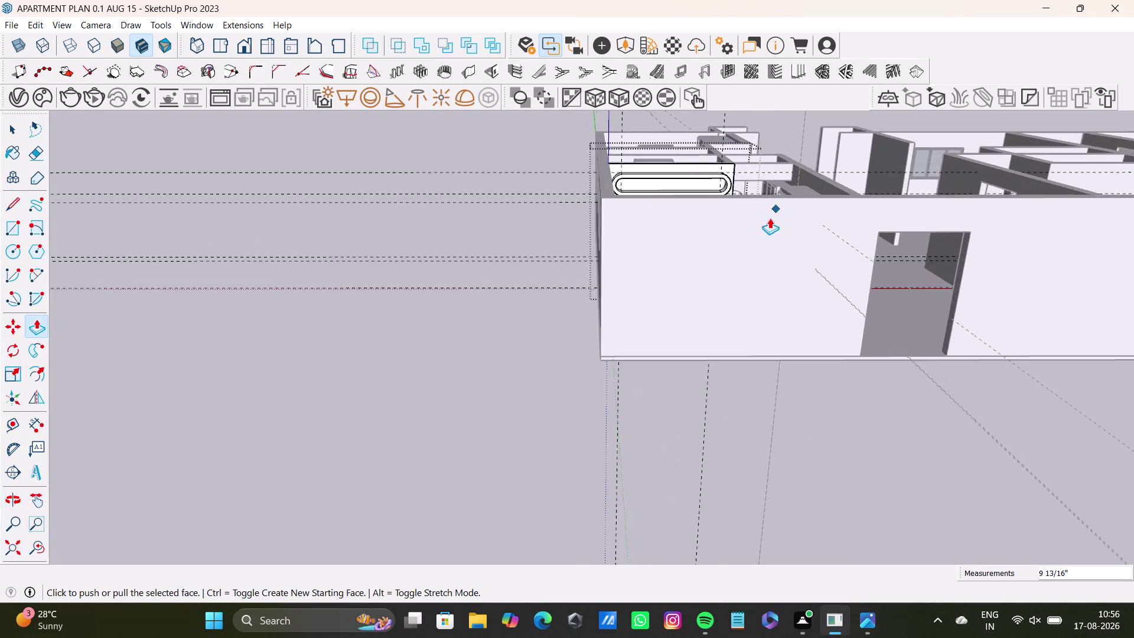
scroll(up, 3)
middle_drag(738, 224, 671, 368)
scroll(down, 3)
scroll(up, 3)
middle_drag(673, 289, 574, 442)
scroll(up, 3)
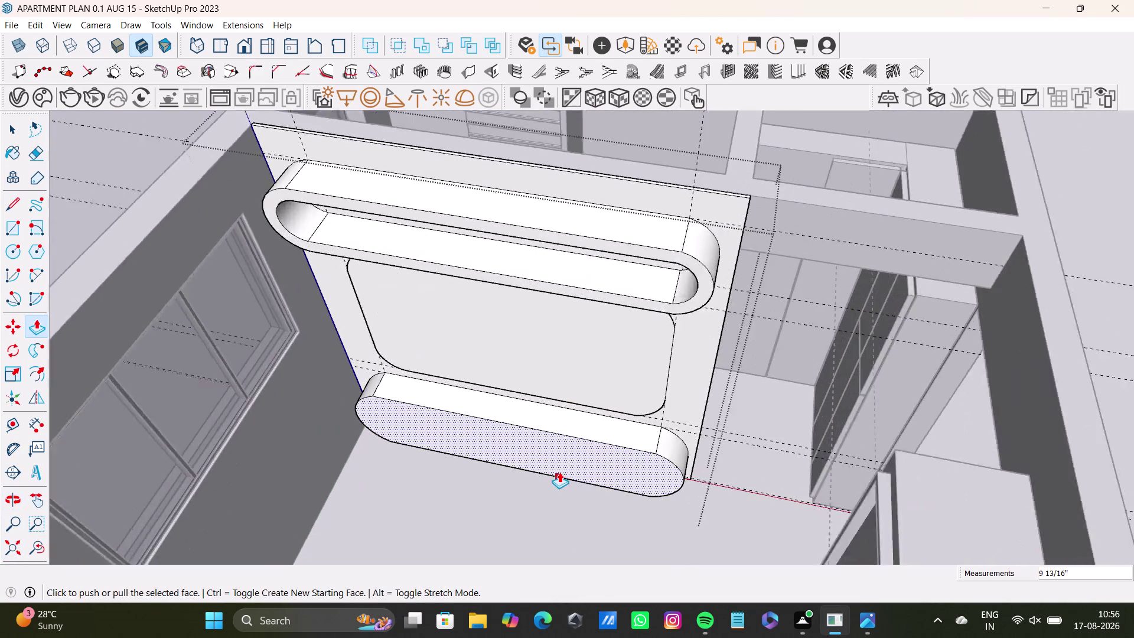
scroll(up, 3)
middle_drag(558, 470, 470, 471)
middle_drag(471, 476, 578, 389)
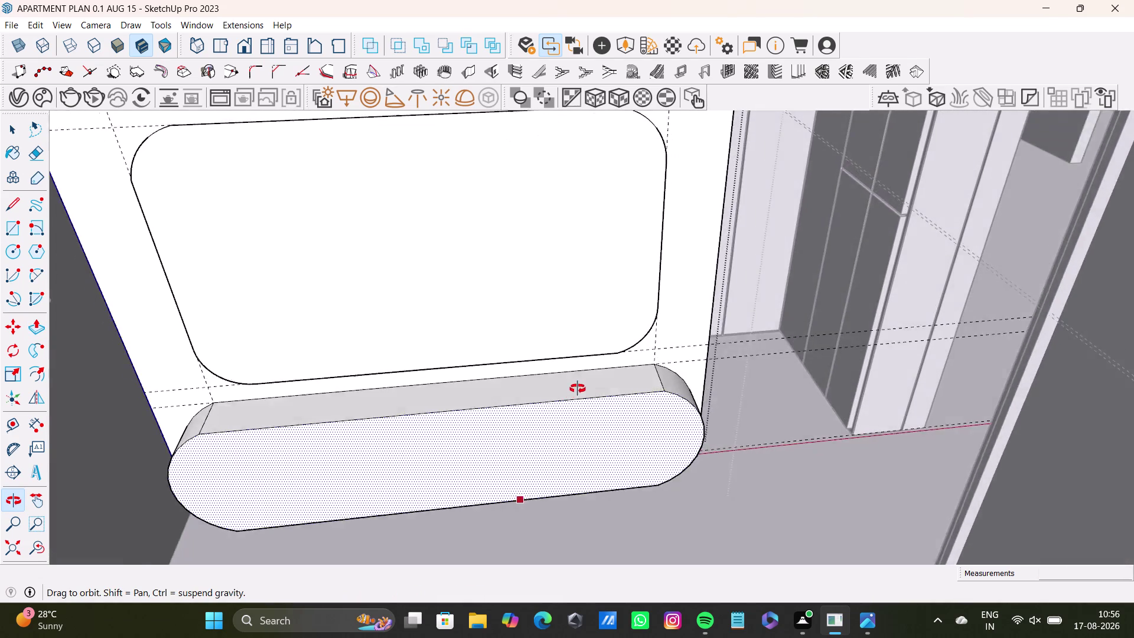
middle_drag(578, 389, 521, 398)
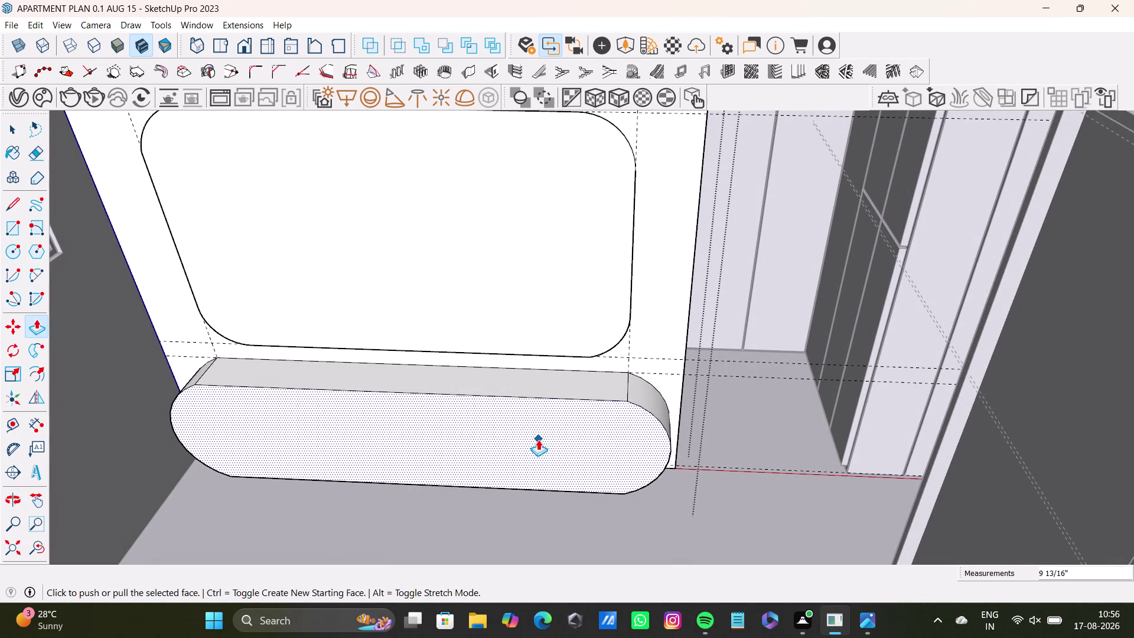
Zoom in close and settle the view facing the lower stadium block's front.
middle_drag(543, 440, 549, 416)
middle_drag(550, 415, 574, 503)
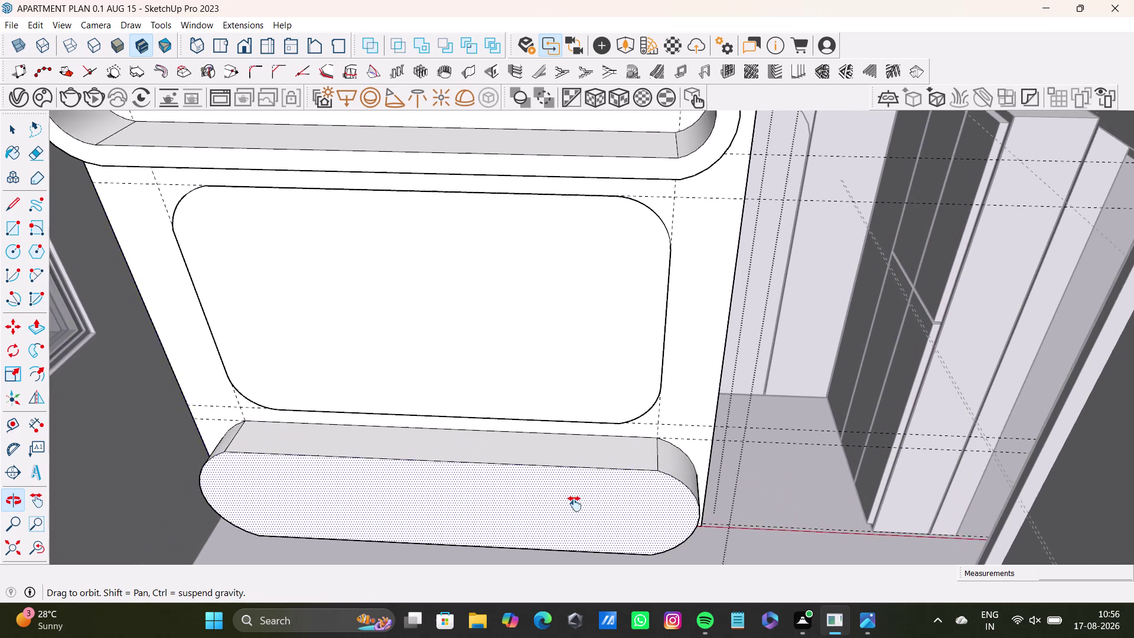
middle_drag(574, 503, 575, 502)
click(575, 502)
click(571, 507)
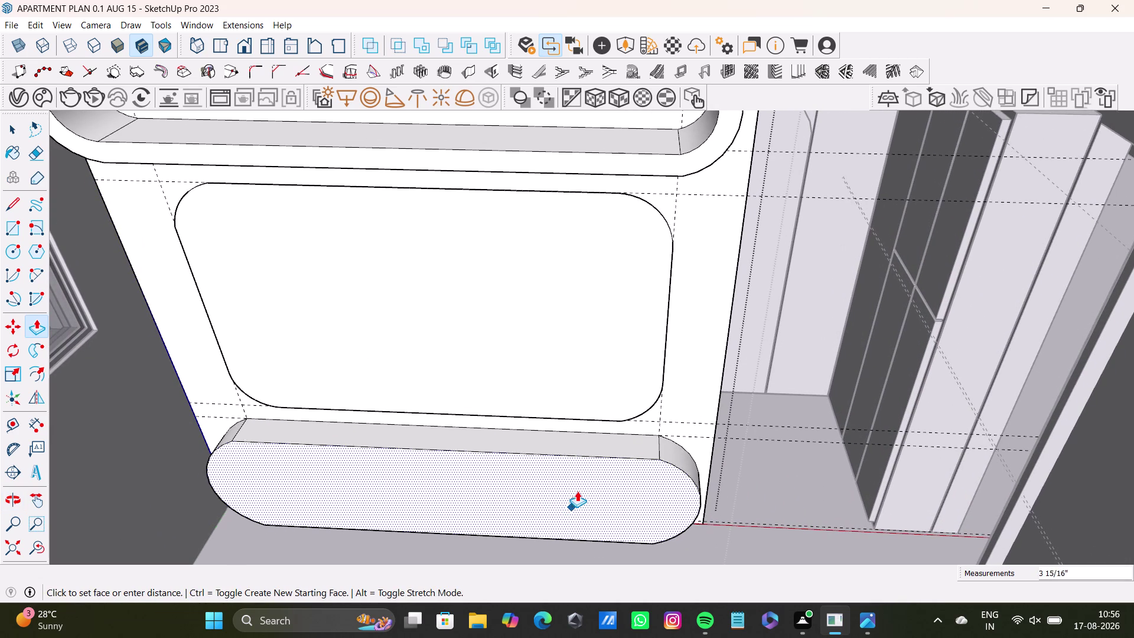
scroll(down, 3)
click(576, 502)
key(space)
scroll(down, 3)
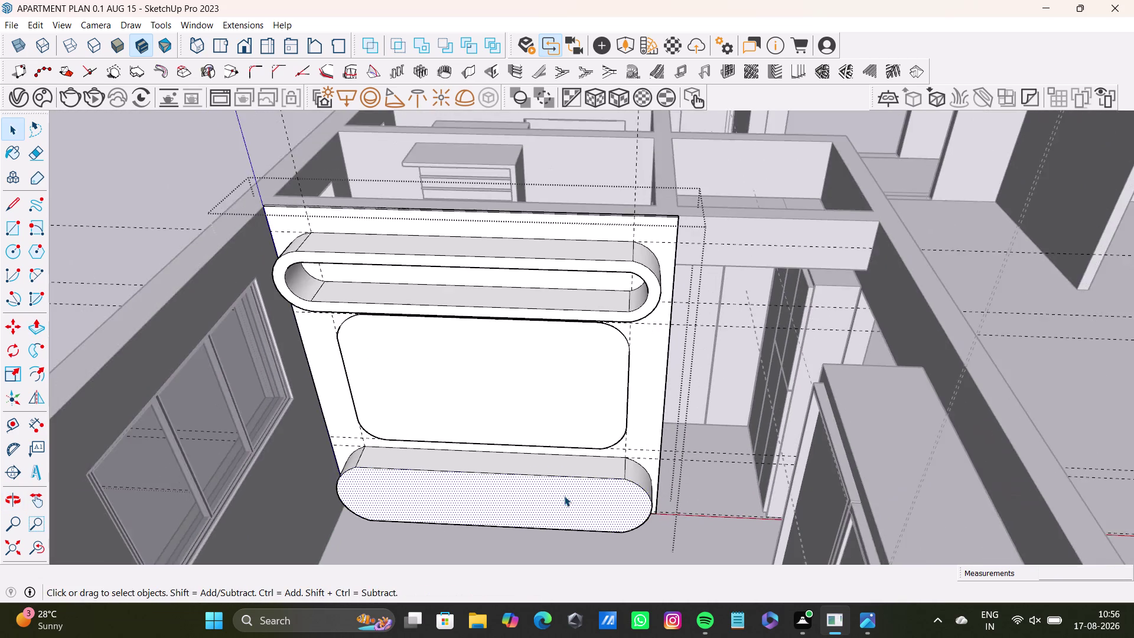
middle_drag(565, 495, 578, 451)
middle_drag(585, 501, 591, 447)
scroll(up, 3)
middle_drag(583, 461, 557, 542)
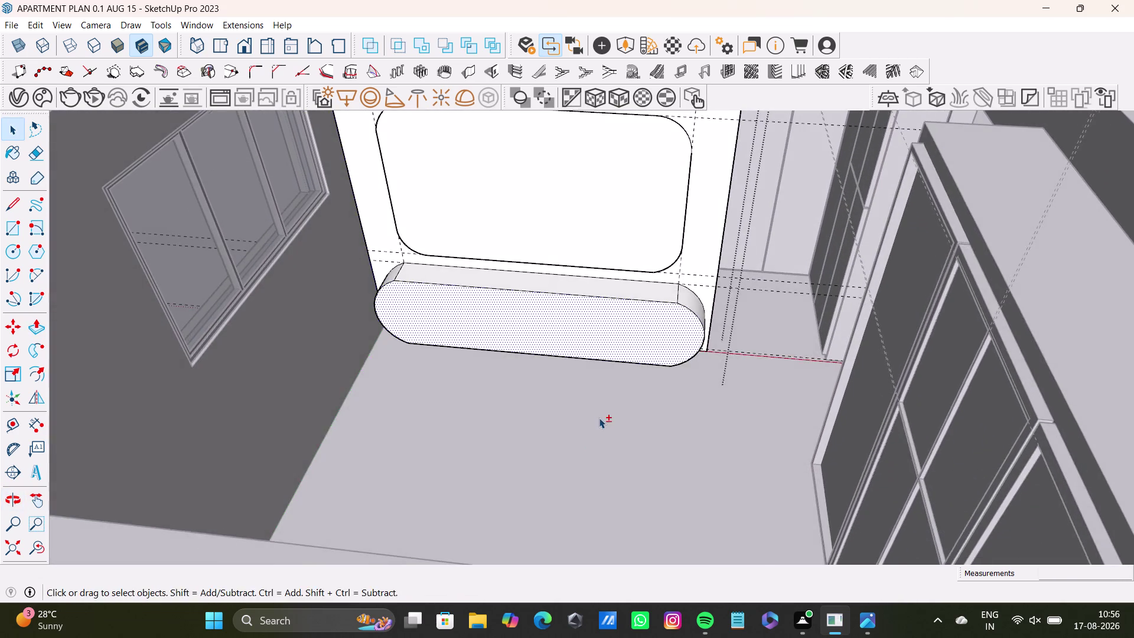
middle_drag(599, 420, 561, 555)
scroll(up, 3)
middle_drag(577, 487, 574, 525)
middle_drag(577, 521, 603, 438)
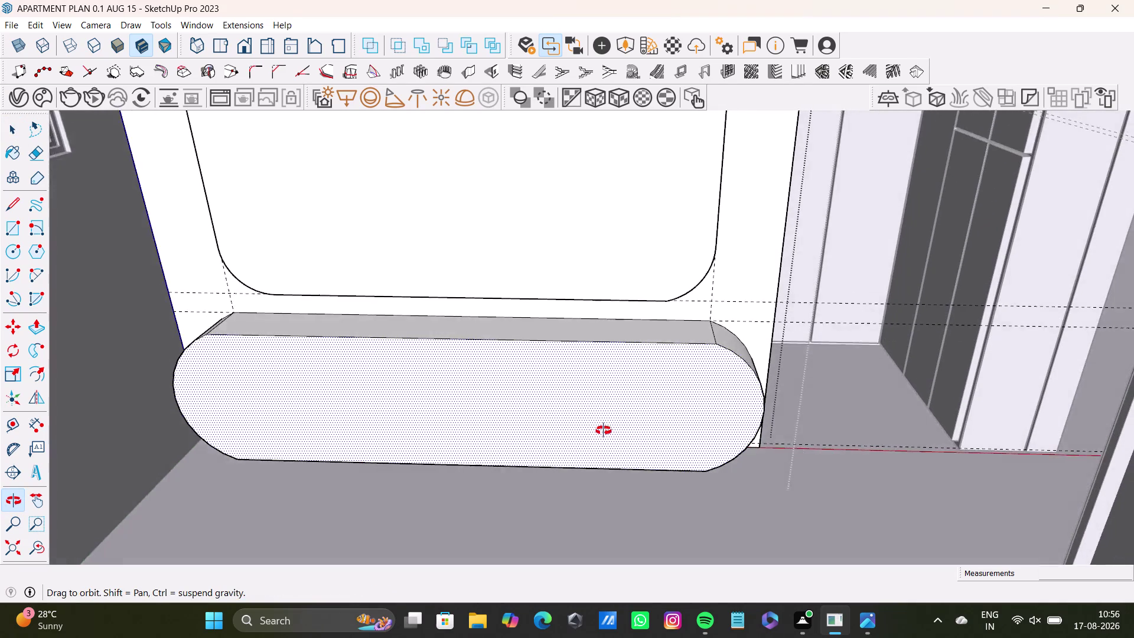
middle_drag(602, 438, 607, 416)
key(space)
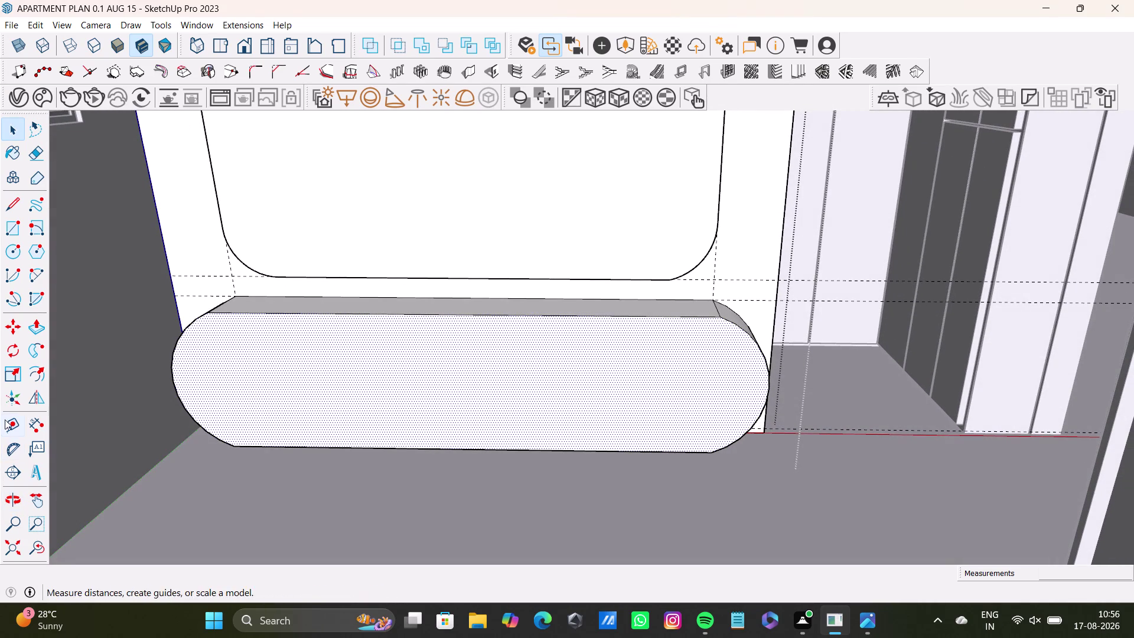
Start guides from the block's top edge, cancelling two unfinished attempts.
drag(8, 420, 13, 420)
click(413, 311)
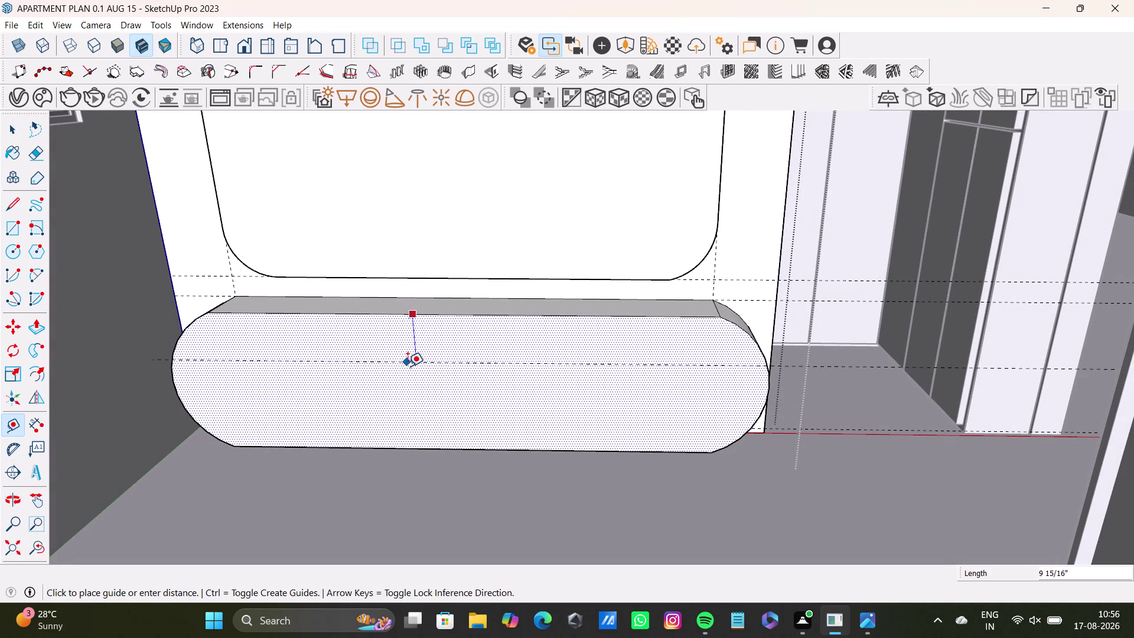
key(Up)
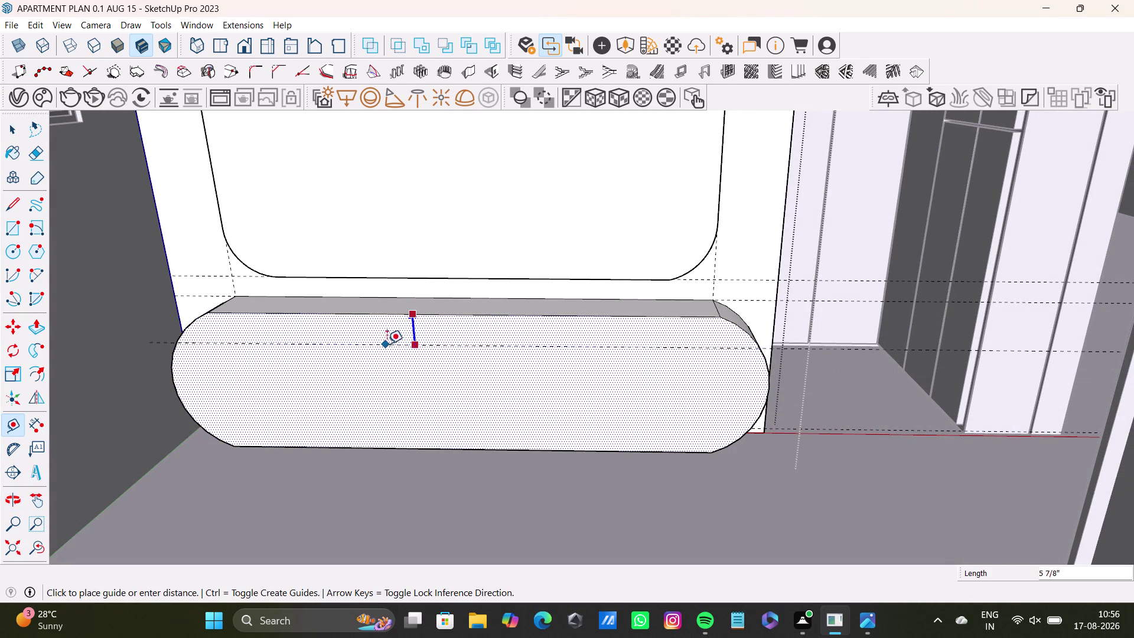
key(space)
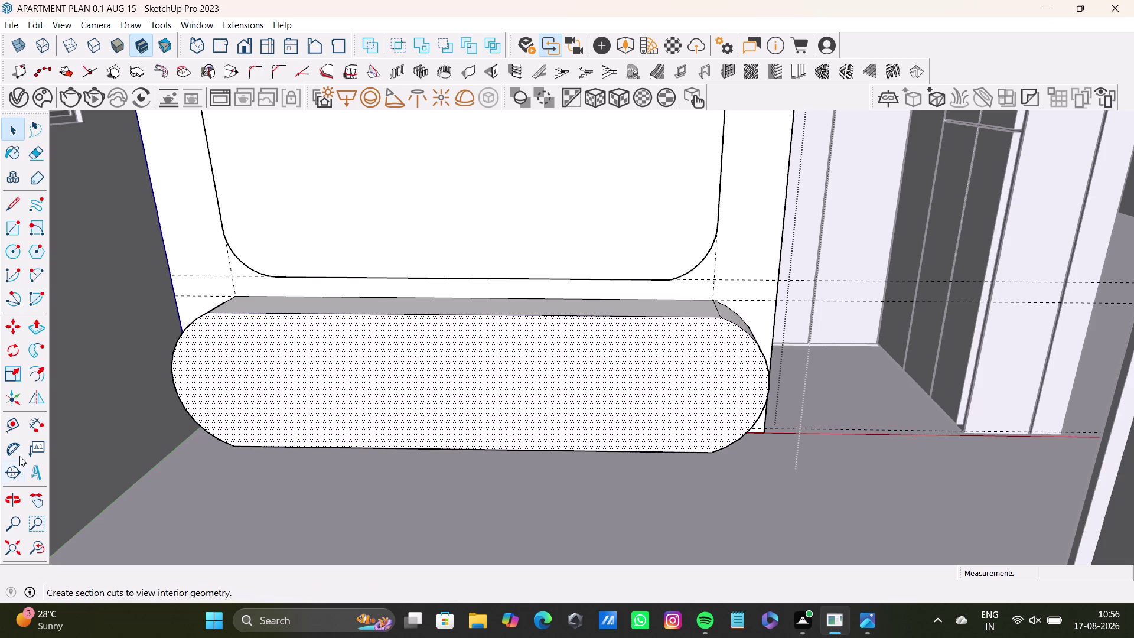
click(13, 418)
click(473, 314)
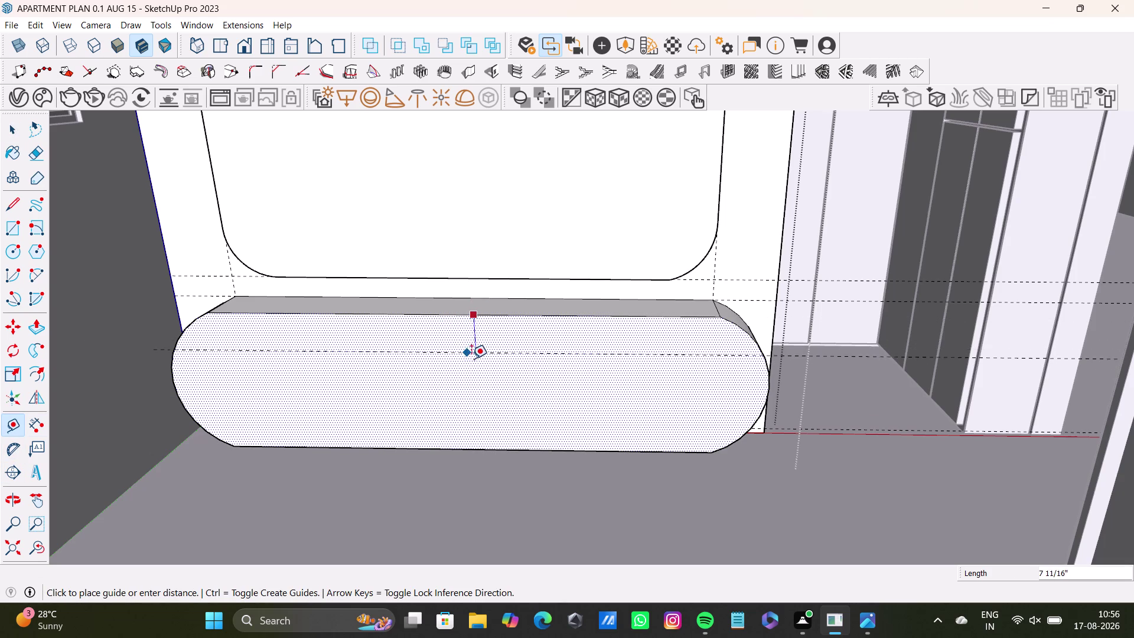
key(Up)
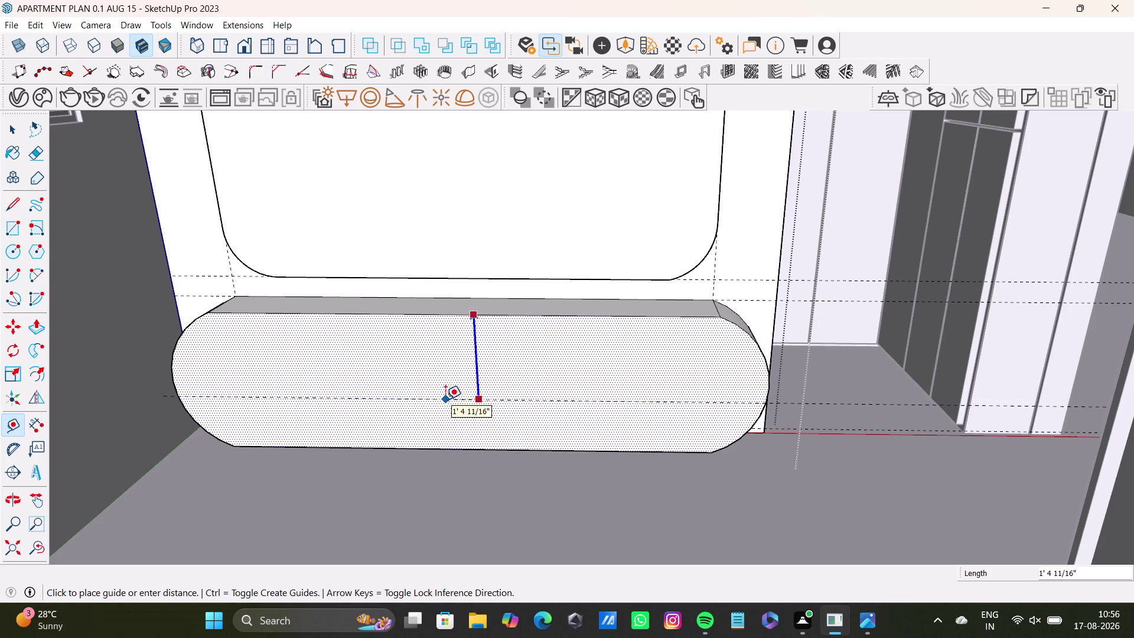
key(space)
Orbit to face the lower block head-on while starting another top-edge guide.
middle_drag(538, 408, 506, 465)
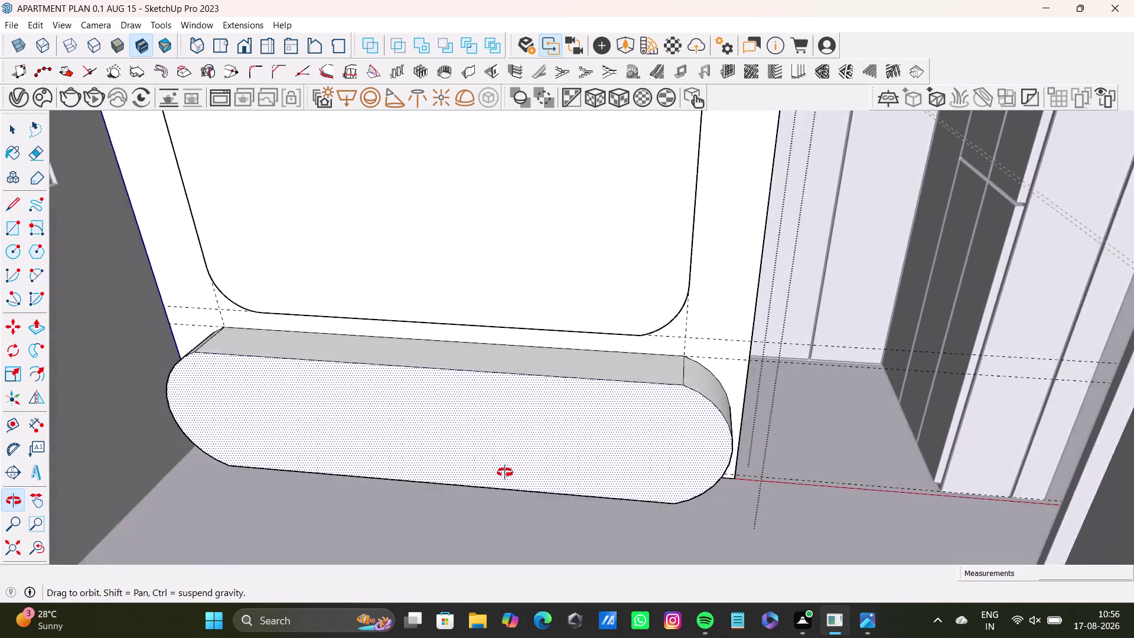
middle_drag(506, 465, 526, 409)
middle_drag(555, 418, 594, 420)
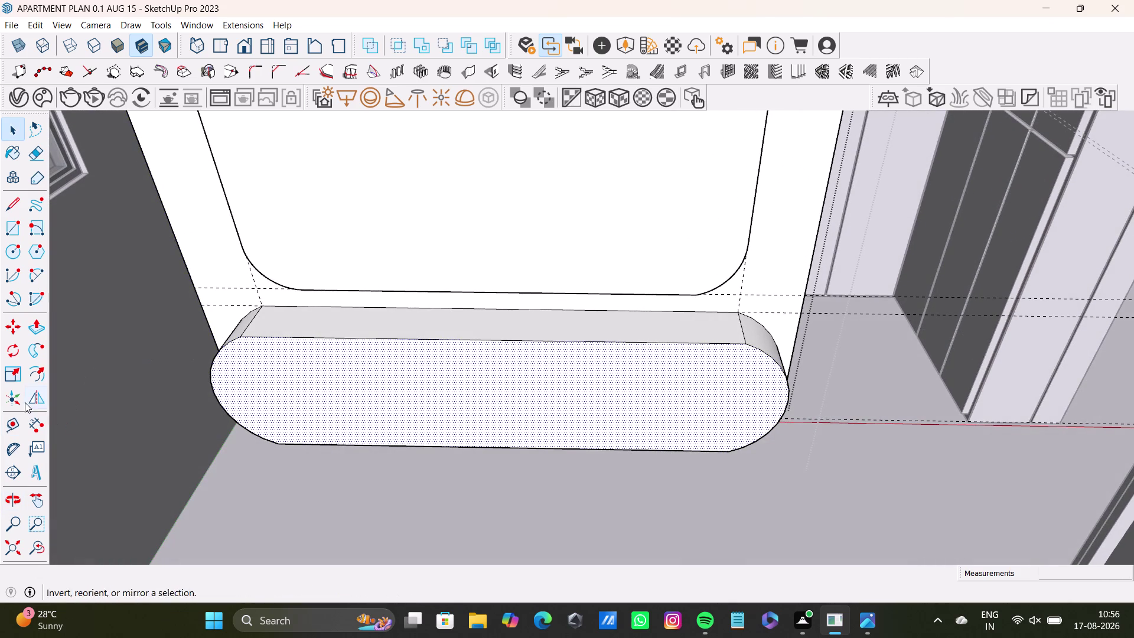
click(13, 420)
scroll(up, 3)
click(486, 332)
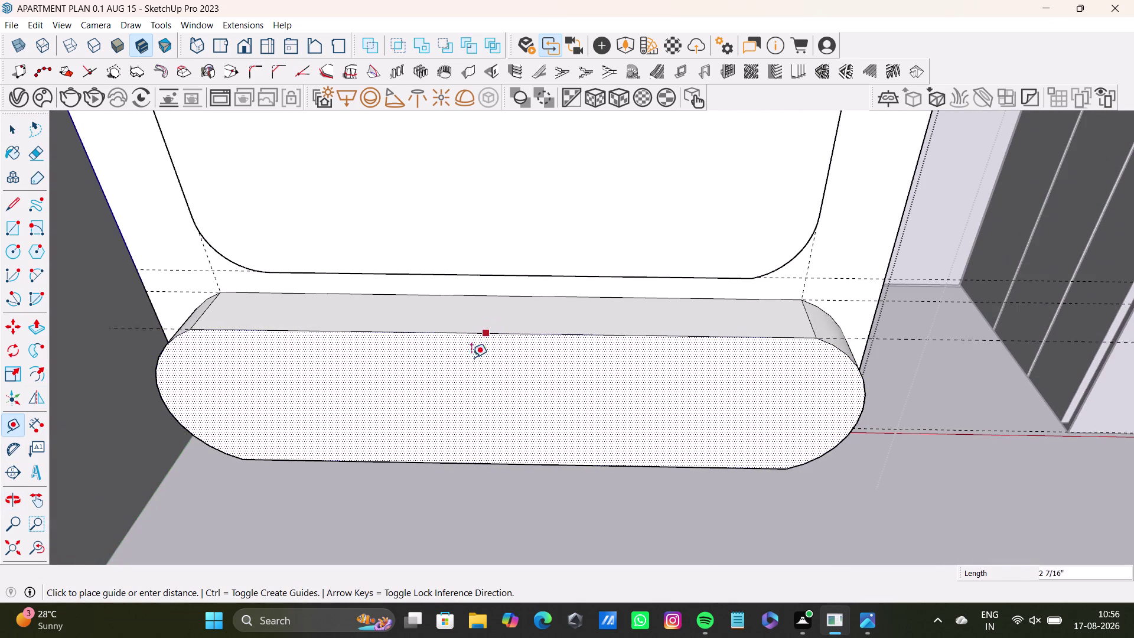
key(Up)
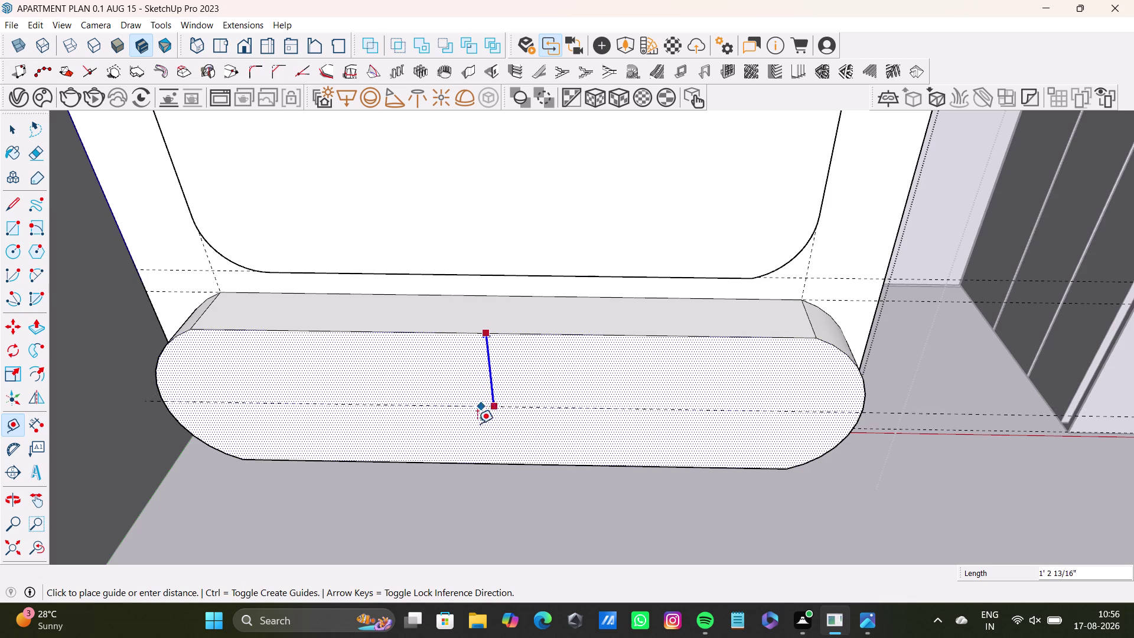
middle_drag(482, 421, 487, 321)
middle_drag(541, 322, 544, 315)
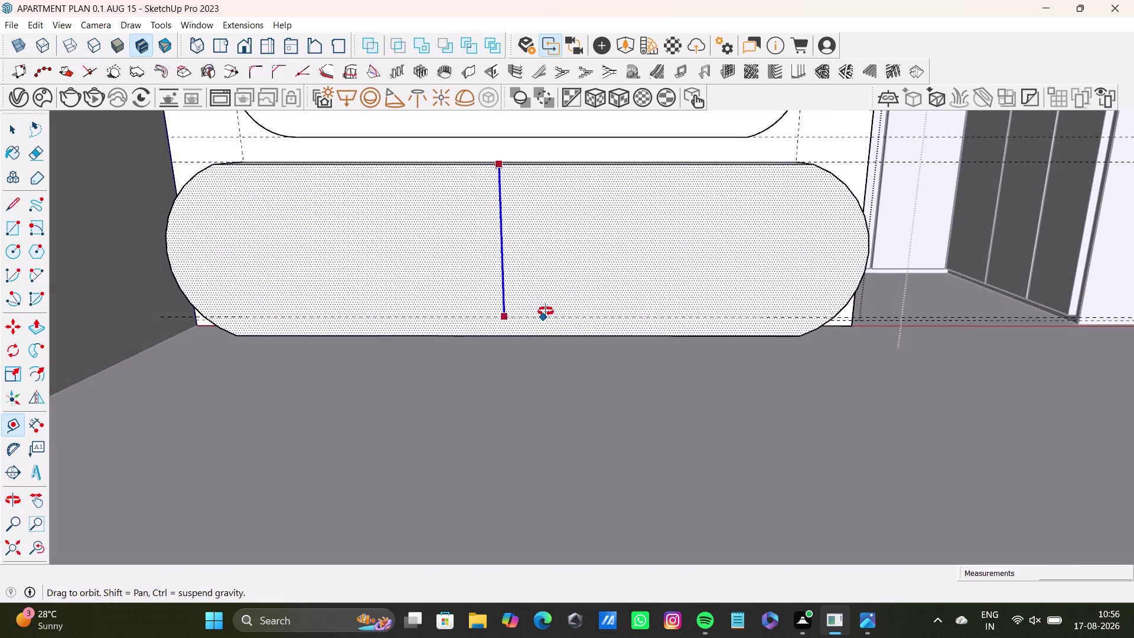
middle_drag(545, 315, 554, 405)
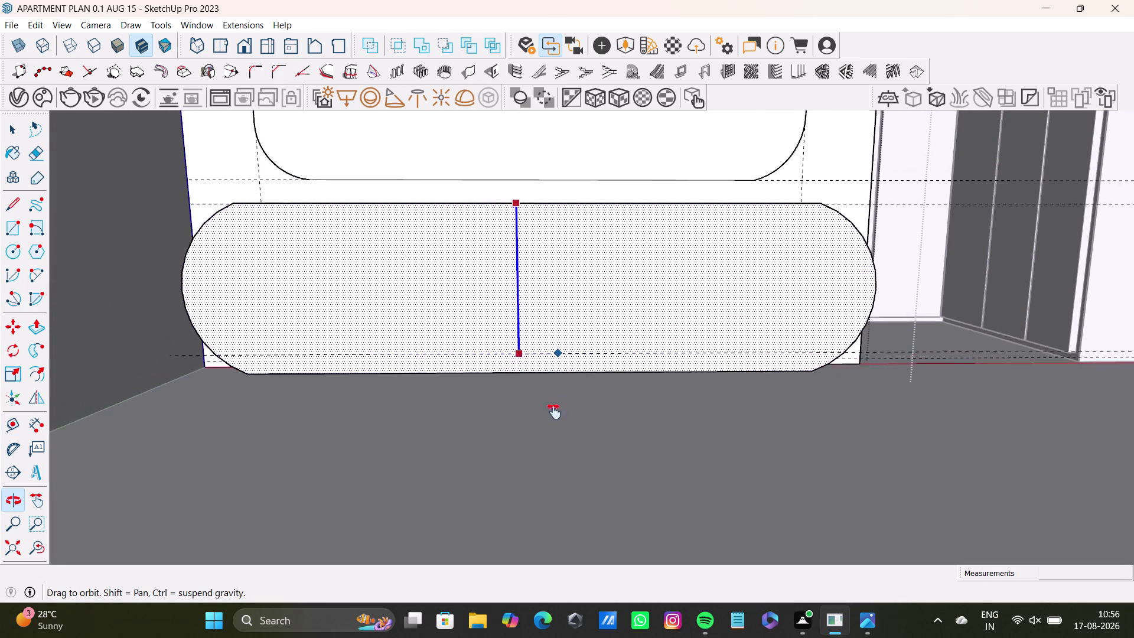
middle_drag(554, 404, 553, 407)
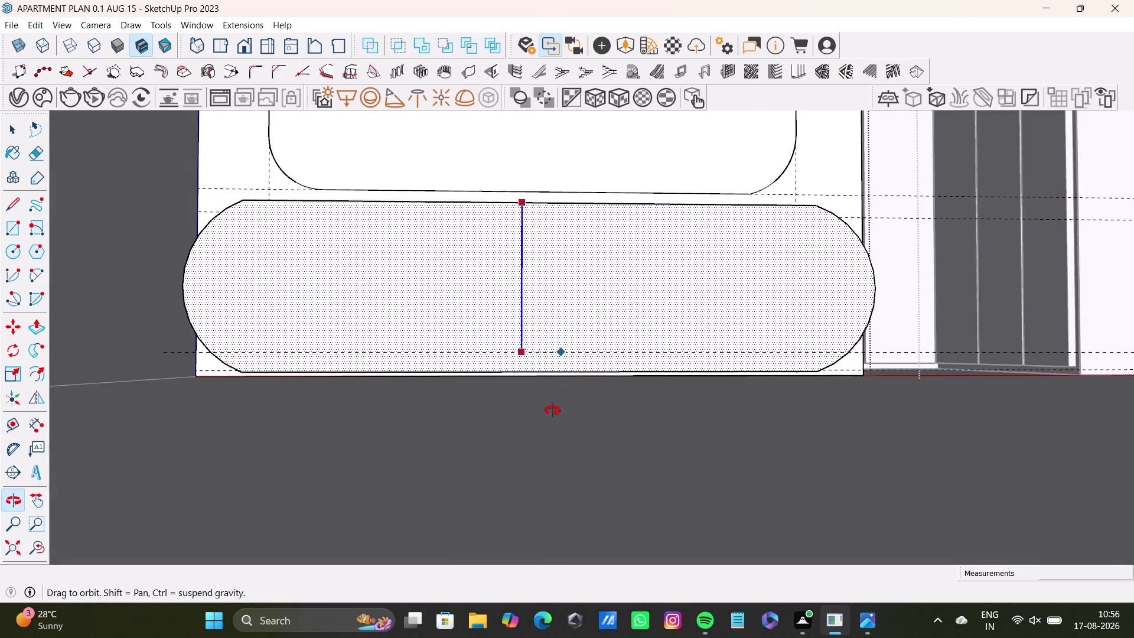
middle_drag(553, 407, 552, 428)
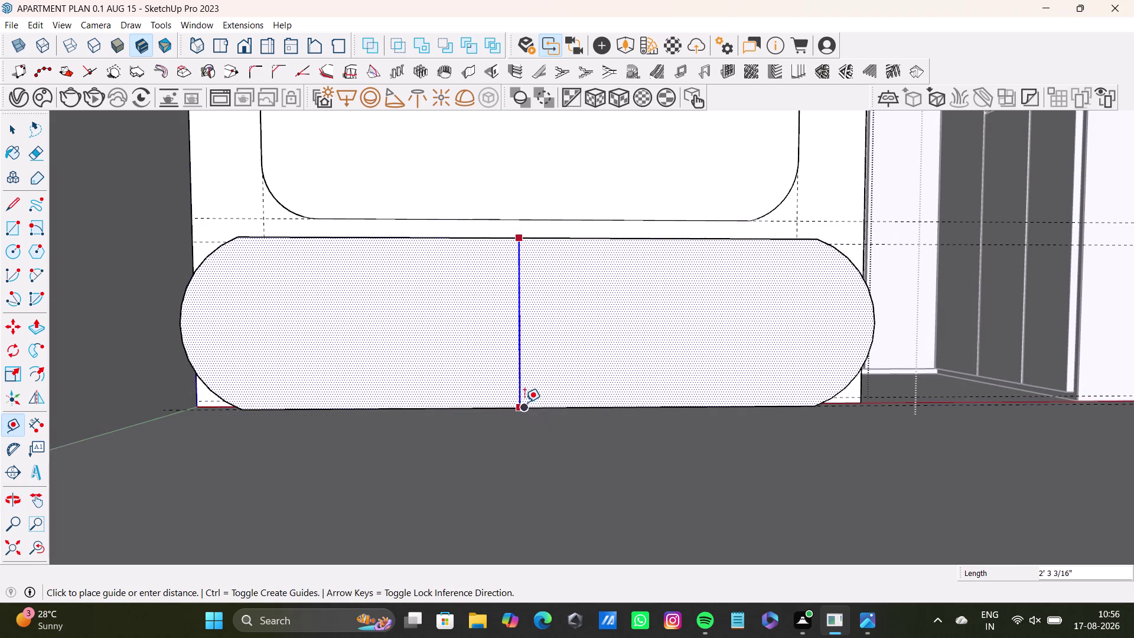
Place a horizontal guide across the block and offset a second guide 0.5" from it.
click(565, 330)
click(517, 327)
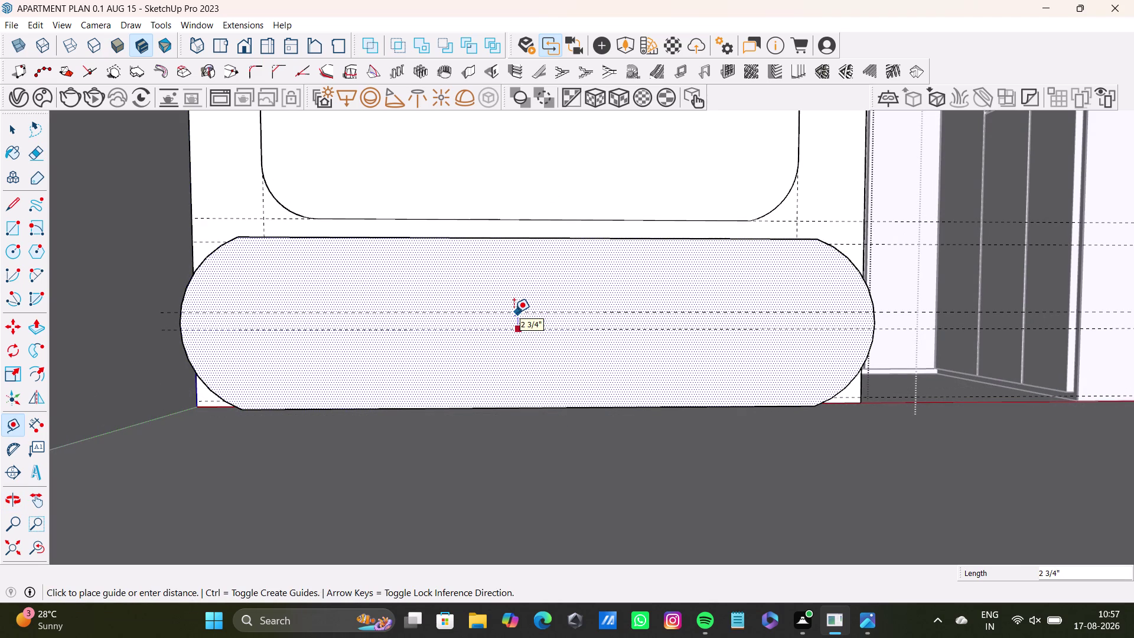
key(0)
text(.5)
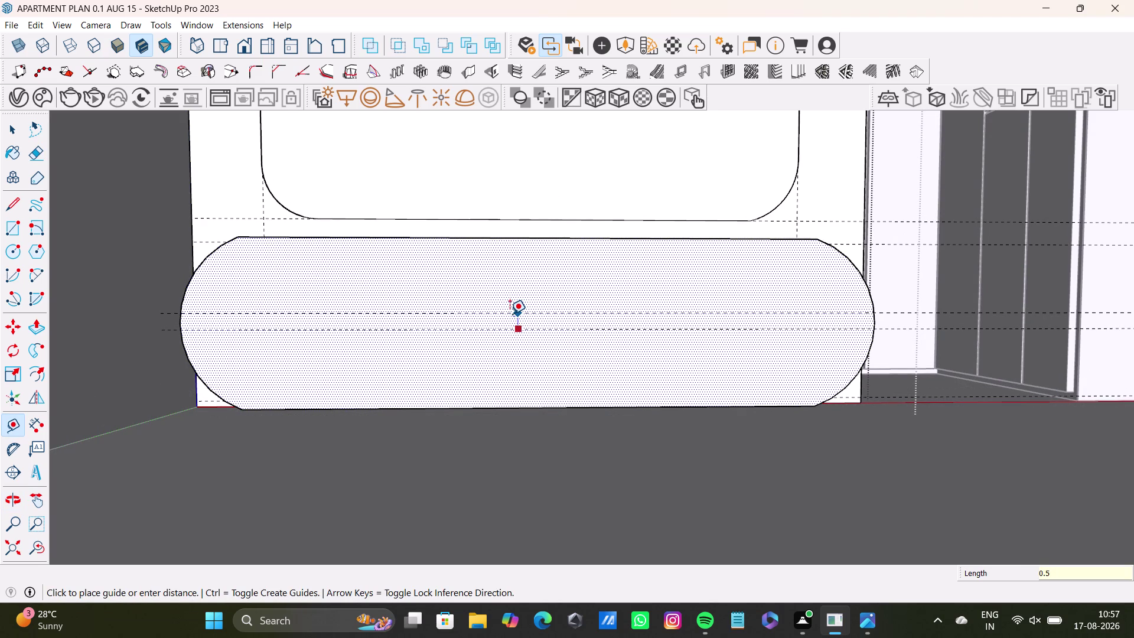
text(")
key(Return)
Offset another 0.5" guide from the middle guide, then undo it.
scroll(up, 3)
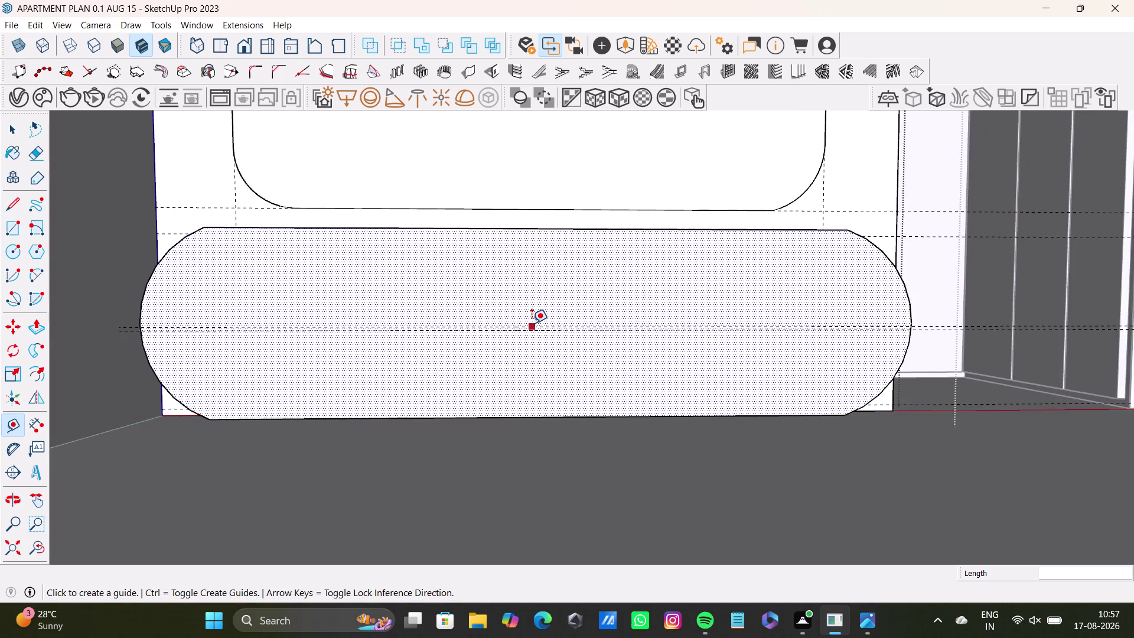
scroll(up, 3)
click(545, 330)
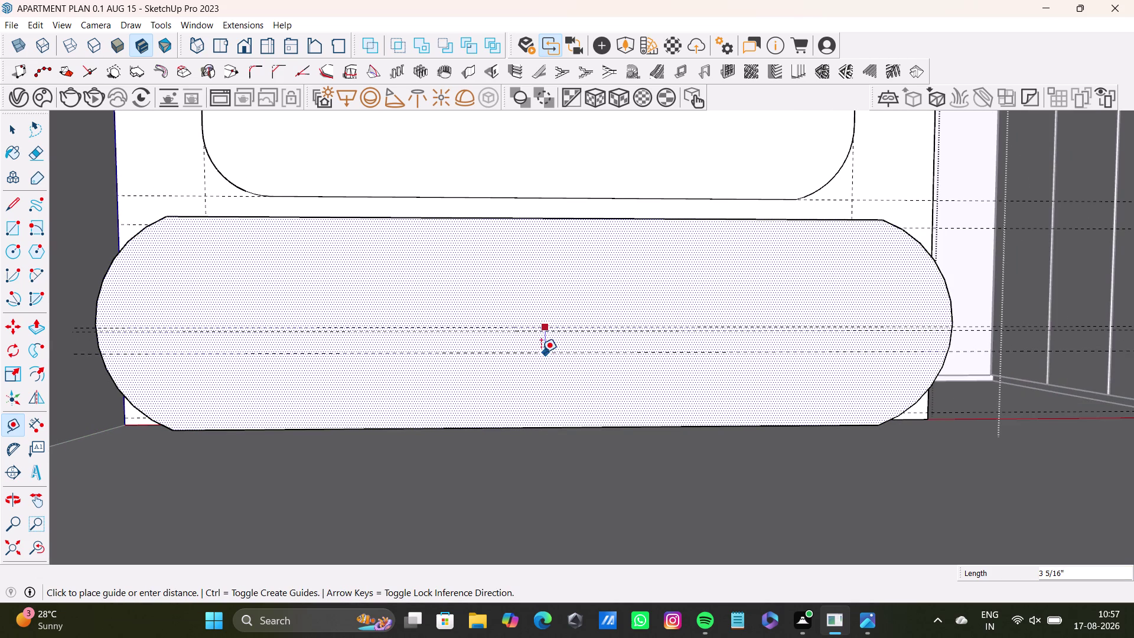
text(0.)
key(5)
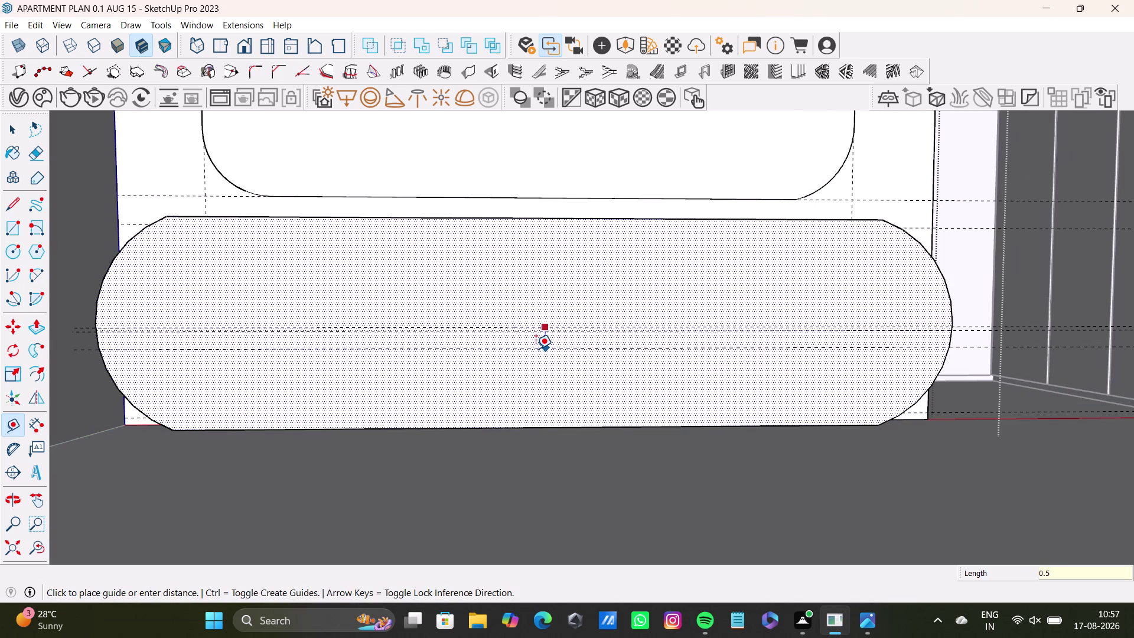
key(shift+quotedbl)
key(Return)
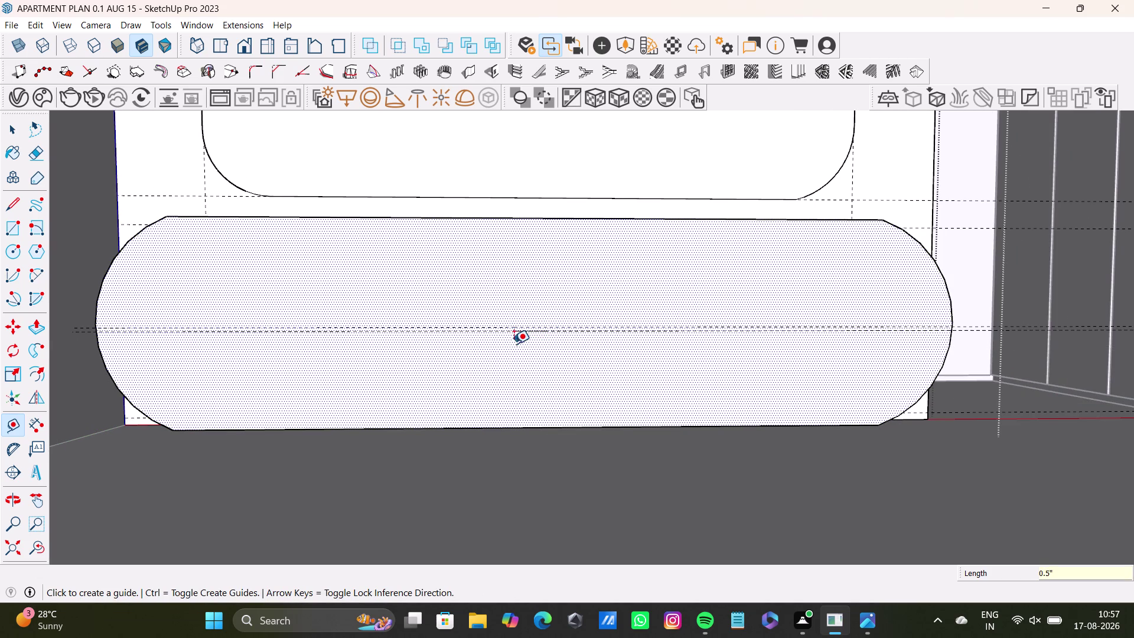
key(ctrl+z)
scroll(up, 3)
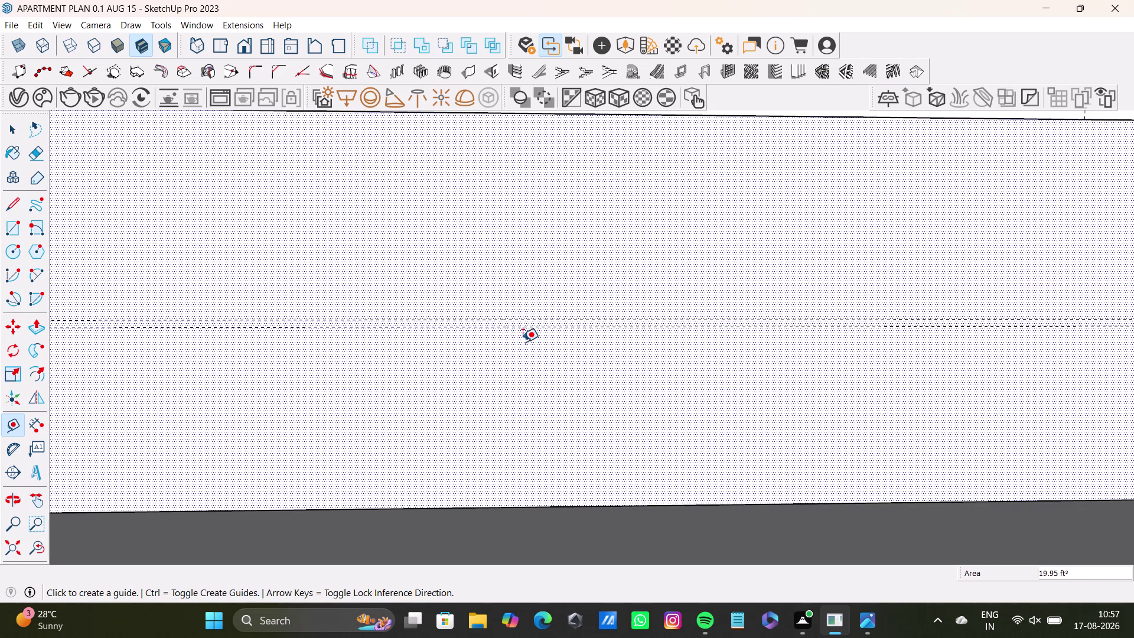
scroll(down, 3)
middle_drag(560, 369, 578, 379)
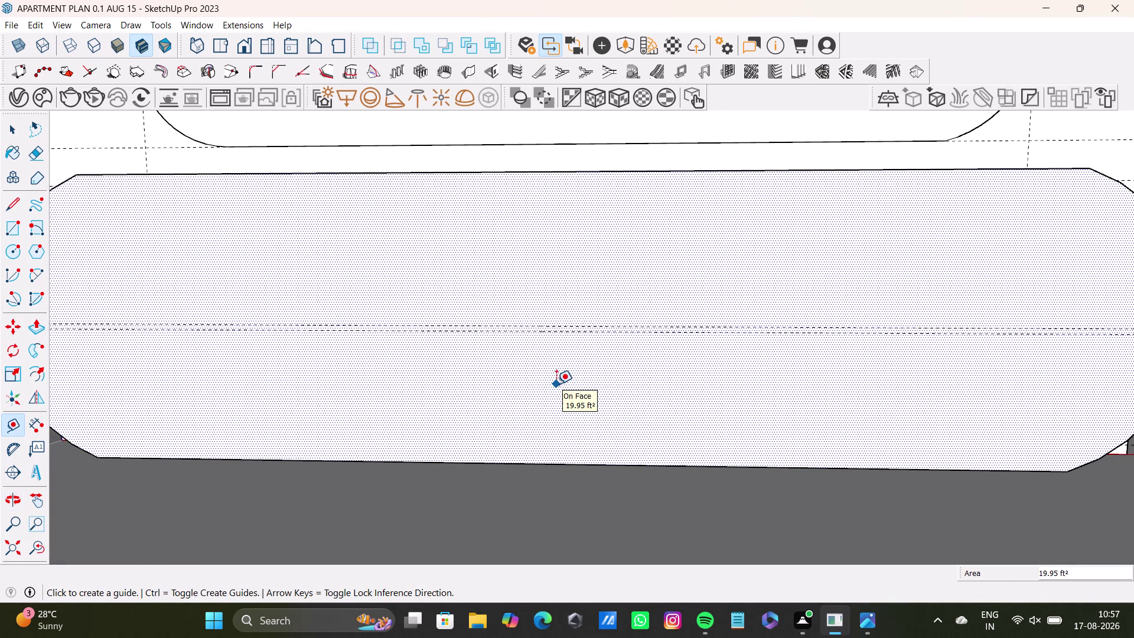